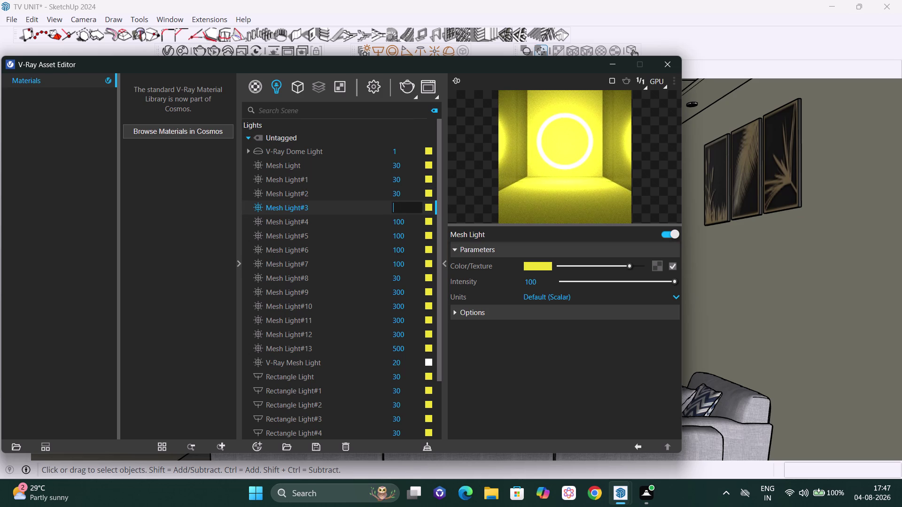
Set Mesh Light#3 intensity to 30 and run a brief test render.
text(30)
key(Return)
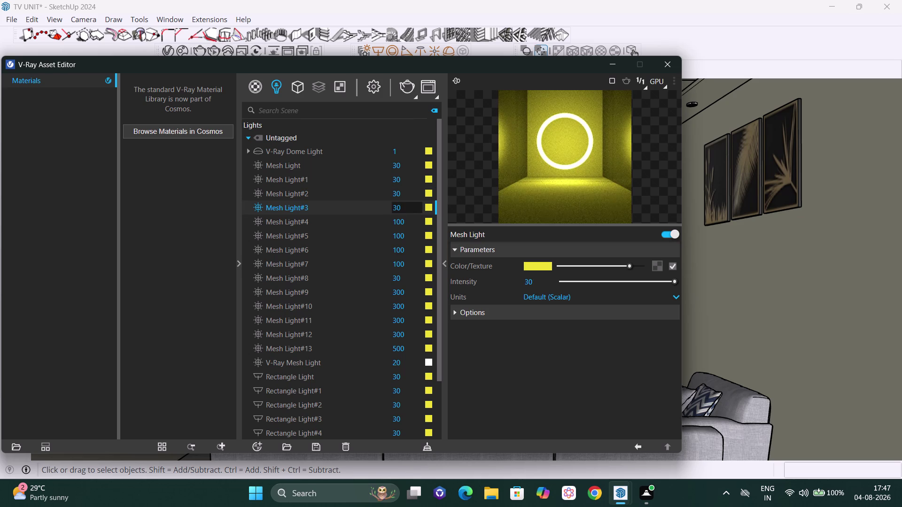
click(407, 83)
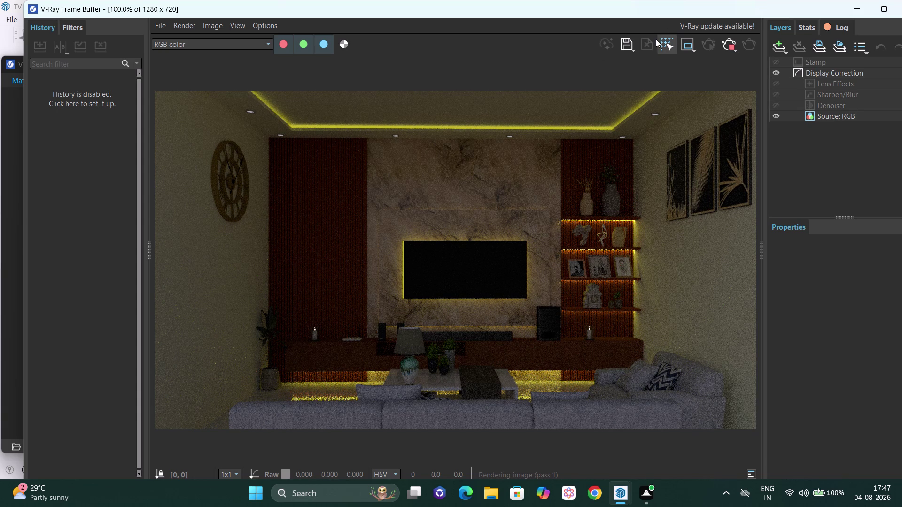
click(736, 42)
click(901, 1)
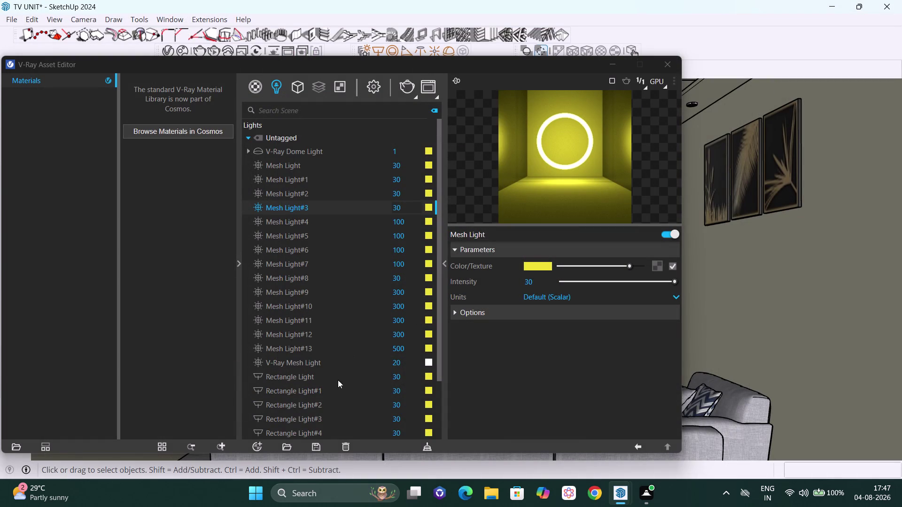
Change Mesh Light#13 intensity from 500 to 400.
scroll(down, 3)
click(404, 290)
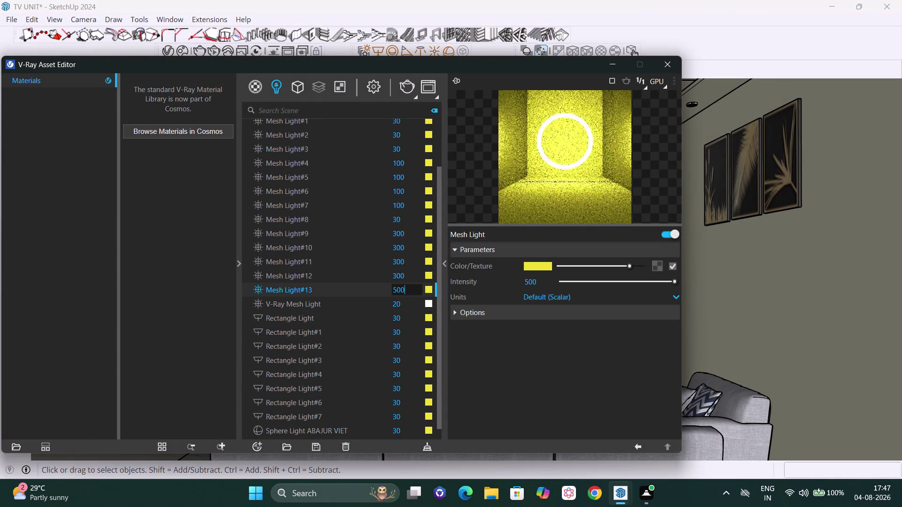
key(BackSpace)
key(BackSpace)
key(BackSpace)
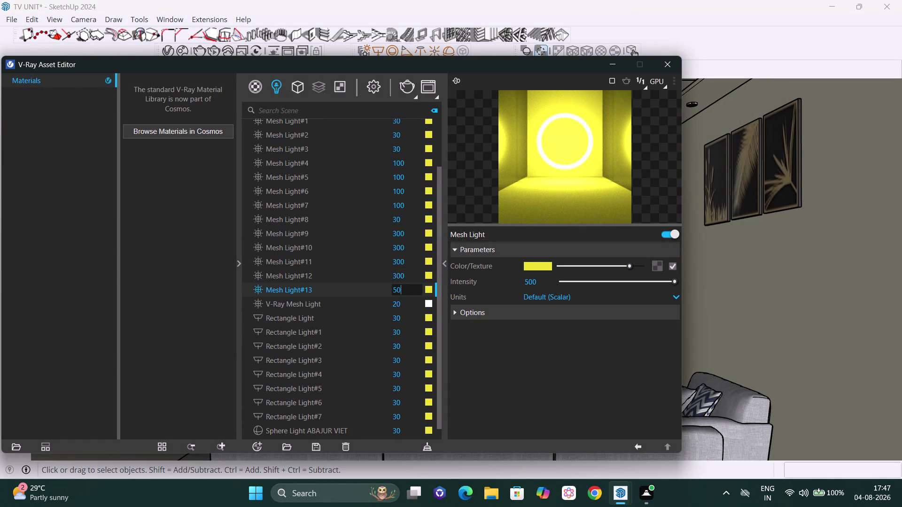
text(40)
text(0)
key(Return)
Raise Mesh Light and Mesh Light#1 intensities from 30 to 200.
scroll(up, 3)
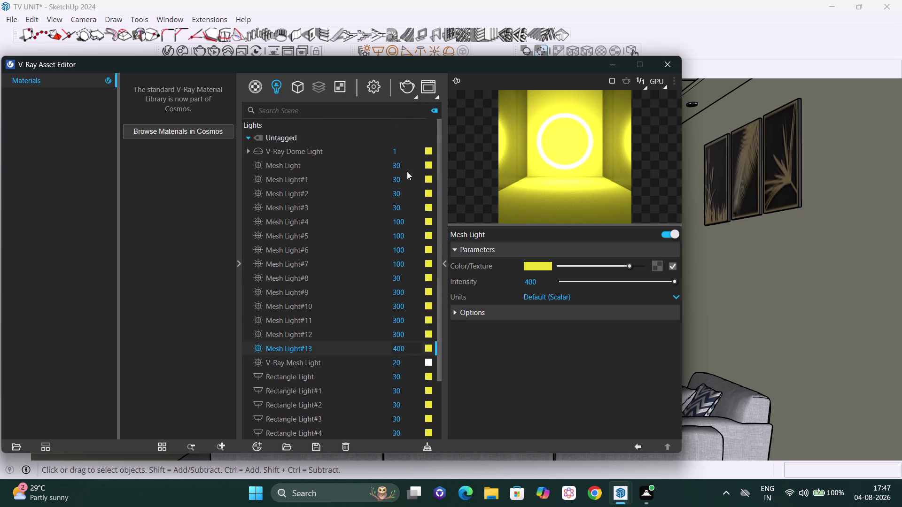
click(407, 169)
key(BackSpace)
key(BackSpace)
key(BackSpace)
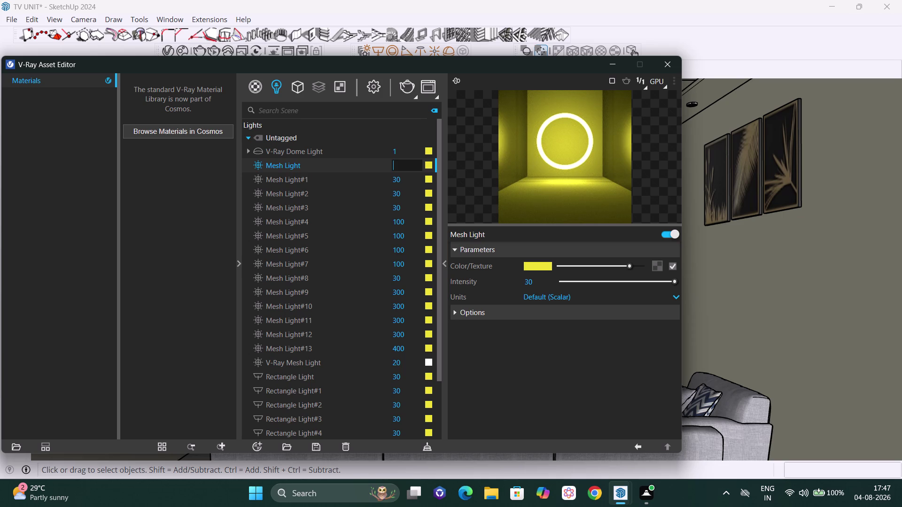
text(200)
key(Return)
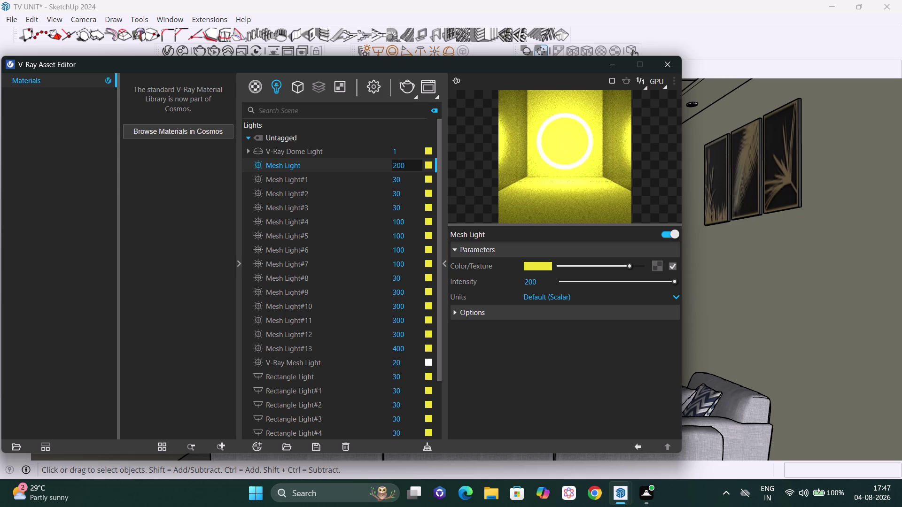
click(410, 181)
key(BackSpace)
key(BackSpace)
key(BackSpace)
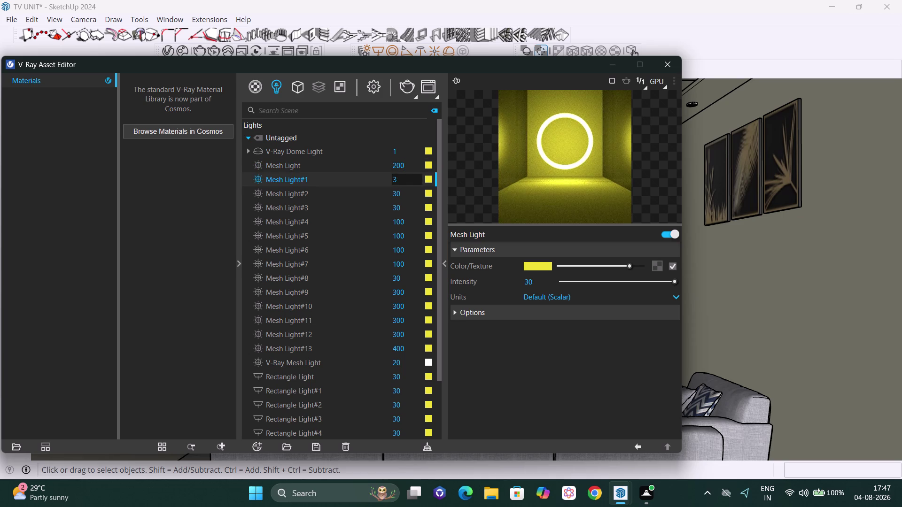
text(200)
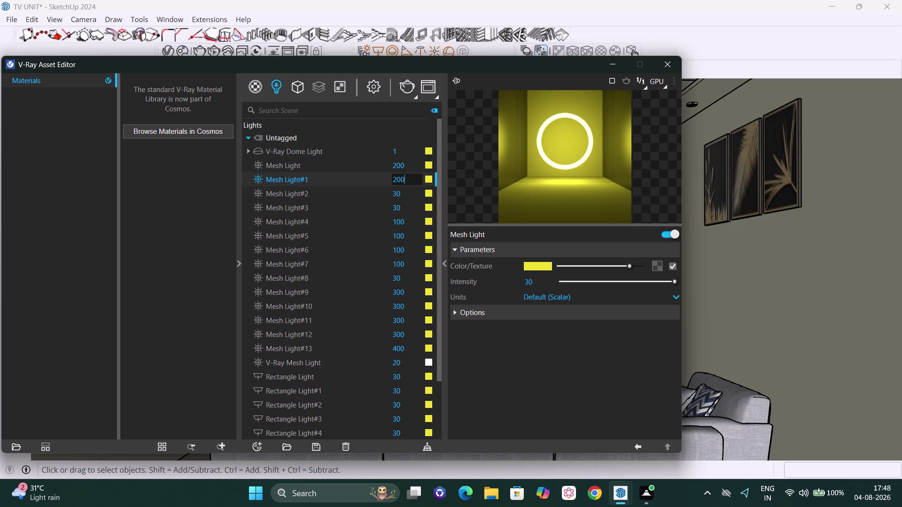
key(Return)
Raise Mesh Light#2 and #3 intensities from 30 to 200.
click(401, 197)
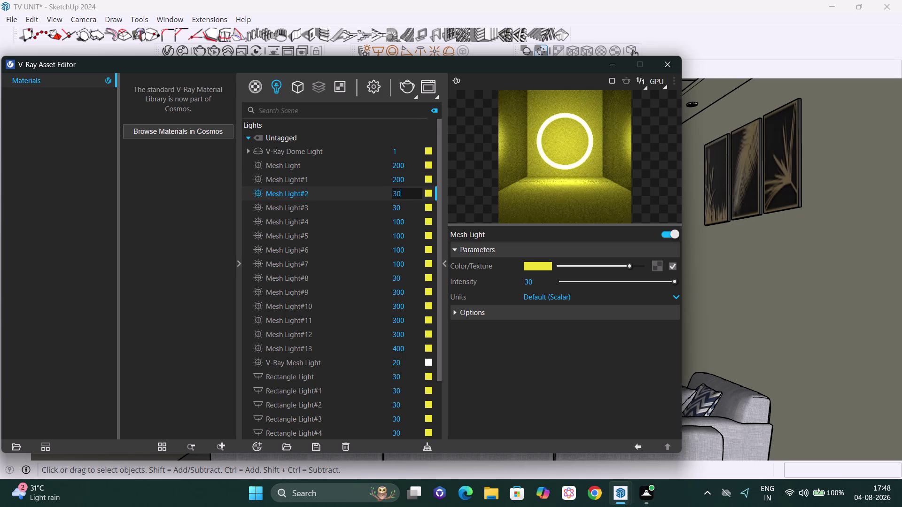
key(BackSpace)
key(BackSpace)
key(BackSpace)
text(200)
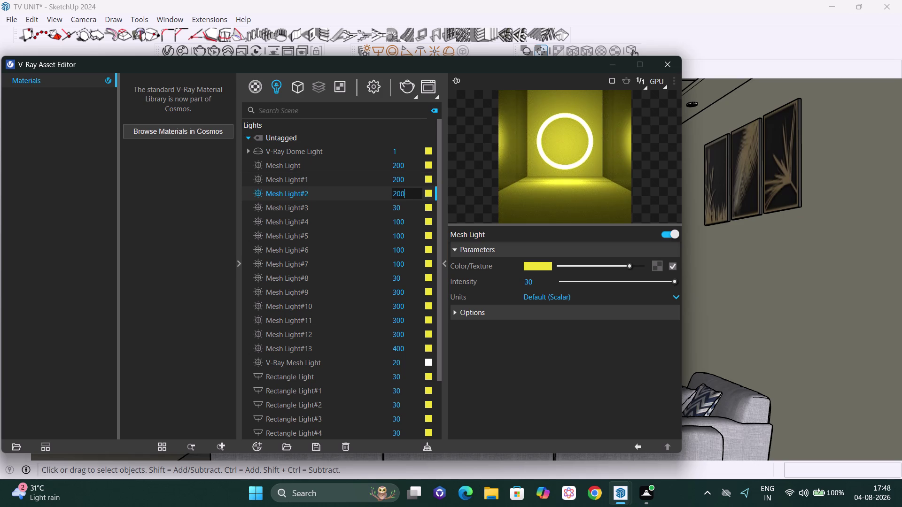
key(Return)
click(407, 205)
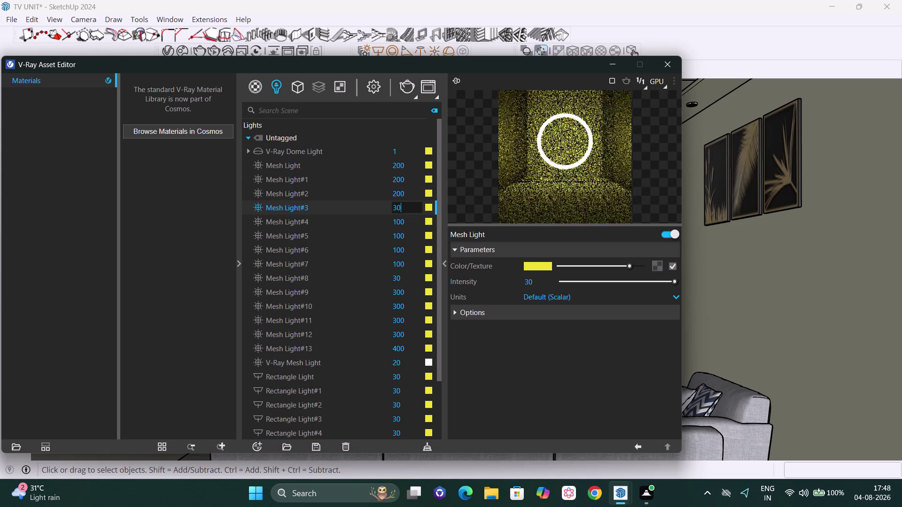
key(BackSpace)
key(BackSpace)
key(BackSpace)
text(200)
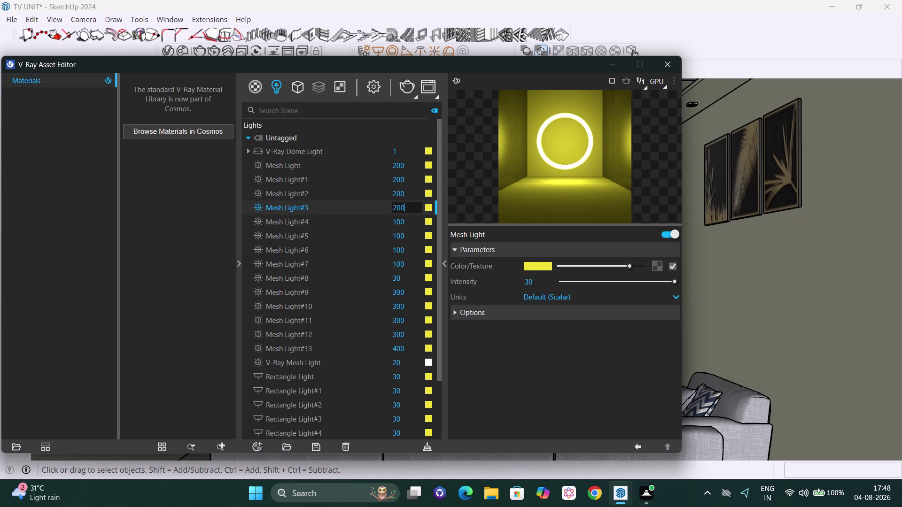
key(Return)
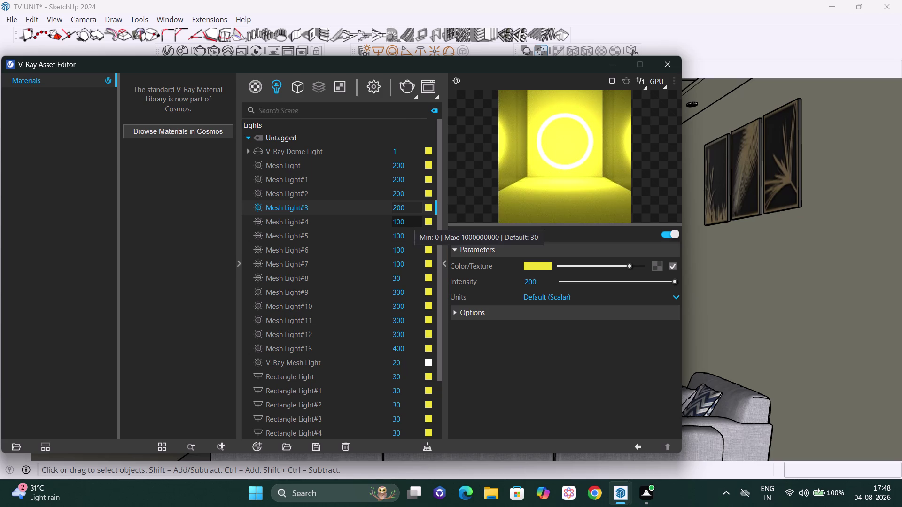
Lower Mesh Light#4 and #5 intensities from 100 to 50.
click(410, 222)
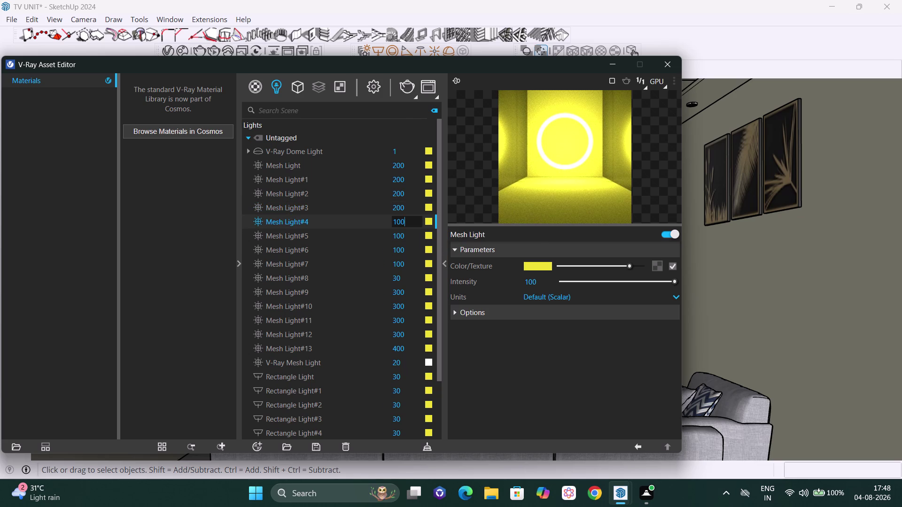
key(BackSpace)
key(BackSpace)
key(BackSpace)
text(50)
key(Return)
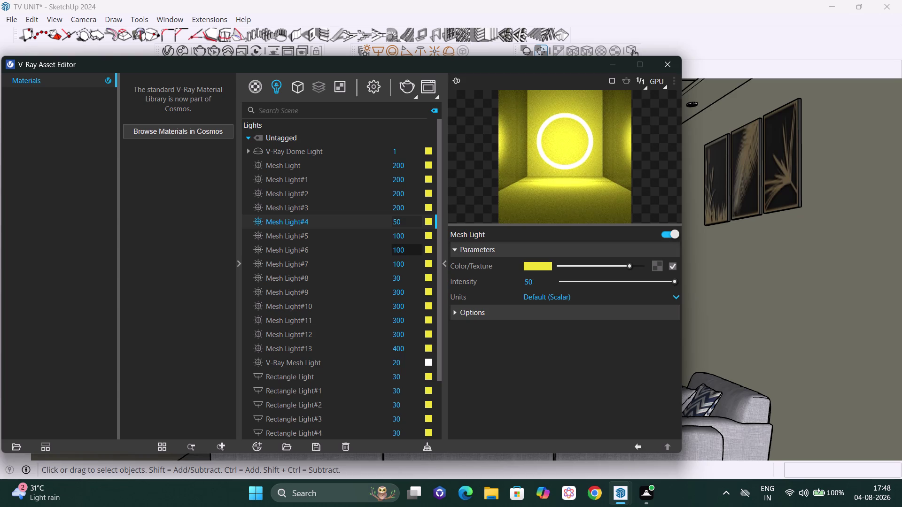
click(410, 237)
key(BackSpace)
key(BackSpace)
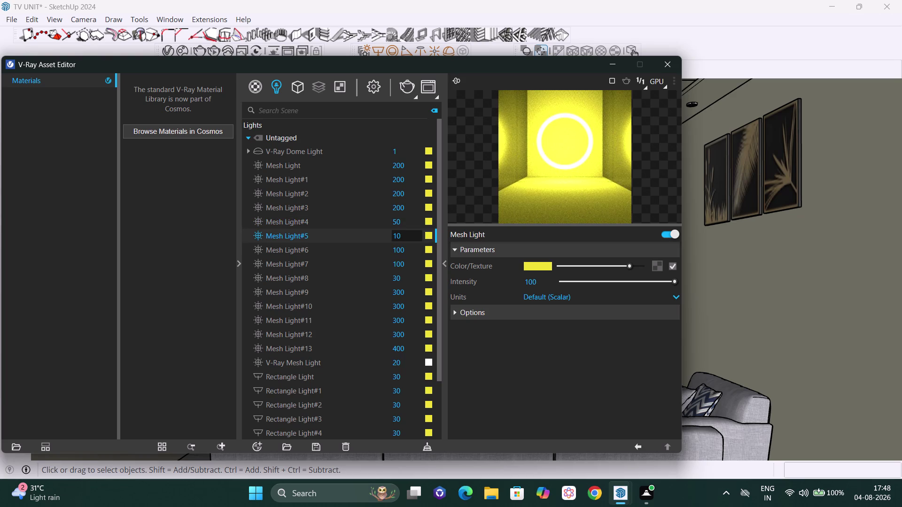
key(5)
key(BackSpace)
key(BackSpace)
key(BackSpace)
text(50)
key(Return)
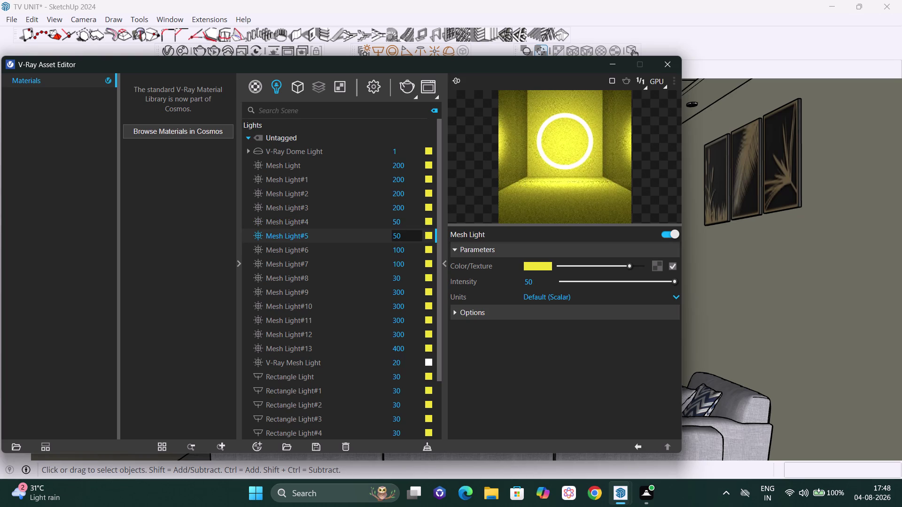
Lower Mesh Light#6 and #7 intensities from 100 to 50.
click(409, 248)
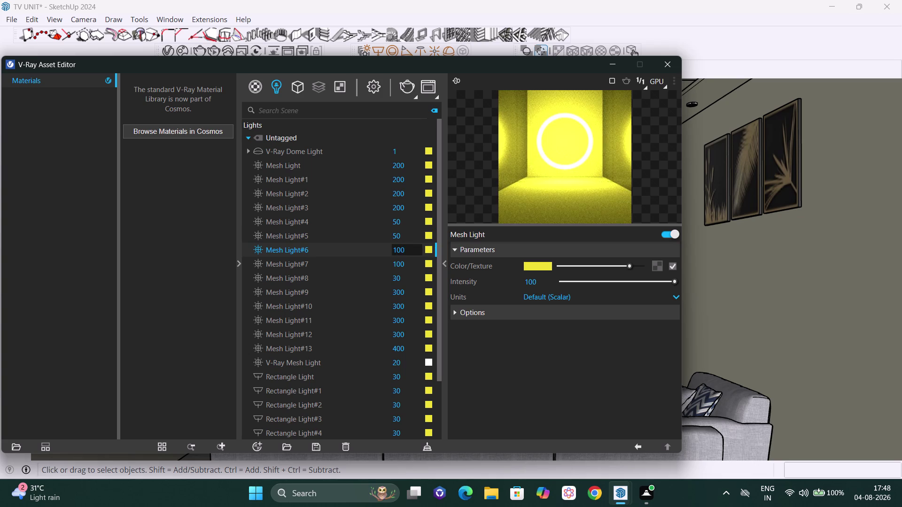
key(BackSpace)
key(BackSpace)
key(BackSpace)
text(50)
key(Return)
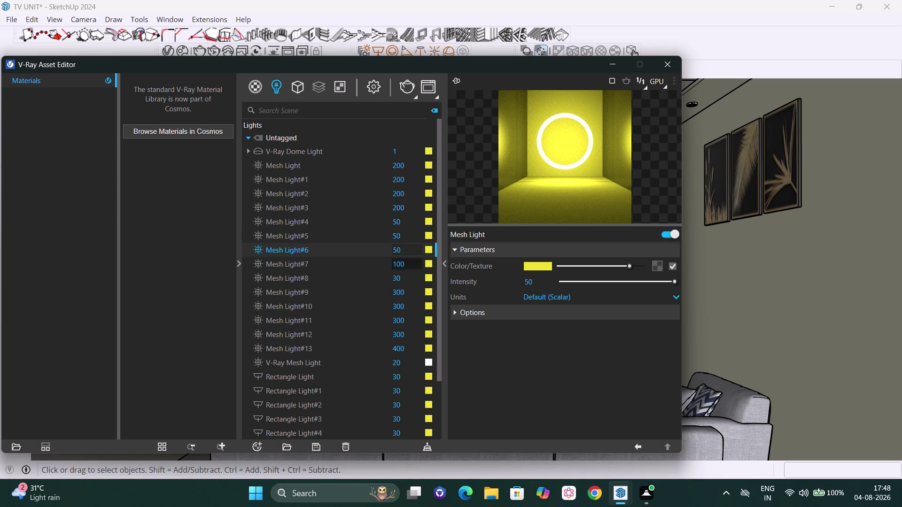
click(408, 265)
key(BackSpace)
key(BackSpace)
key(BackSpace)
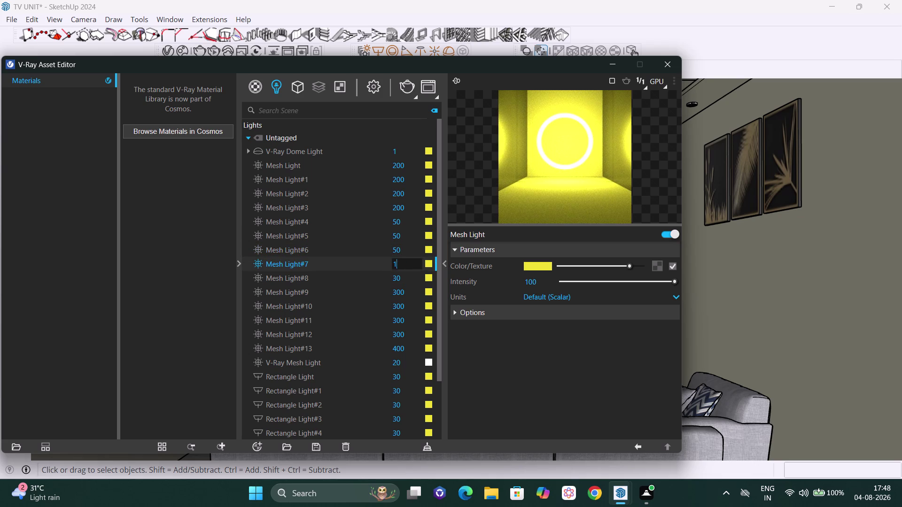
text(50)
key(Return)
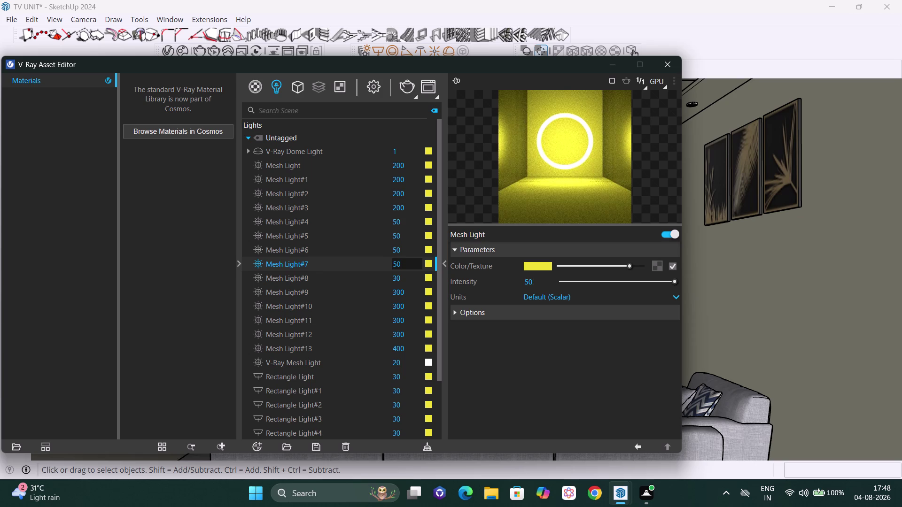
Render the room with the new intensities, then stop the render.
click(400, 84)
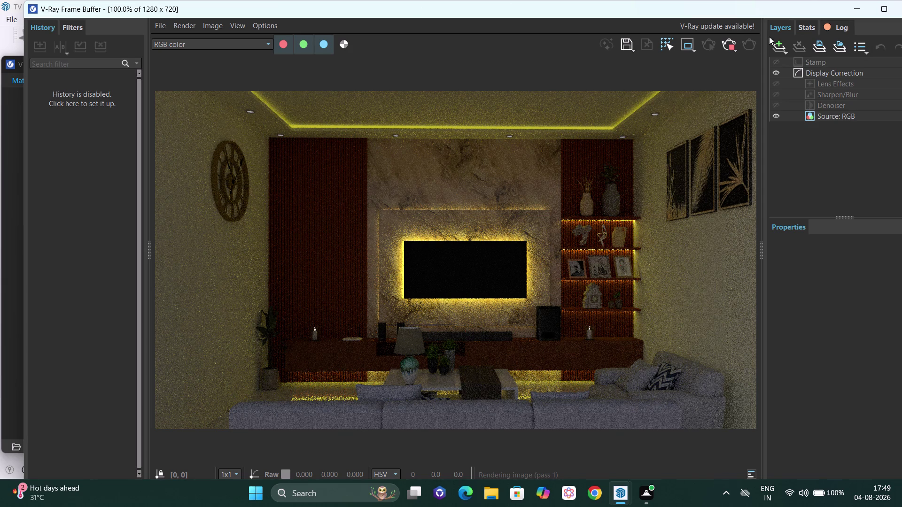
click(726, 46)
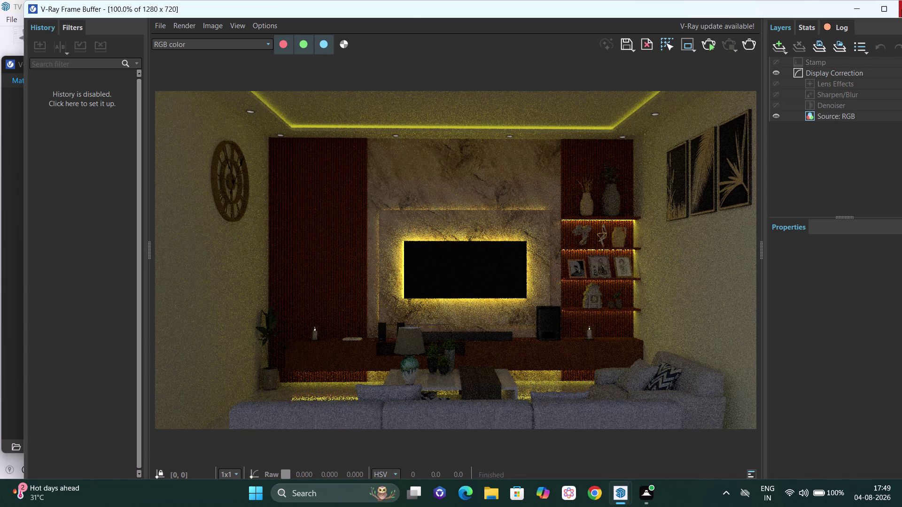
click(901, 6)
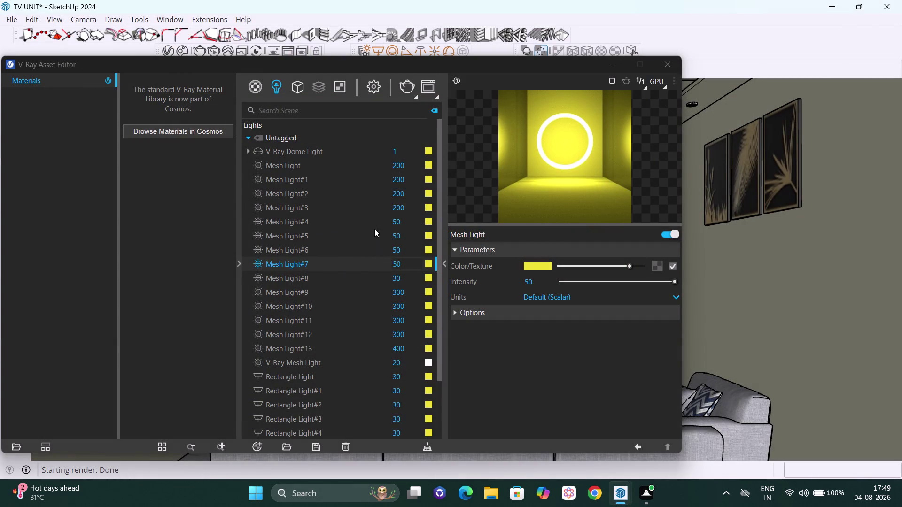
click(408, 165)
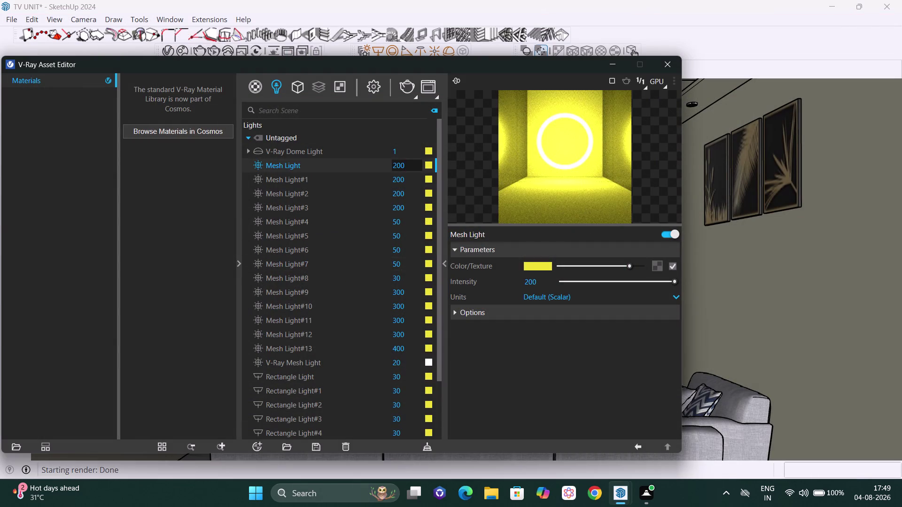
Lower Mesh Light and Mesh Light#1 intensities from 200 to 50.
key(BackSpace)
key(BackSpace)
key(BackSpace)
text(50)
key(Return)
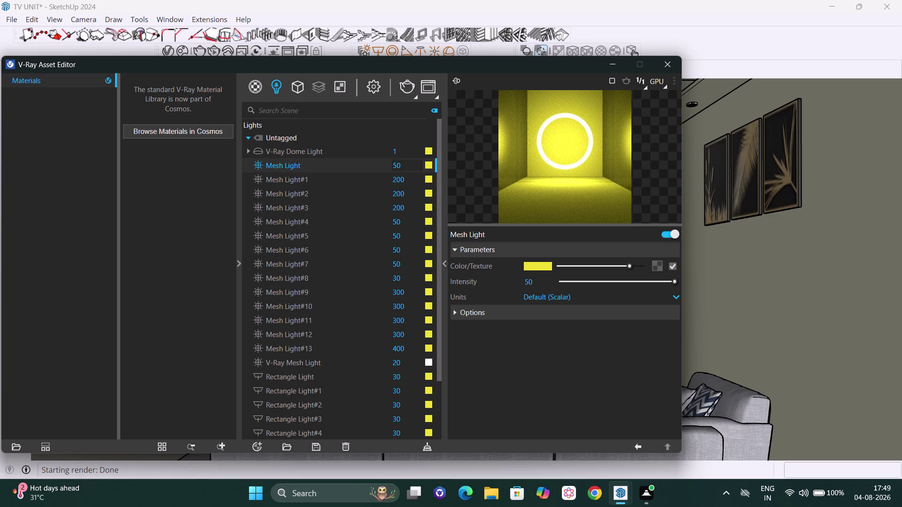
click(407, 182)
key(BackSpace)
key(BackSpace)
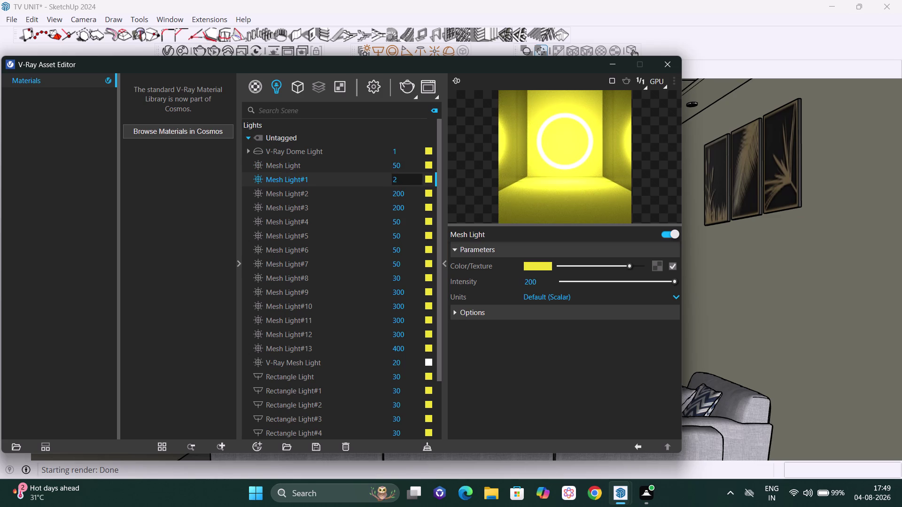
key(BackSpace)
text(50)
key(Return)
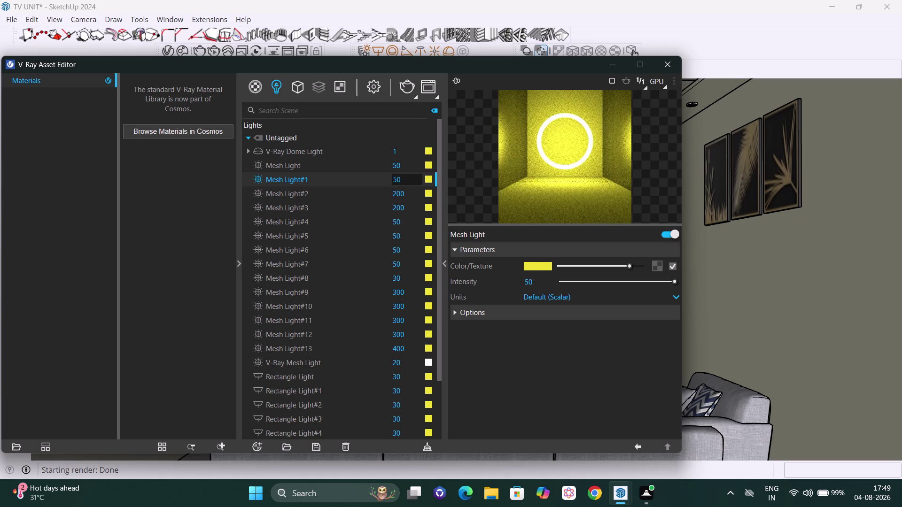
Lower Mesh Light#2 and #3 intensities to 50.
click(411, 190)
key(BackSpace)
key(BackSpace)
key(BackSpace)
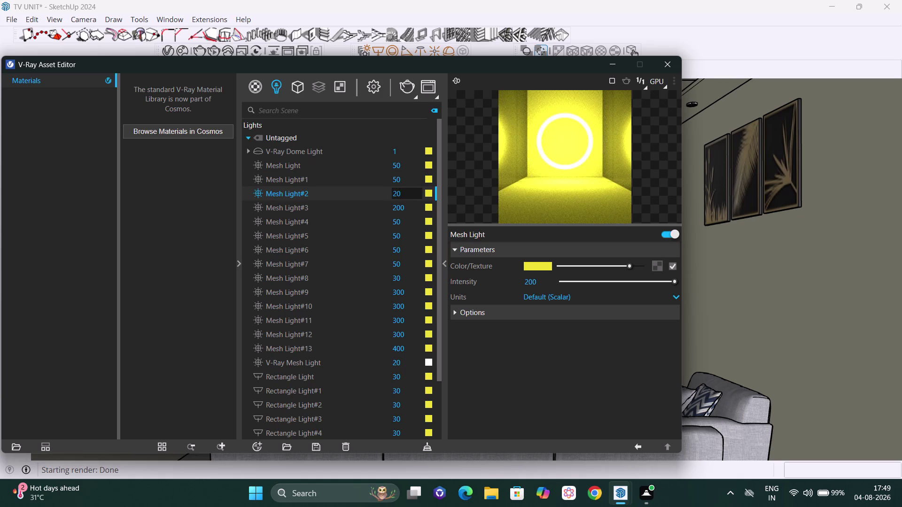
key(BackSpace)
text(50)
key(Return)
click(414, 205)
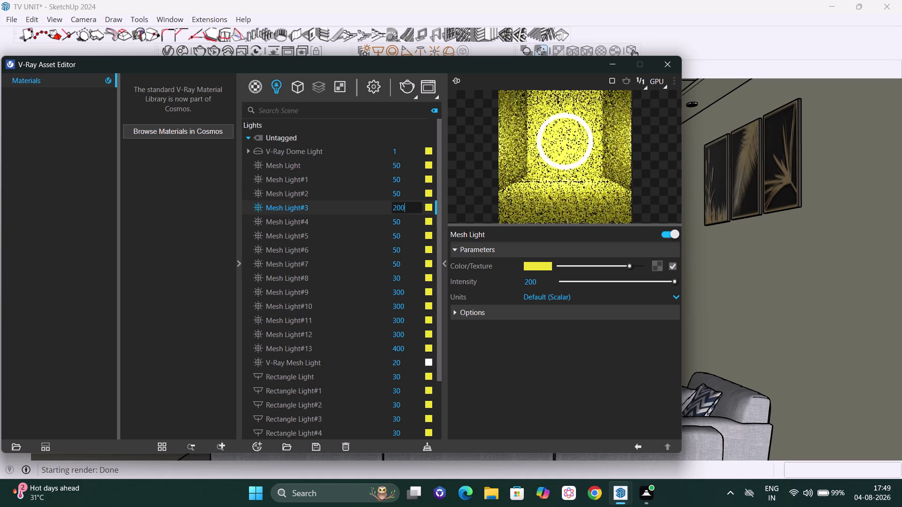
key(BackSpace)
key(BackSpace)
key(BackSpace)
text(50)
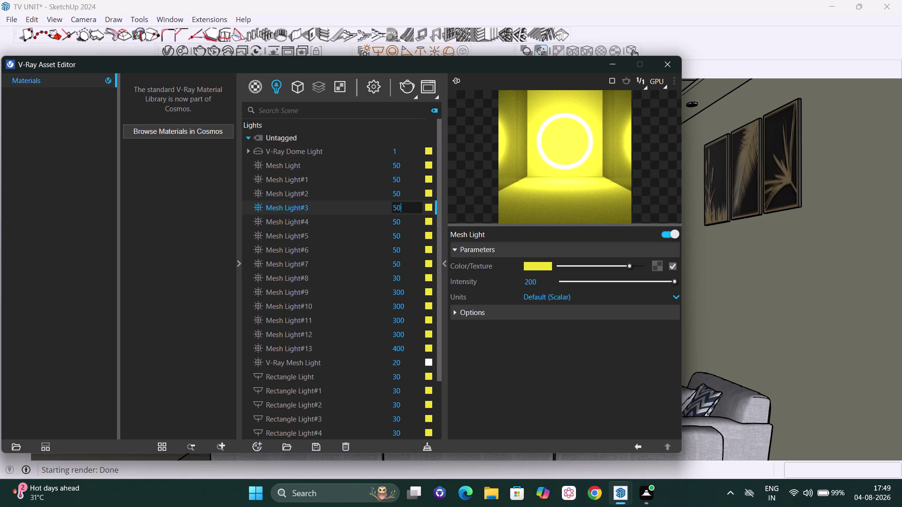
key(Return)
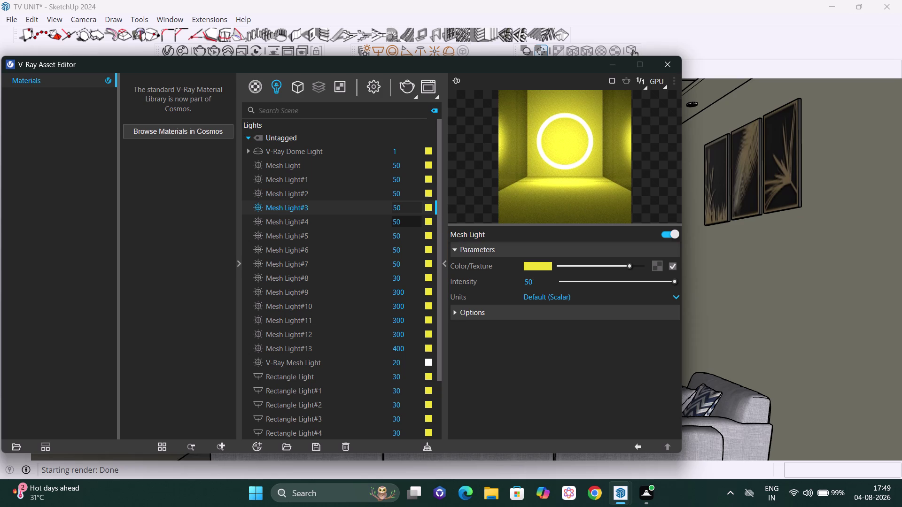
Set Mesh Light#4 and #5 intensities to 200.
click(403, 224)
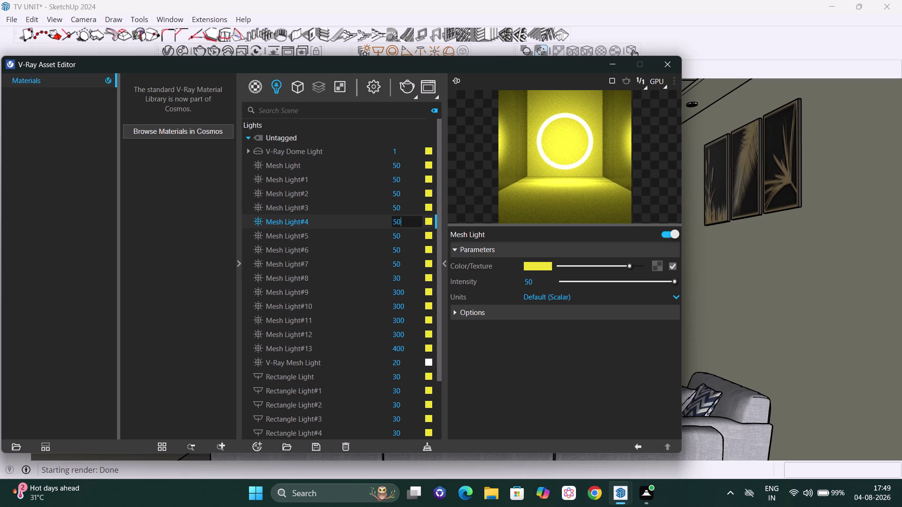
key(BackSpace)
key(BackSpace)
text(2)
text(00)
key(Return)
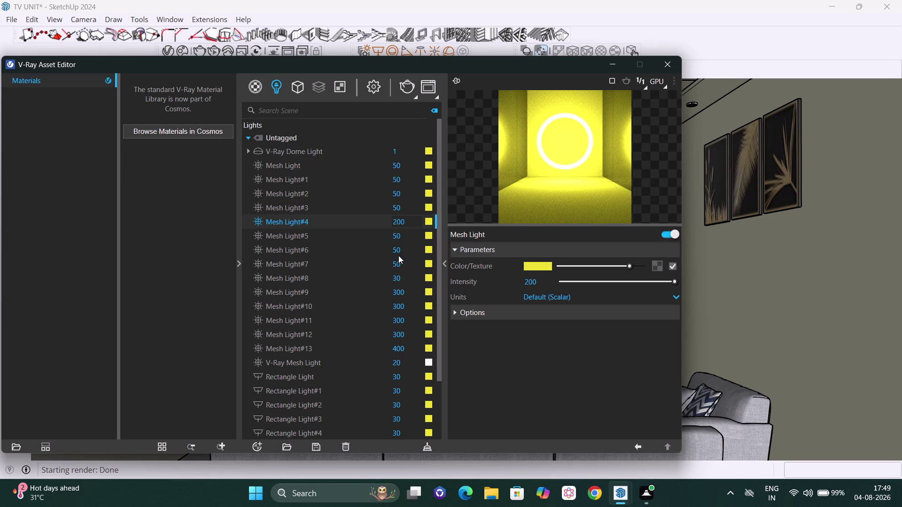
click(408, 237)
key(BackSpace)
key(BackSpace)
key(BackSpace)
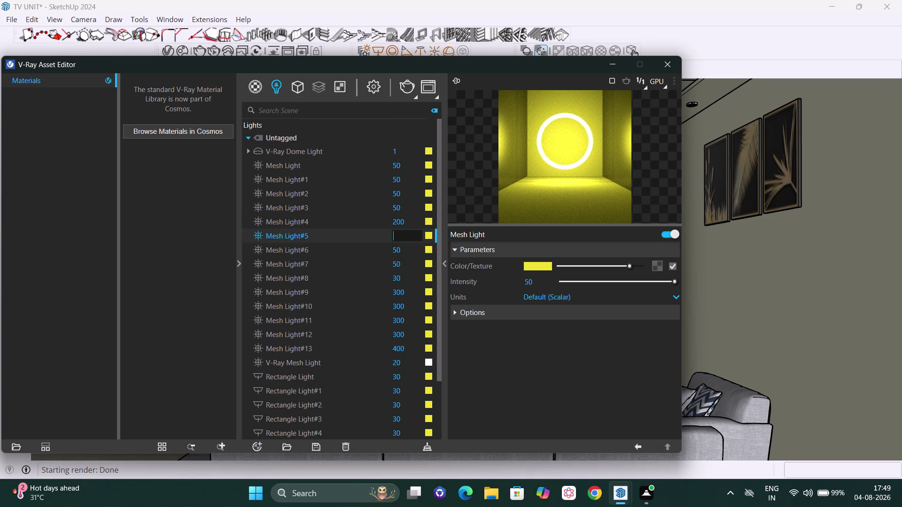
text(200)
key(Return)
key(Tab)
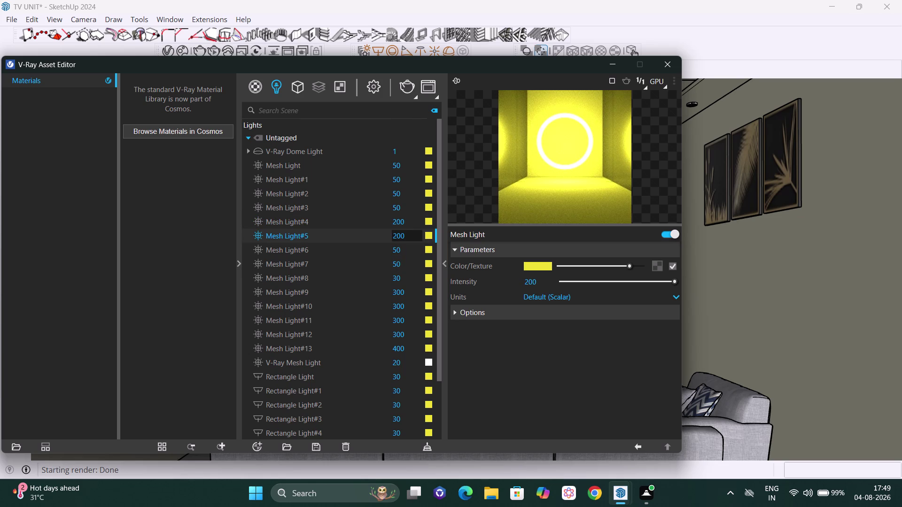
Set Mesh Light#6 and #7 intensities to 200 and start a render.
click(408, 249)
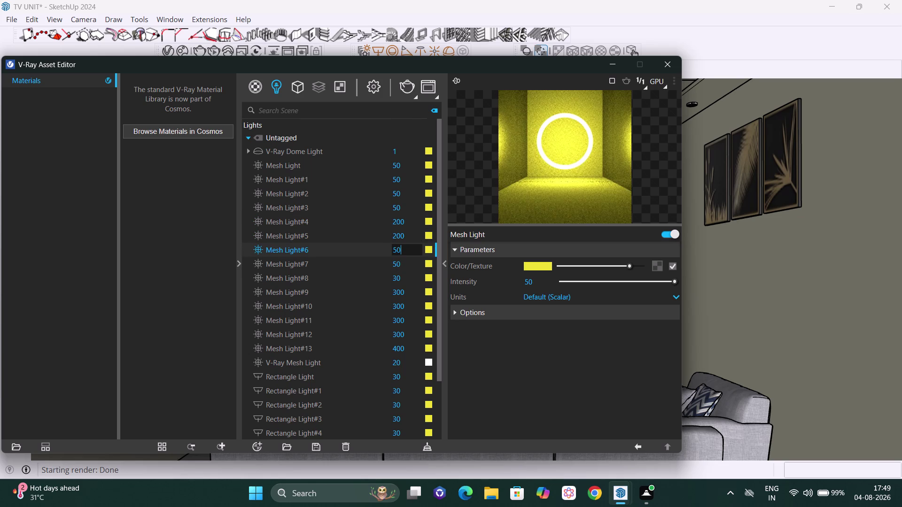
key(BackSpace)
key(BackSpace)
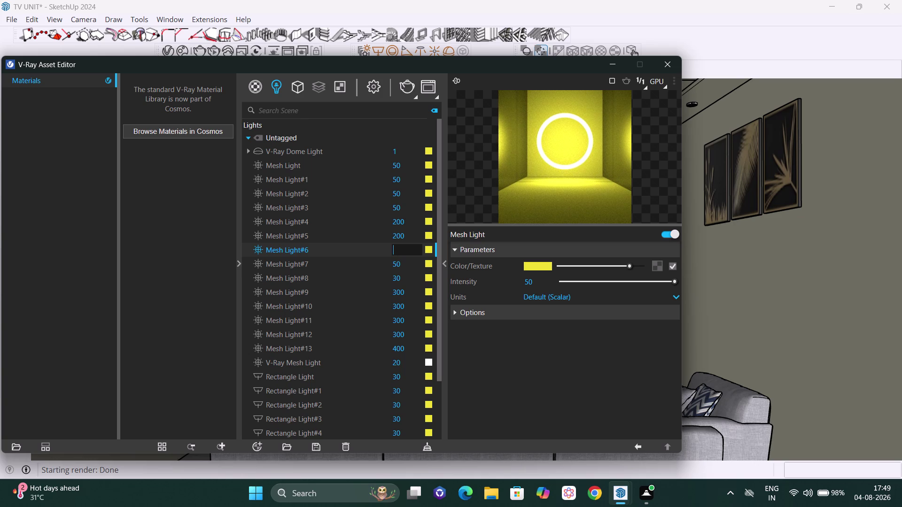
text(200)
key(Return)
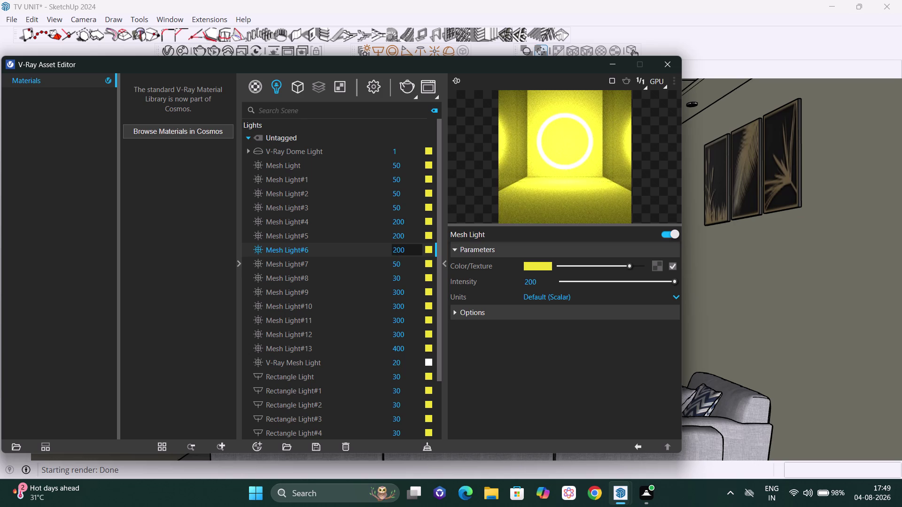
click(409, 267)
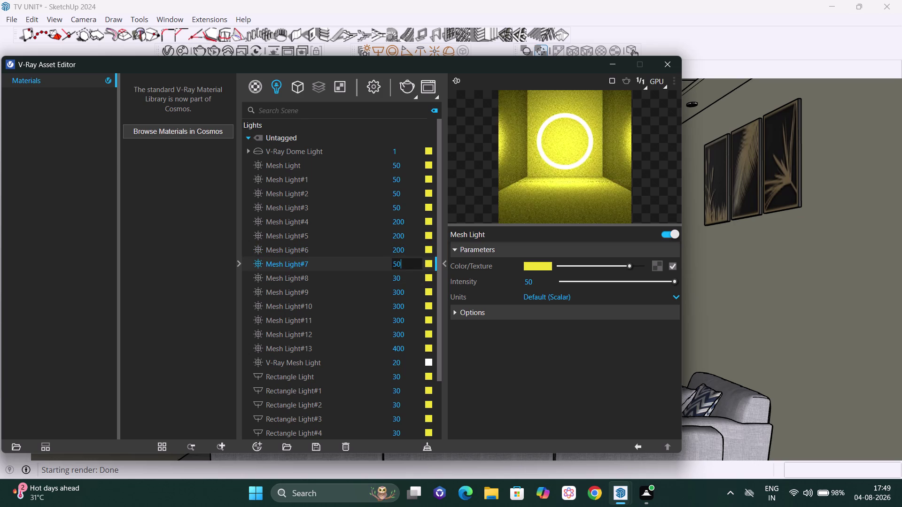
key(BackSpace)
key(BackSpace)
text(200)
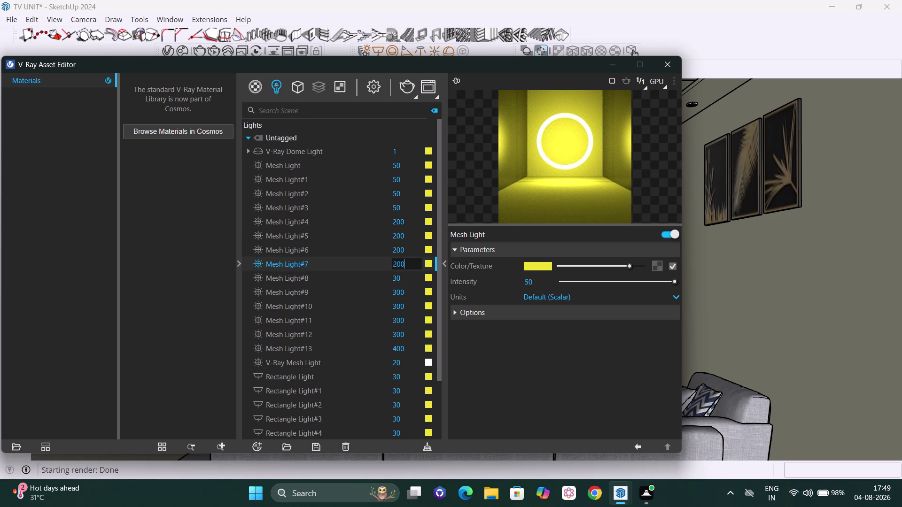
key(Return)
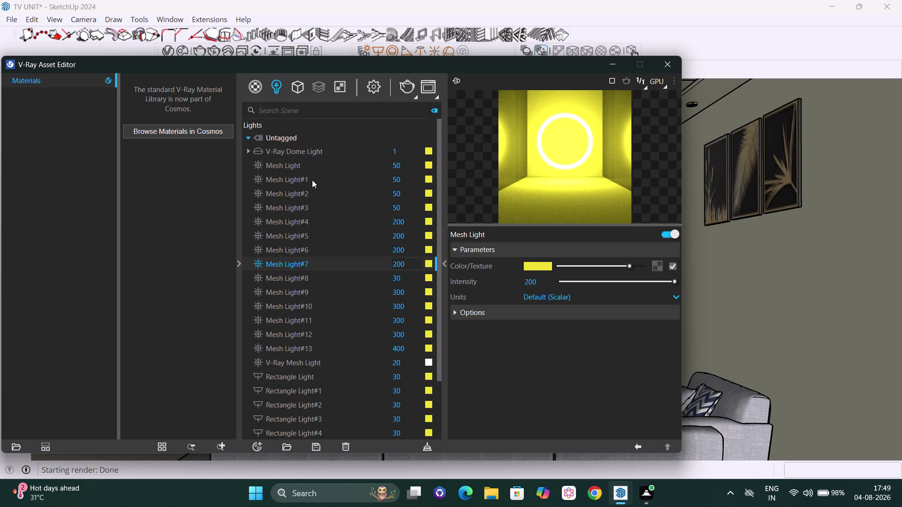
click(400, 87)
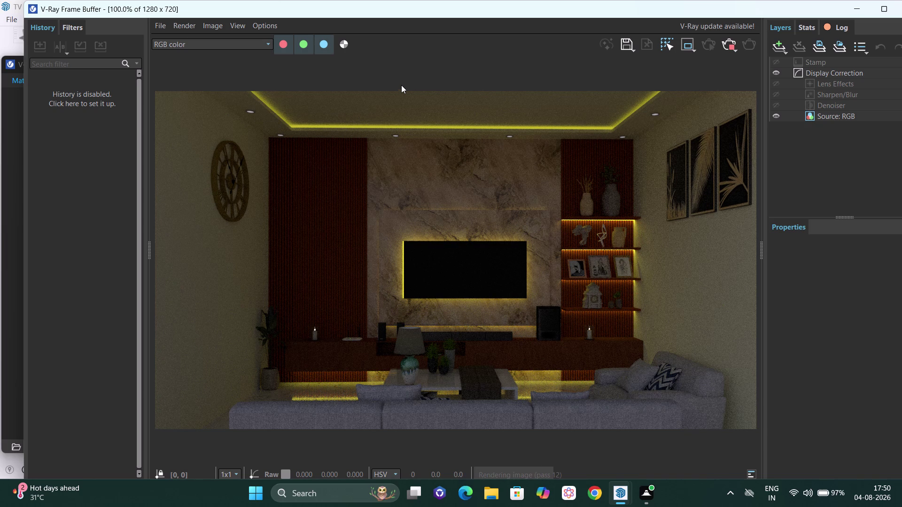
Stop the render, run another brief render, then close the V-Ray Frame Buffer.
click(733, 45)
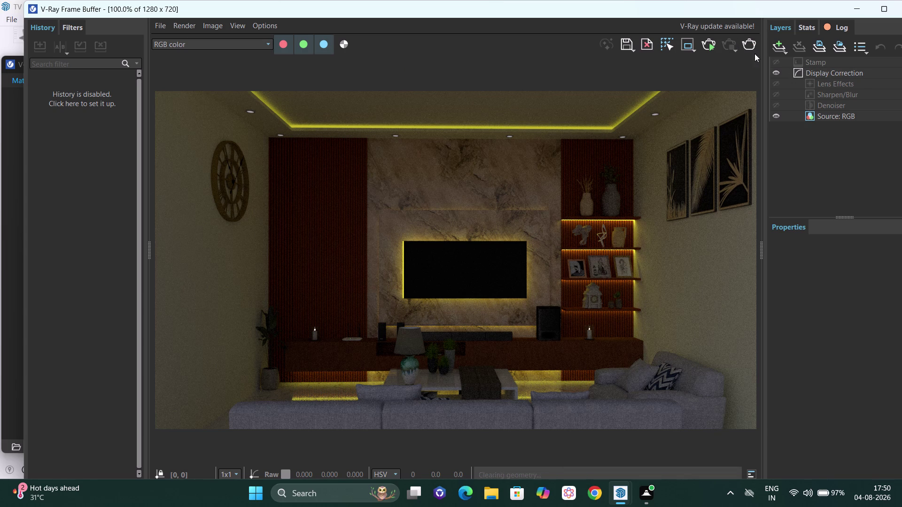
click(901, 6)
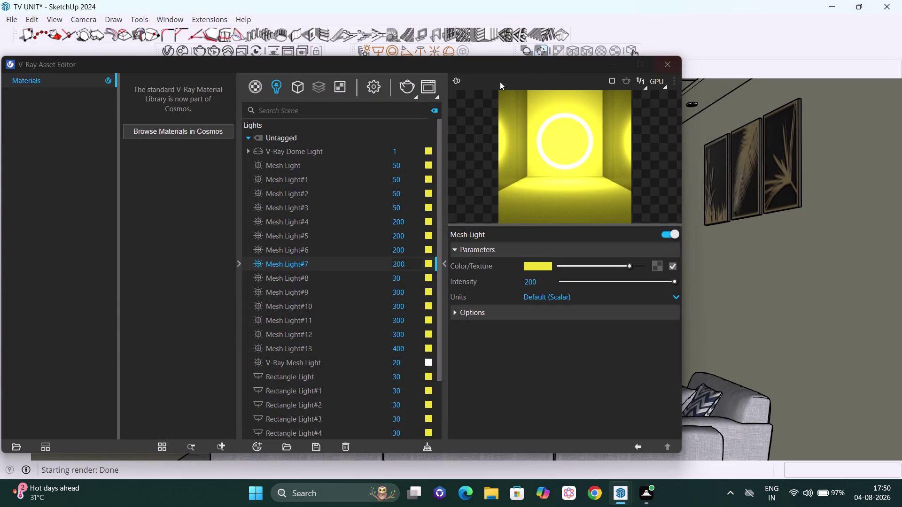
click(406, 85)
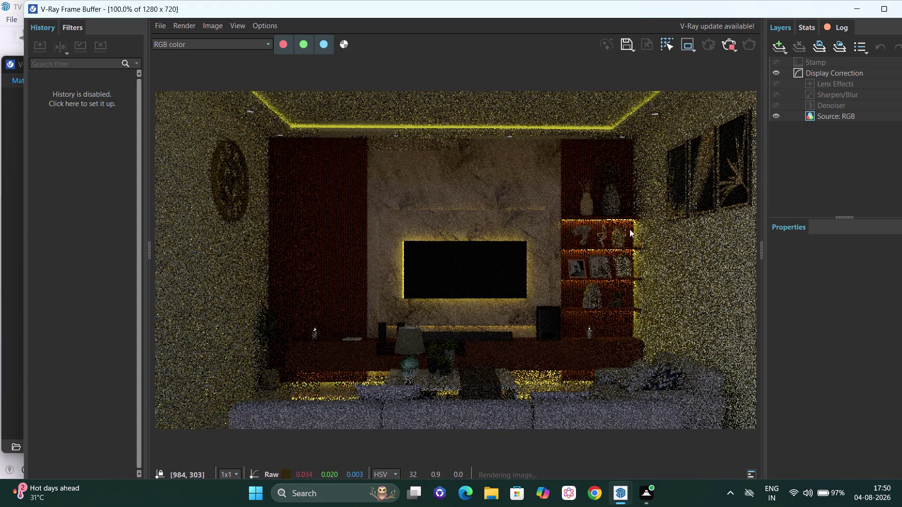
click(729, 39)
click(901, 7)
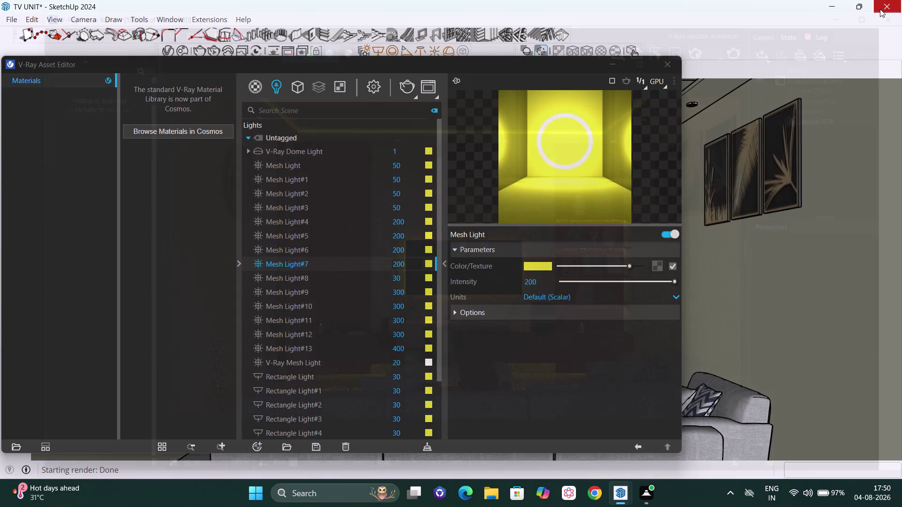
click(675, 64)
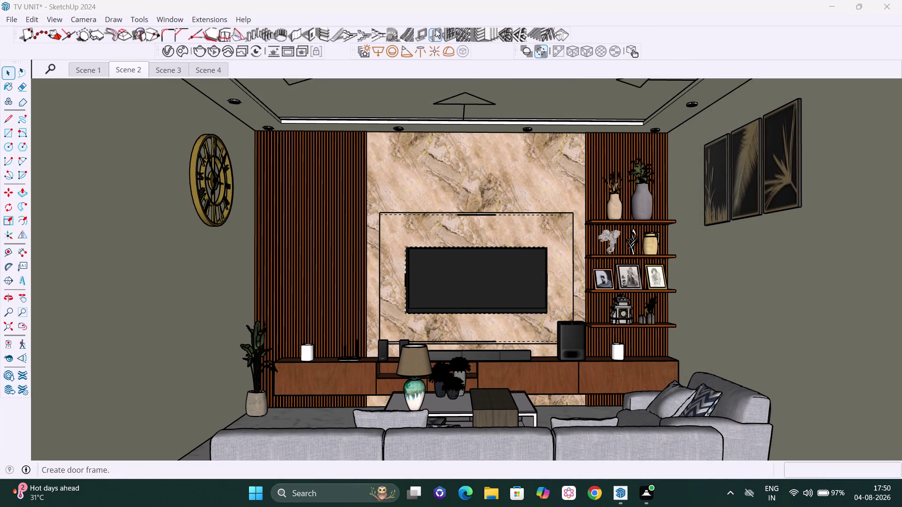
Orbit, pan and zoom from the room view toward the coffee table.
scroll(down, 3)
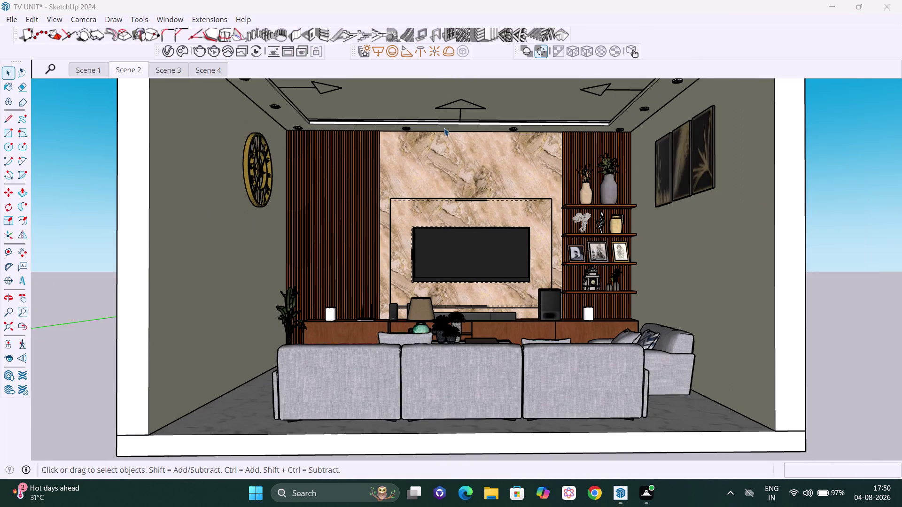
middle_drag(444, 131, 455, 193)
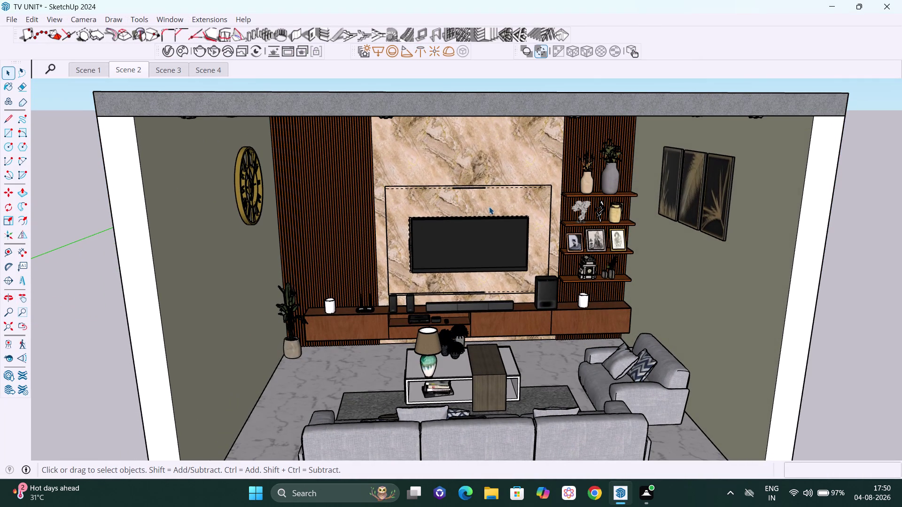
key(h)
drag(520, 211, 533, 140)
middle_drag(522, 177, 523, 182)
scroll(up, 3)
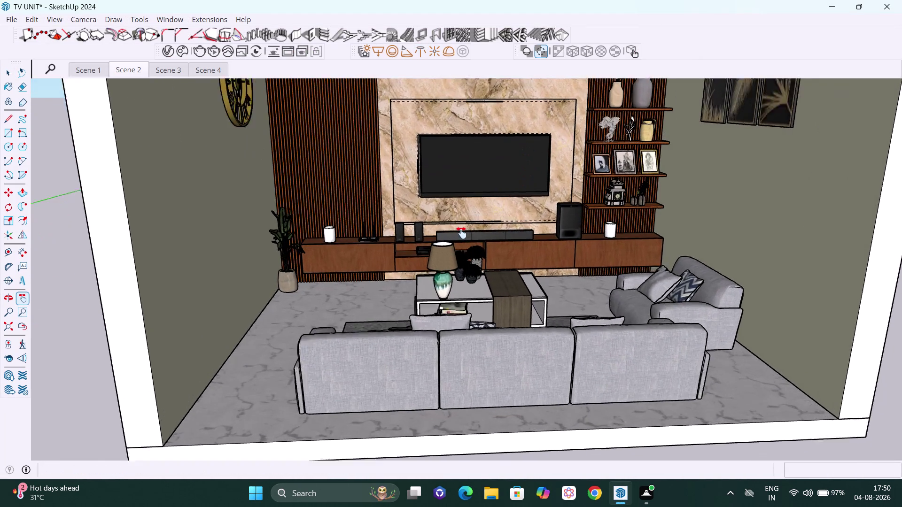
scroll(up, 3)
middle_drag(473, 242, 497, 215)
scroll(down, 3)
scroll(down, 3)
middle_drag(496, 211, 496, 228)
key(h)
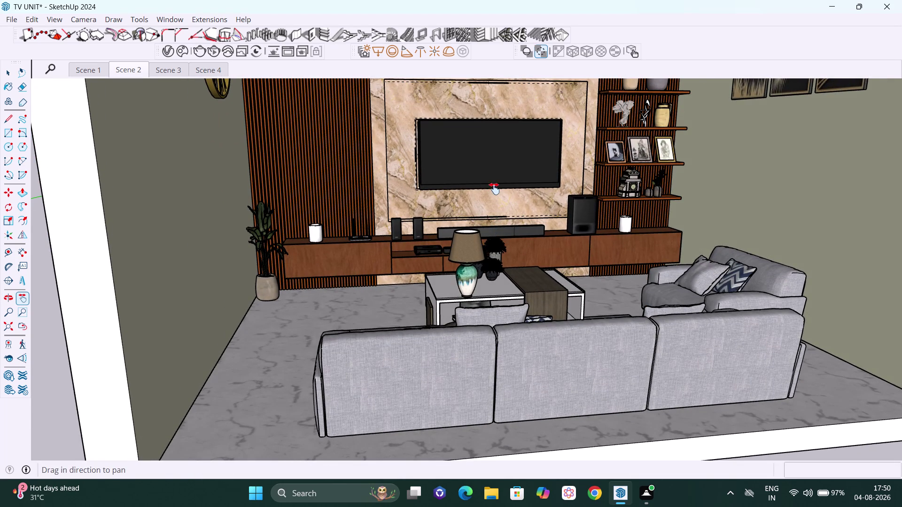
drag(497, 172, 497, 205)
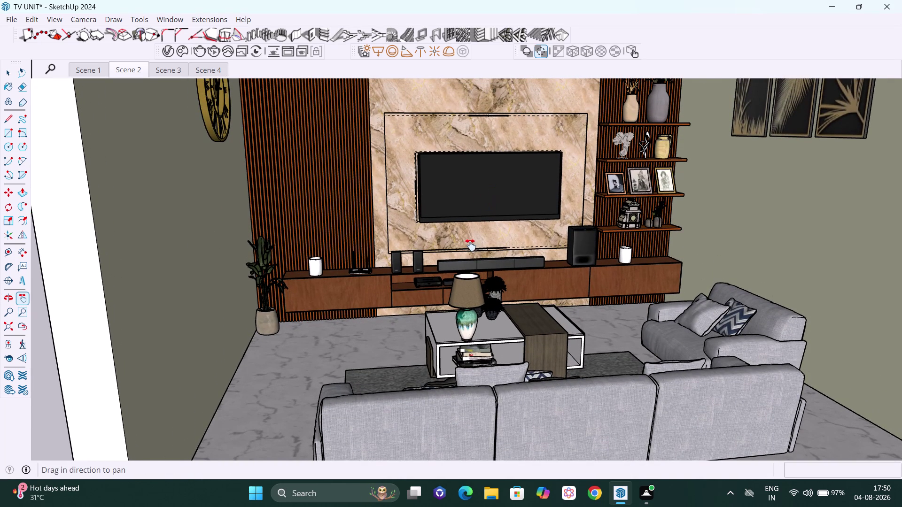
drag(479, 285, 488, 198)
middle_drag(488, 217, 488, 273)
Orbit and zoom in to frame the table lamp up close, then return to Select.
scroll(up, 3)
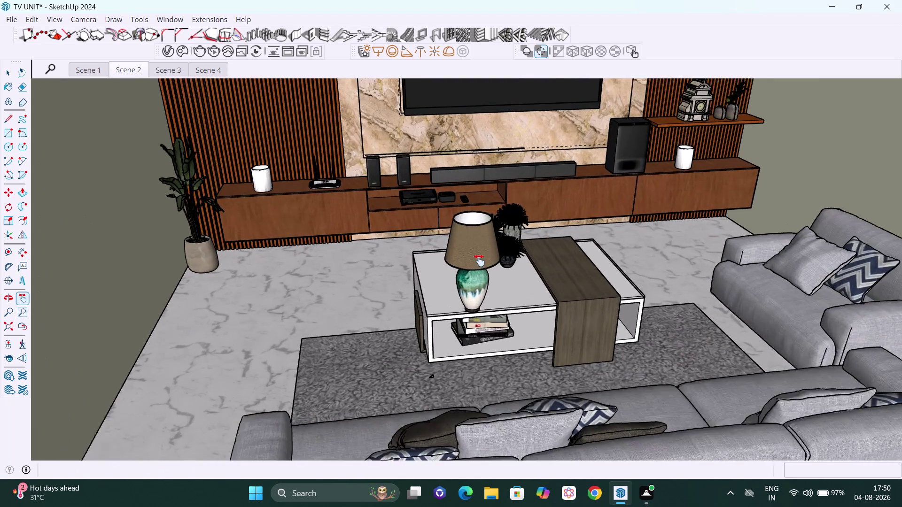
scroll(up, 3)
middle_drag(479, 258, 487, 279)
scroll(up, 3)
middle_drag(482, 308, 485, 315)
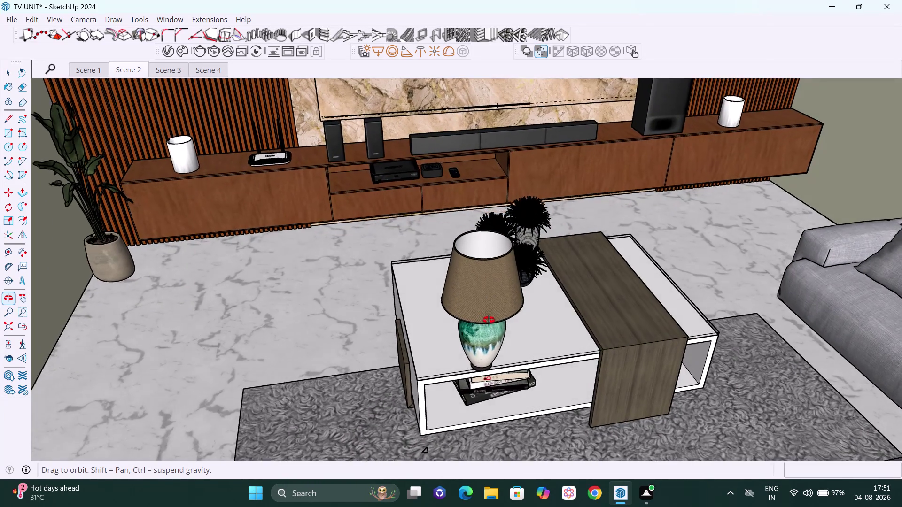
middle_drag(486, 315, 516, 322)
scroll(down, 3)
middle_drag(517, 314, 519, 317)
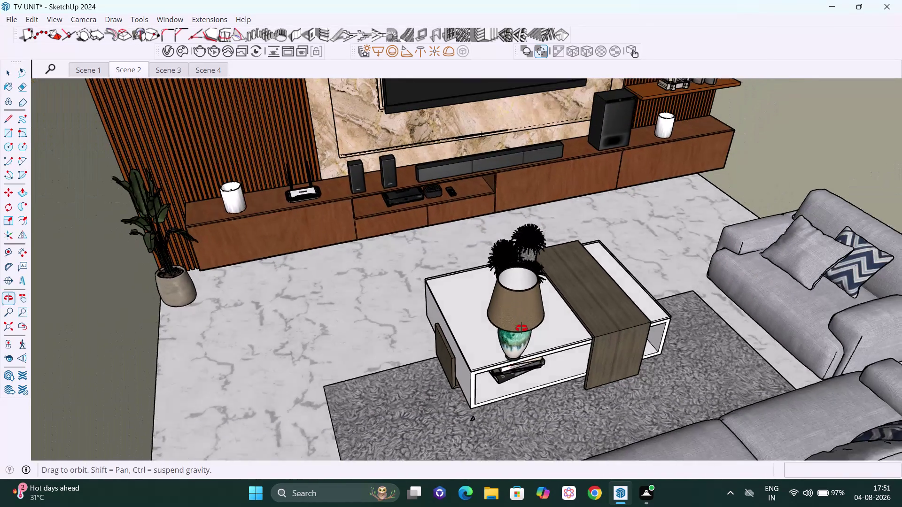
middle_drag(519, 317, 523, 323)
scroll(up, 3)
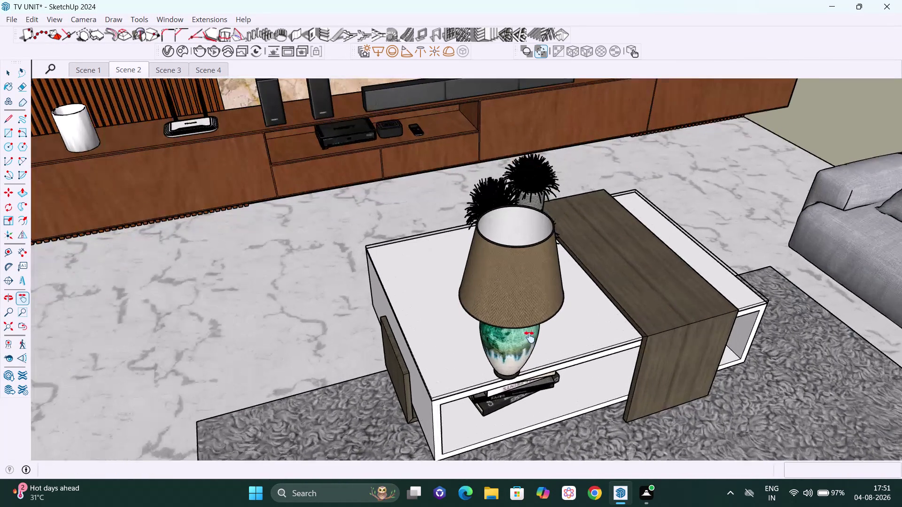
middle_drag(519, 344, 526, 369)
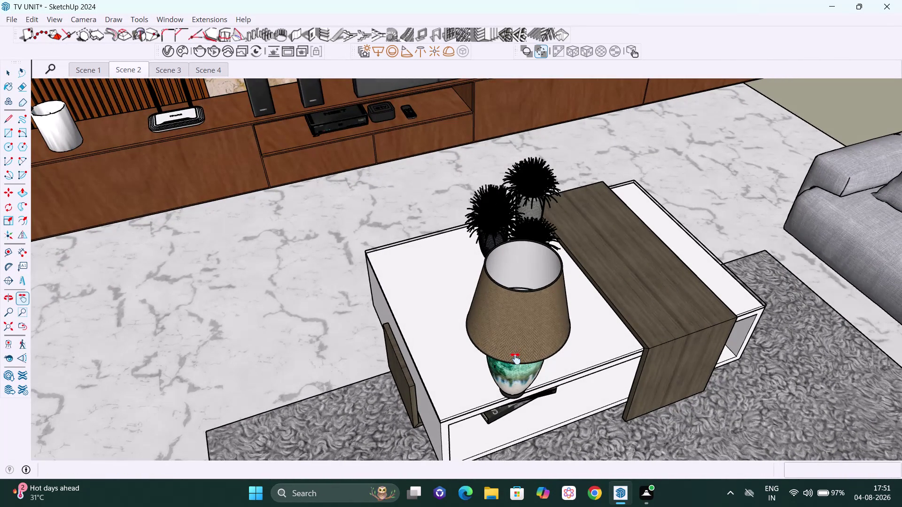
key(space)
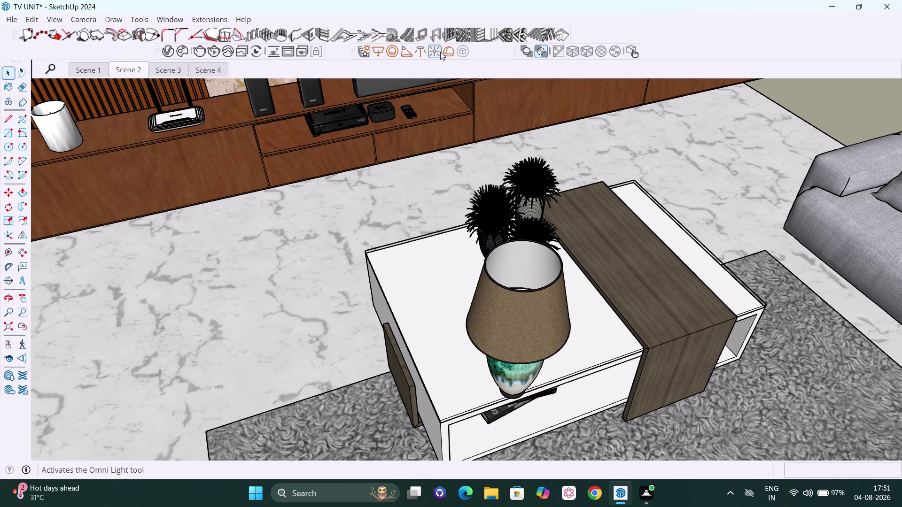
Place a V-Ray omni light inside the table lamp's shade.
click(440, 52)
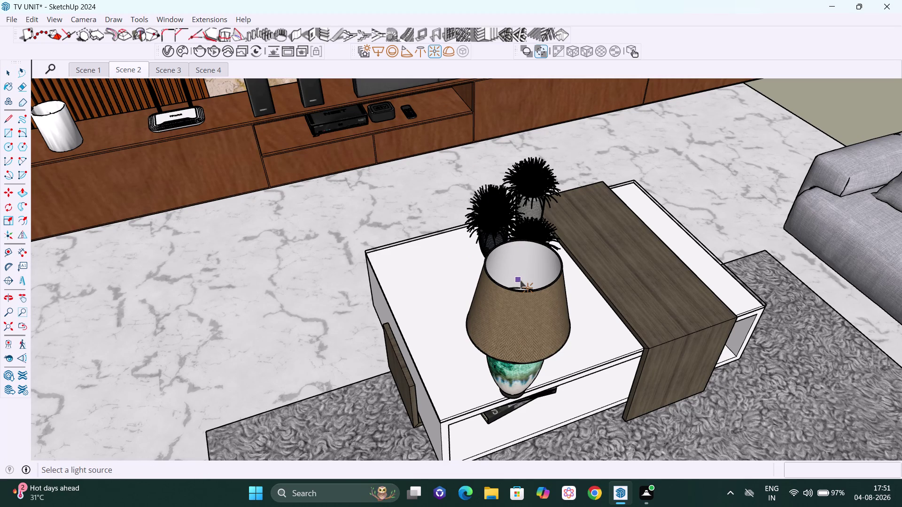
click(521, 281)
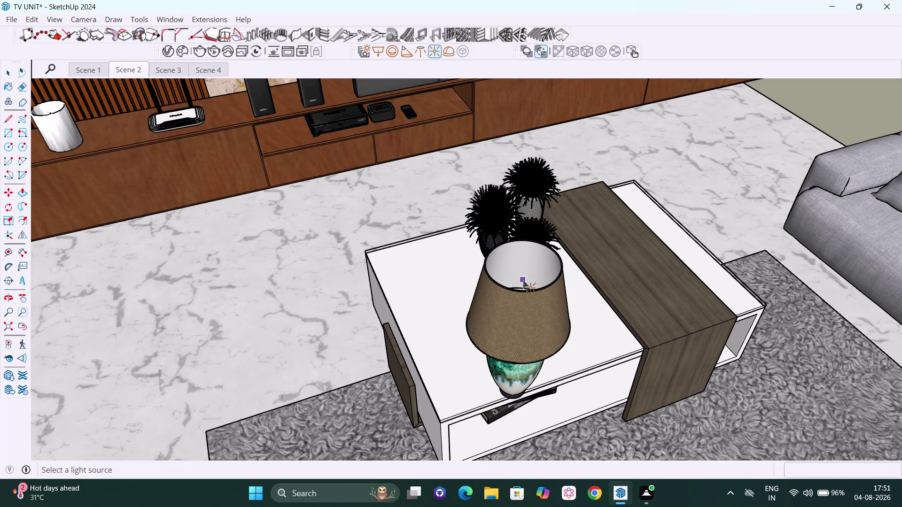
click(522, 280)
Orbit and zoom around the vase and lamp to get below the shade.
middle_drag(525, 296, 526, 117)
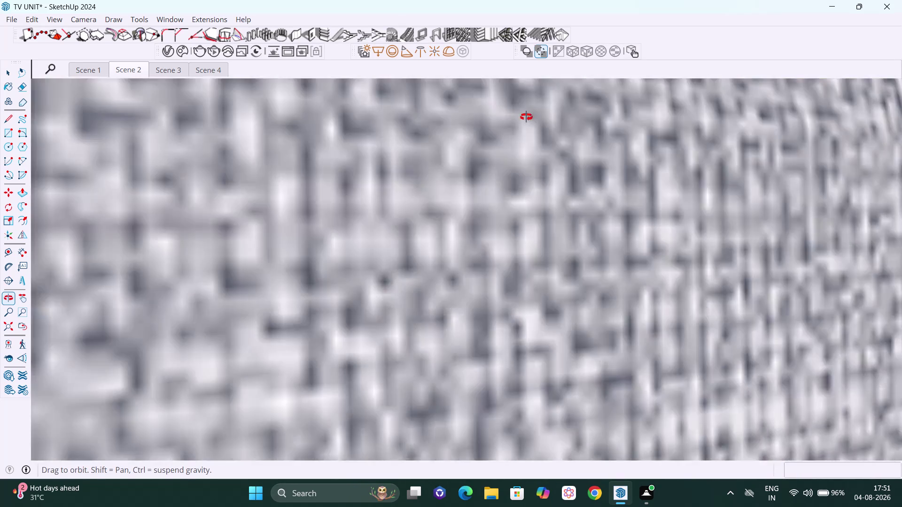
middle_drag(526, 117, 517, 198)
scroll(down, 3)
scroll(up, 3)
scroll(up, 3)
middle_drag(524, 299, 531, 259)
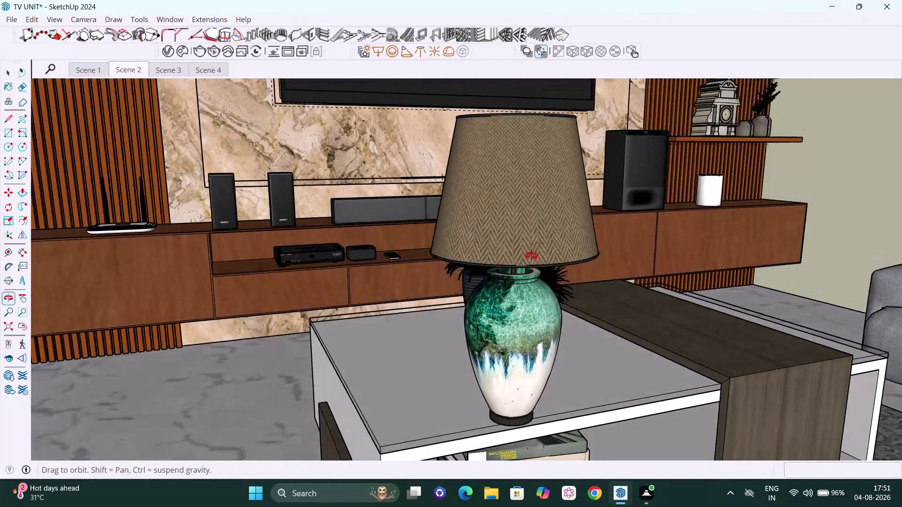
middle_drag(531, 260, 533, 228)
scroll(up, 3)
scroll(up, 3)
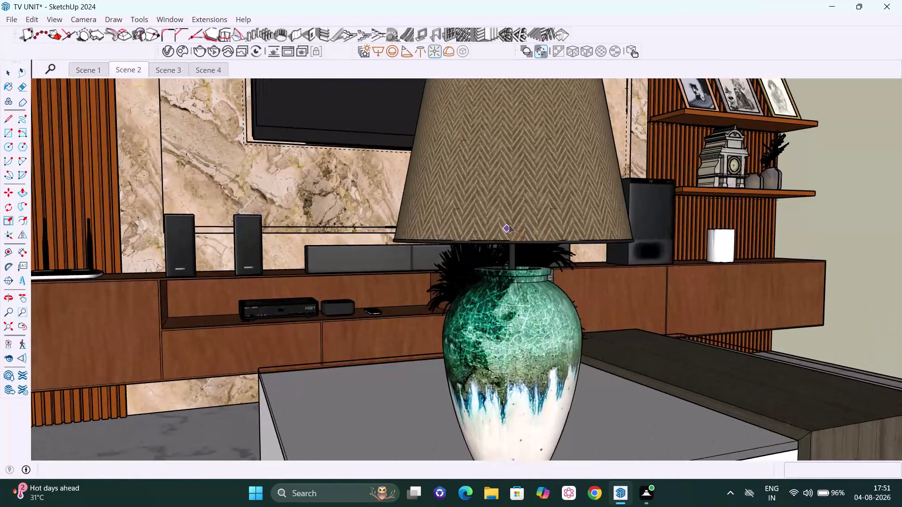
middle_drag(527, 270, 511, 236)
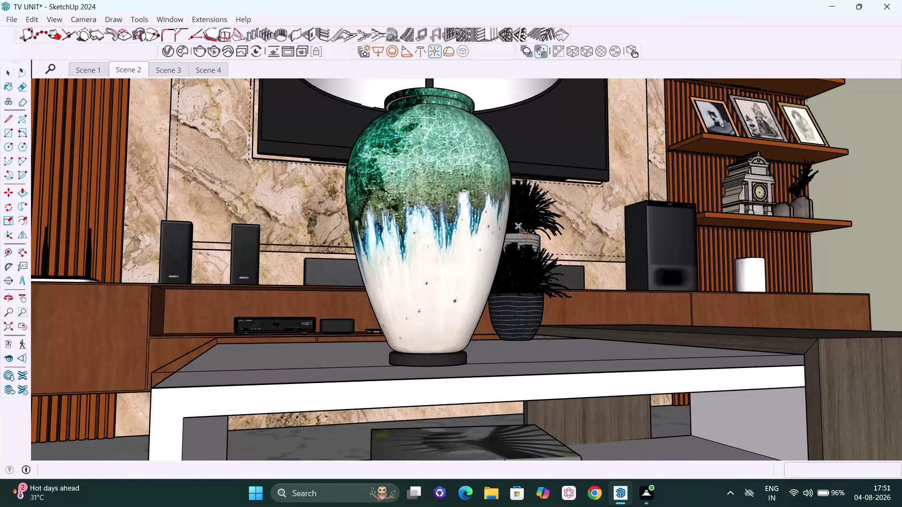
Look up into the shade at the bulb and start a V-Ray render.
key(h)
drag(523, 192, 587, 333)
middle_drag(575, 317, 539, 235)
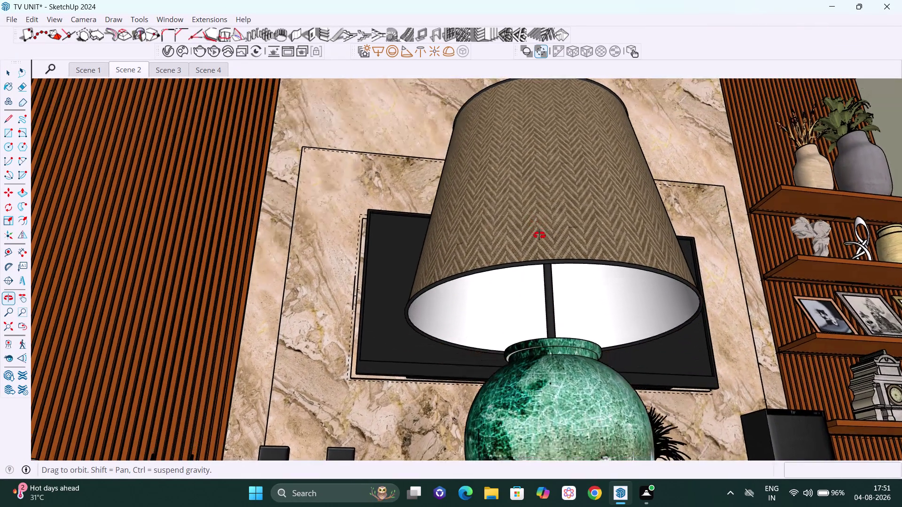
middle_drag(539, 235, 532, 210)
drag(529, 320, 530, 365)
middle_drag(559, 296, 551, 266)
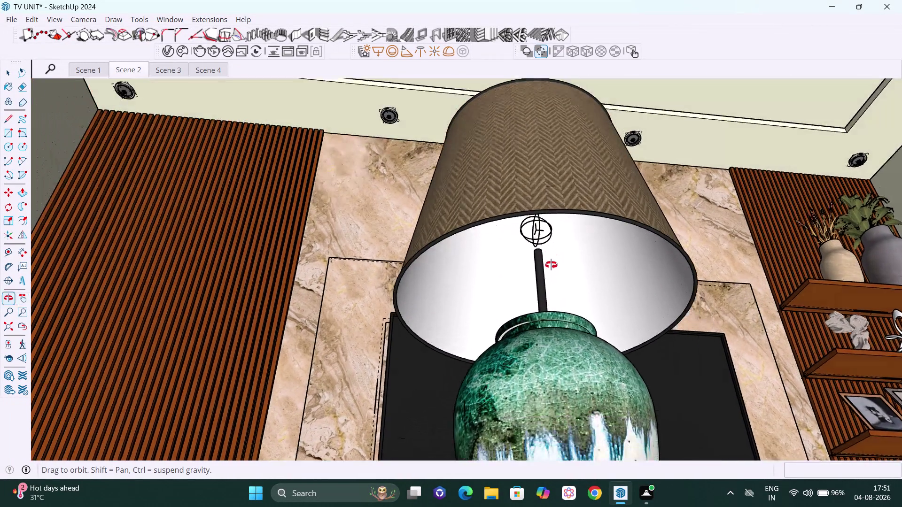
middle_drag(551, 266, 549, 258)
key(space)
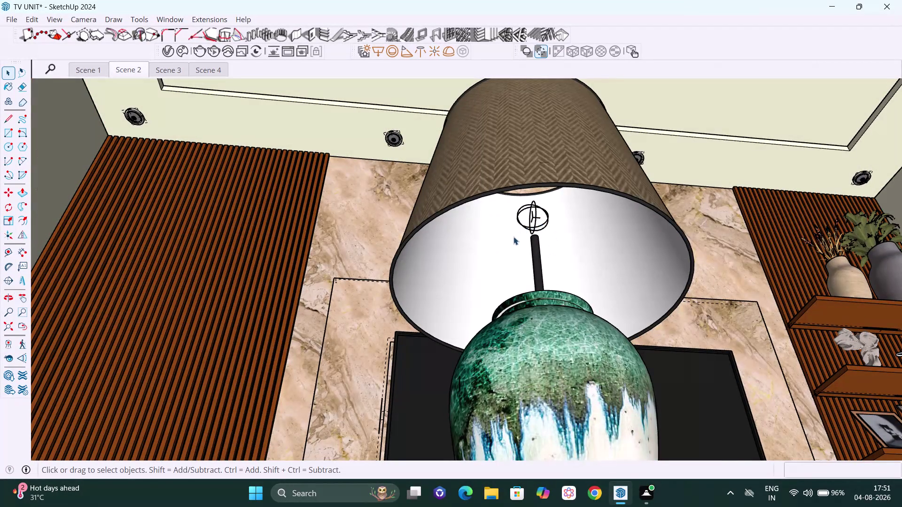
scroll(down, 3)
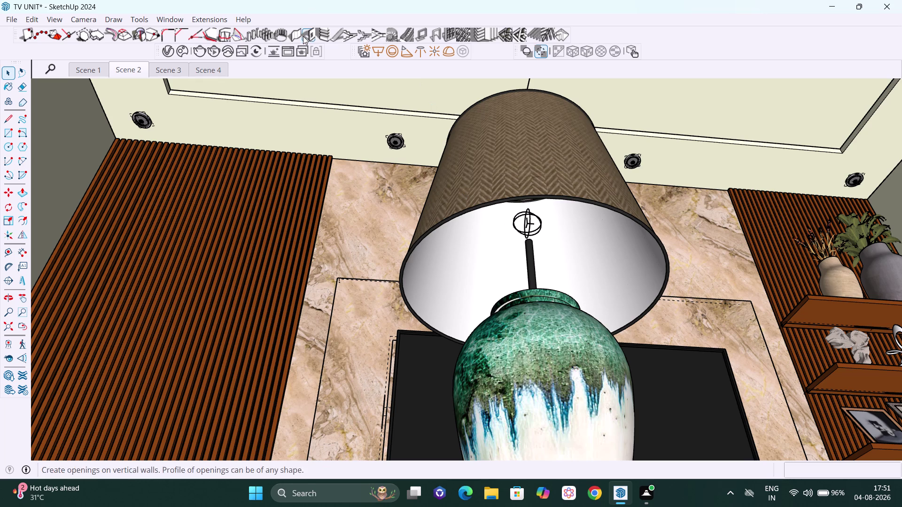
click(194, 54)
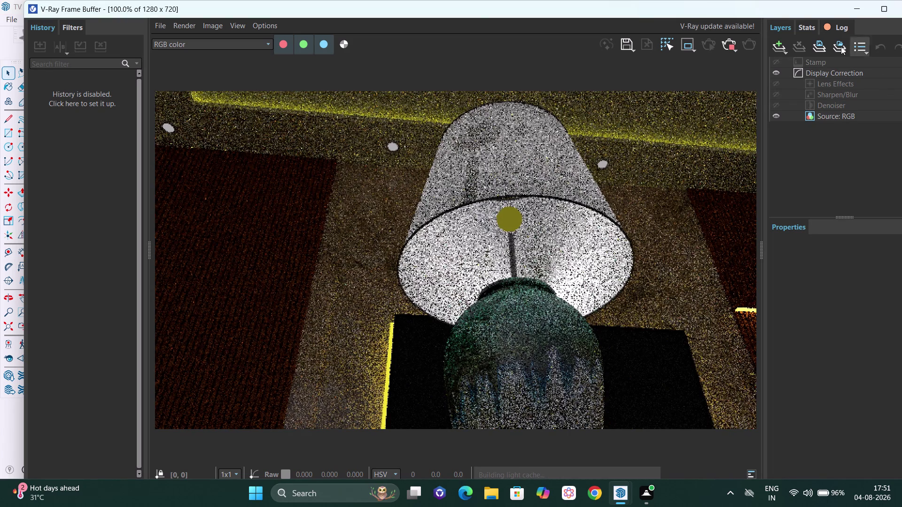
Stop the lamp close-up render, close the frame buffer, and restore Scene 2.
click(726, 43)
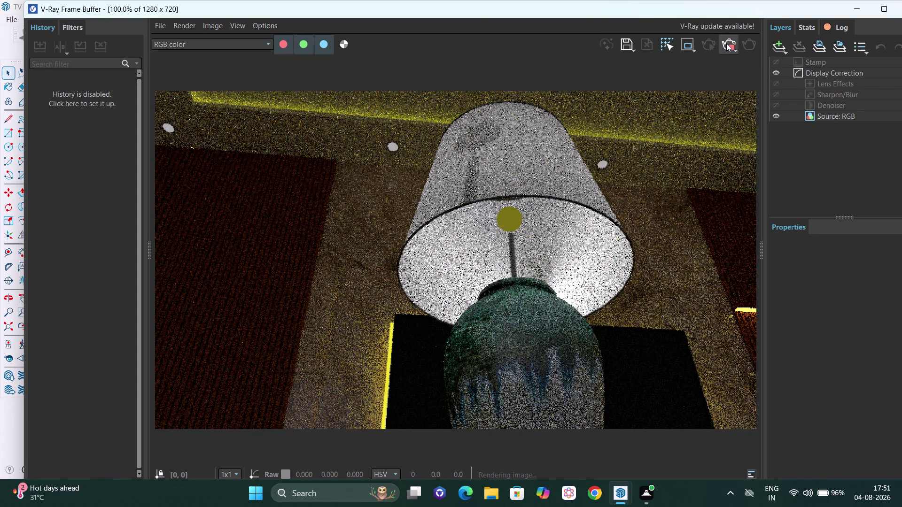
click(901, 9)
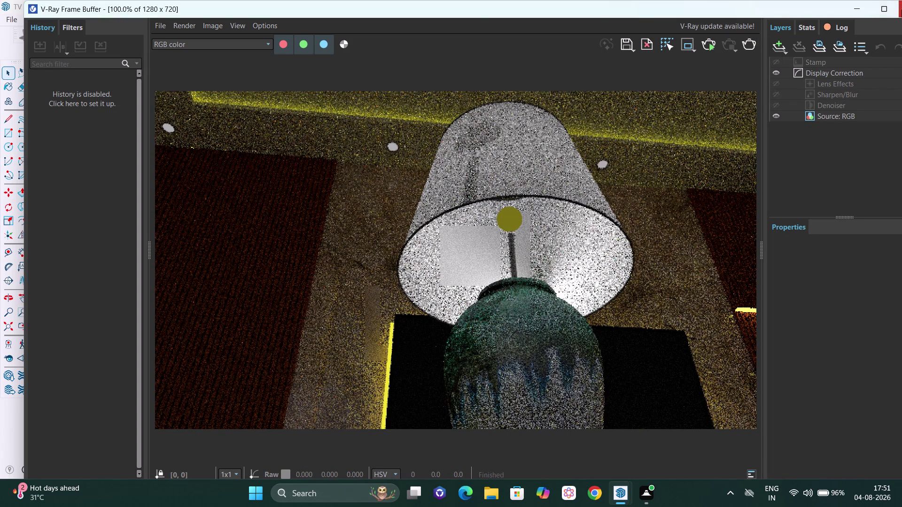
click(123, 68)
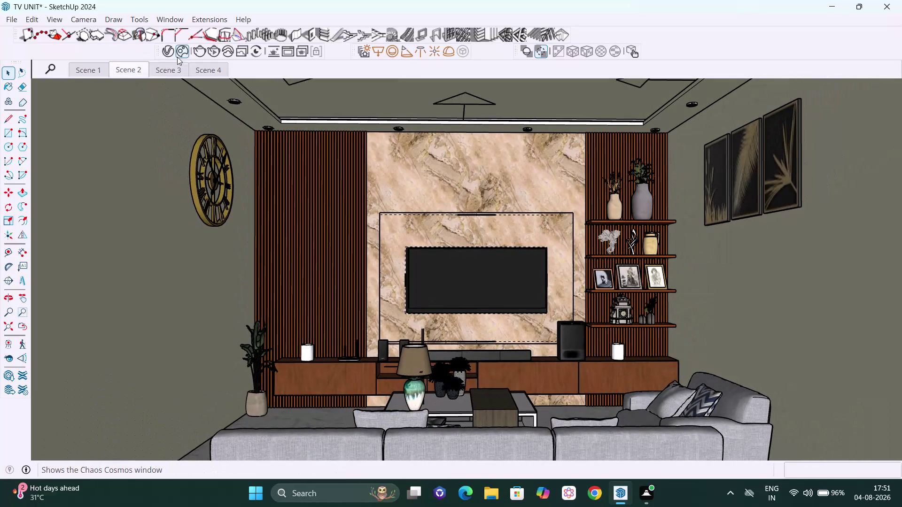
Browse the V-Ray lights list and set the Omni Light colour to warm yellow.
click(166, 49)
scroll(down, 3)
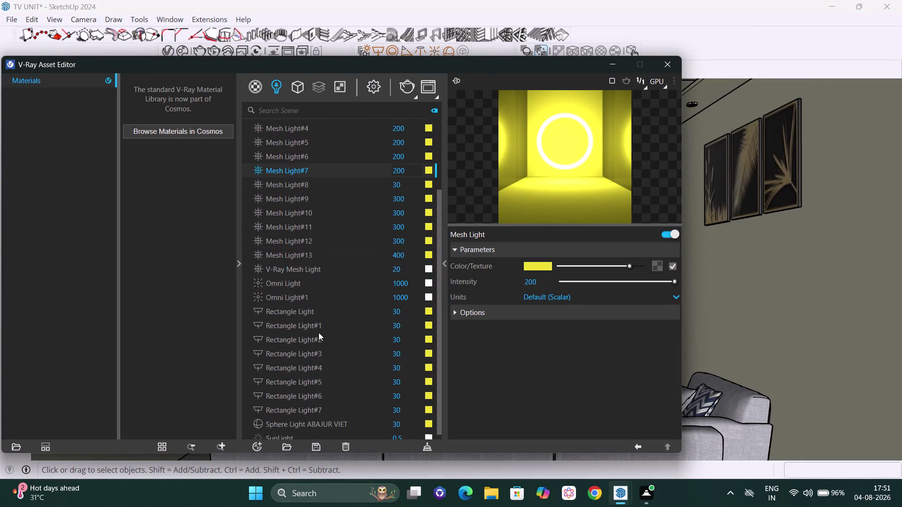
scroll(down, 3)
scroll(down, 3)
scroll(up, 3)
scroll(up, 3)
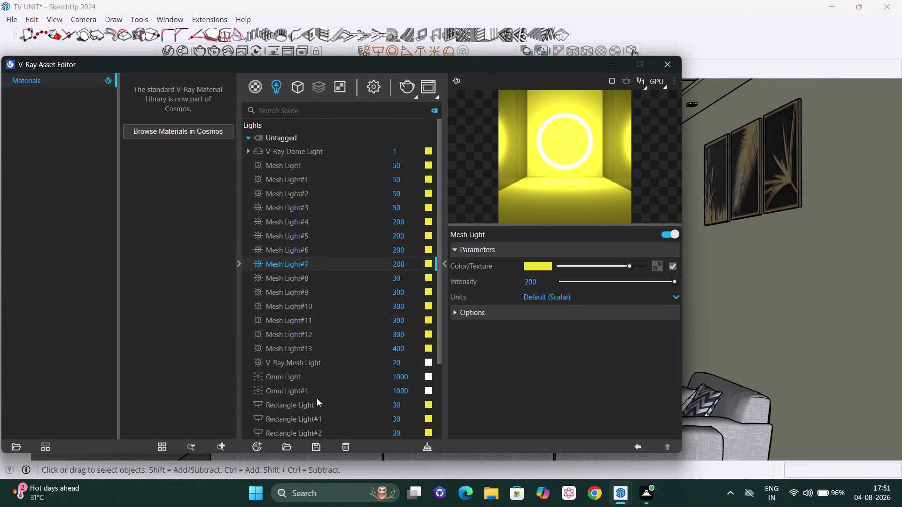
scroll(up, 3)
scroll(down, 3)
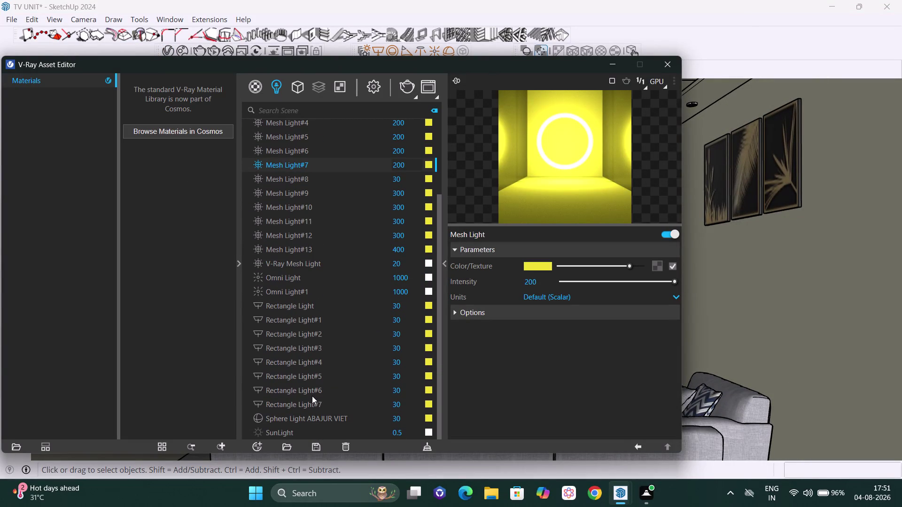
scroll(up, 3)
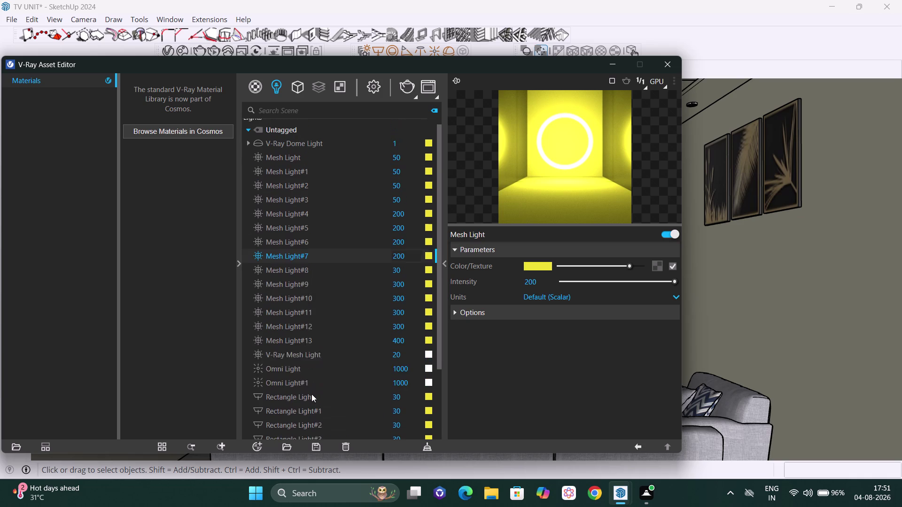
scroll(up, 3)
scroll(down, 3)
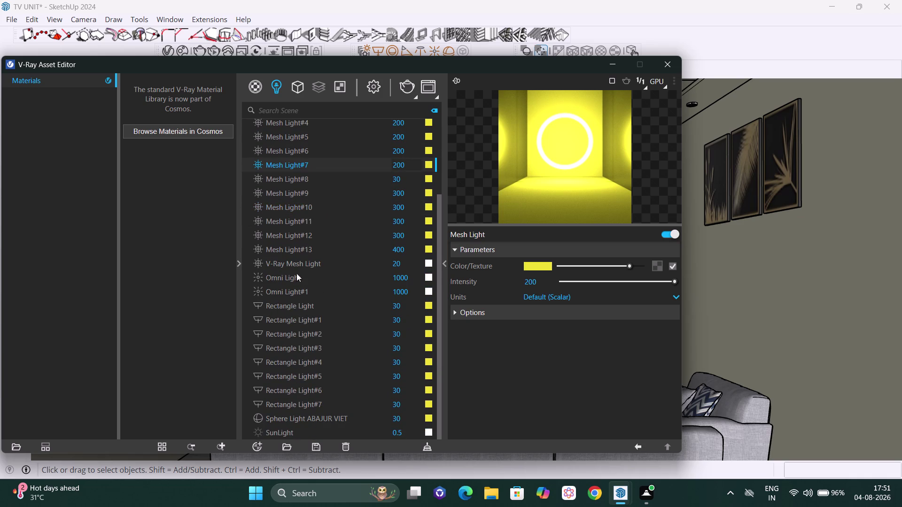
click(430, 277)
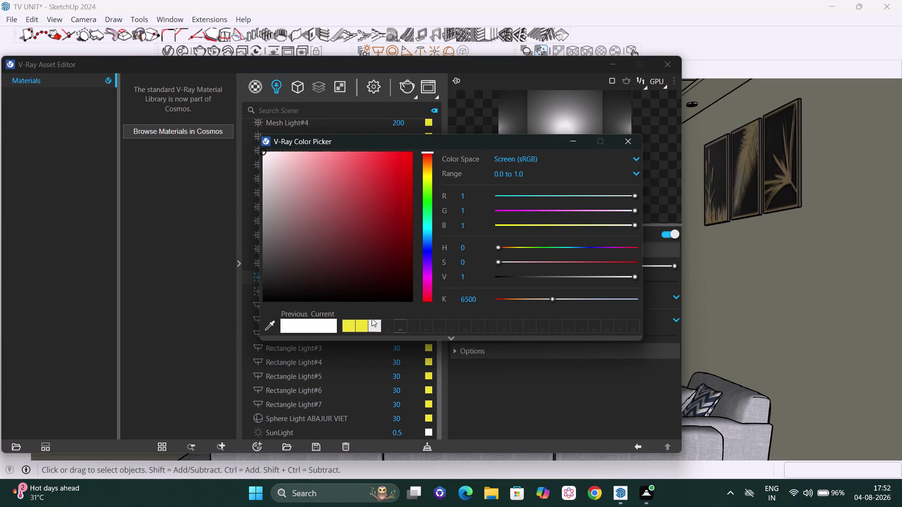
click(363, 324)
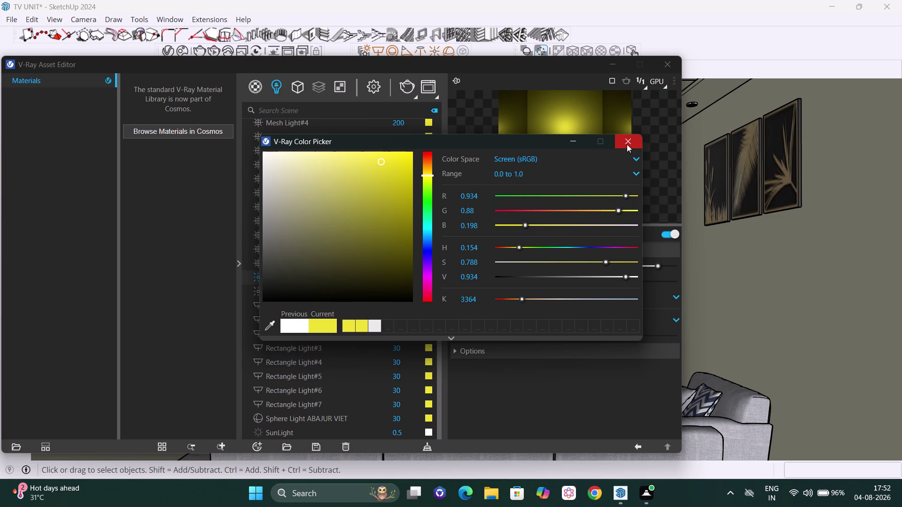
click(627, 145)
Set the Omni Light intensity to 10000 and render the room.
click(412, 275)
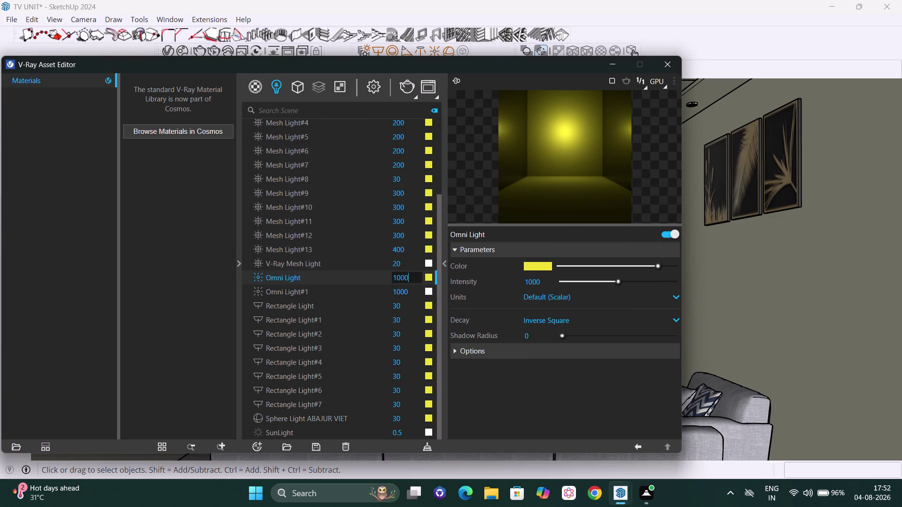
key(BackSpace)
key(BackSpace)
key(BackSpace)
text(1000)
key(0)
key(Return)
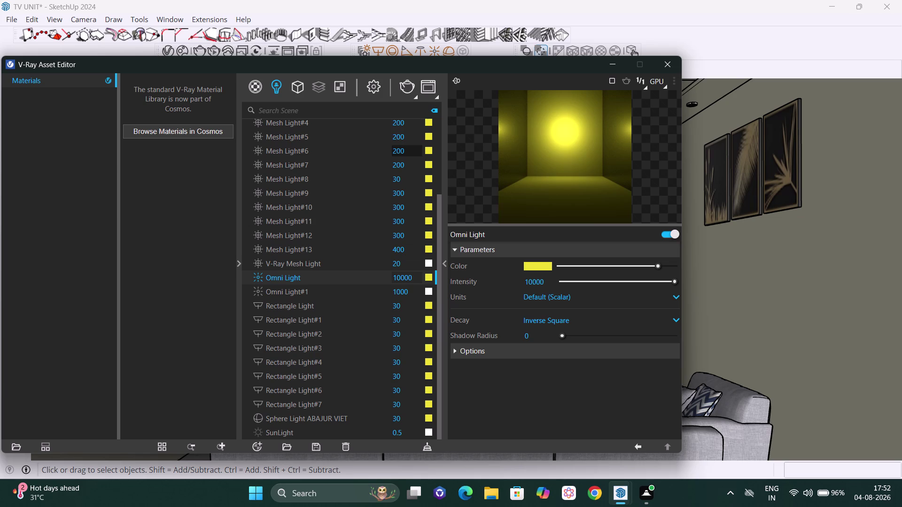
click(401, 82)
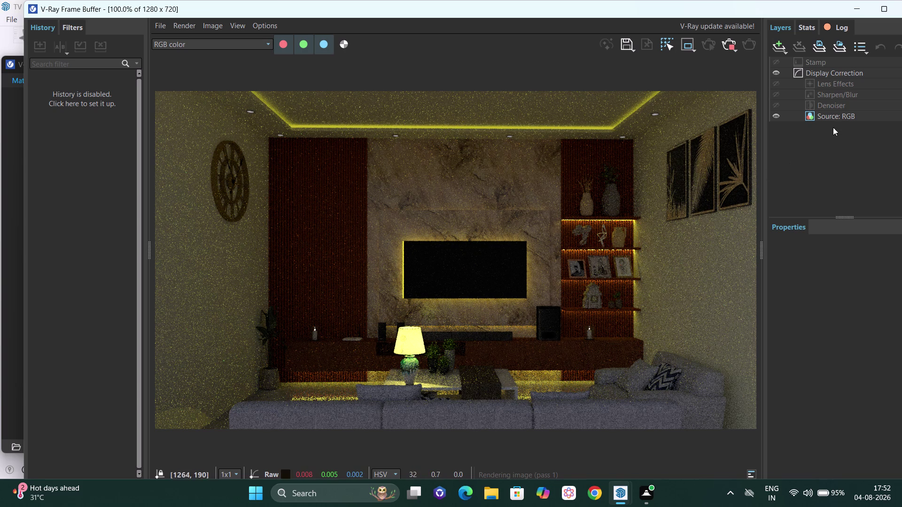
Let the room render with the yellow glow finish, then close the frame buffer.
click(733, 41)
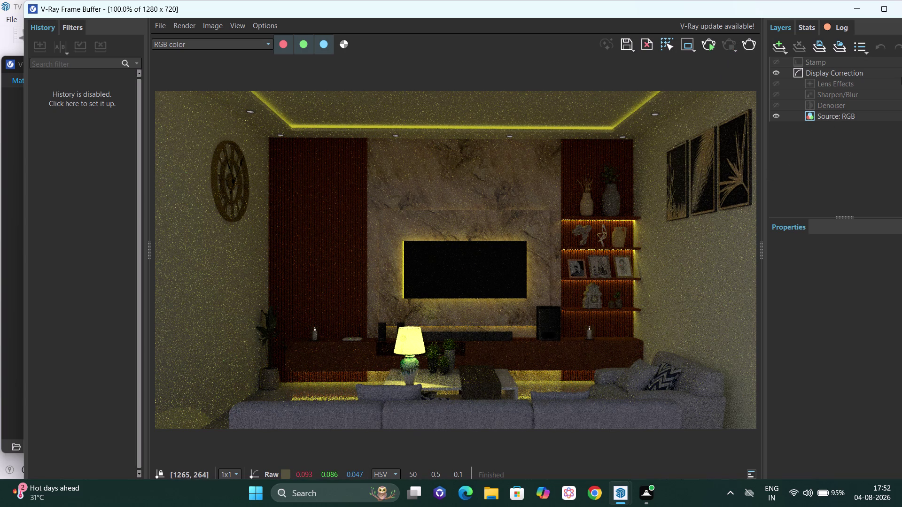
click(895, 1)
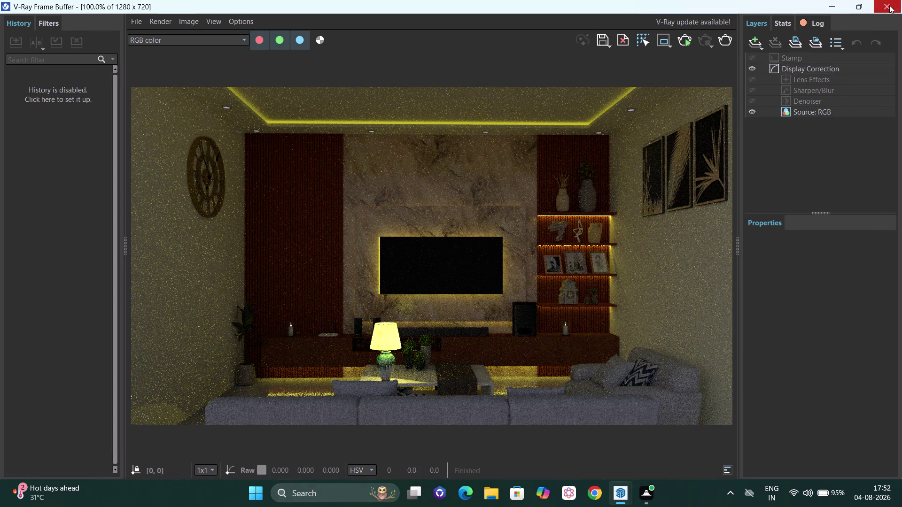
click(889, 5)
Lower the Omni Light intensity to 5000.
click(413, 282)
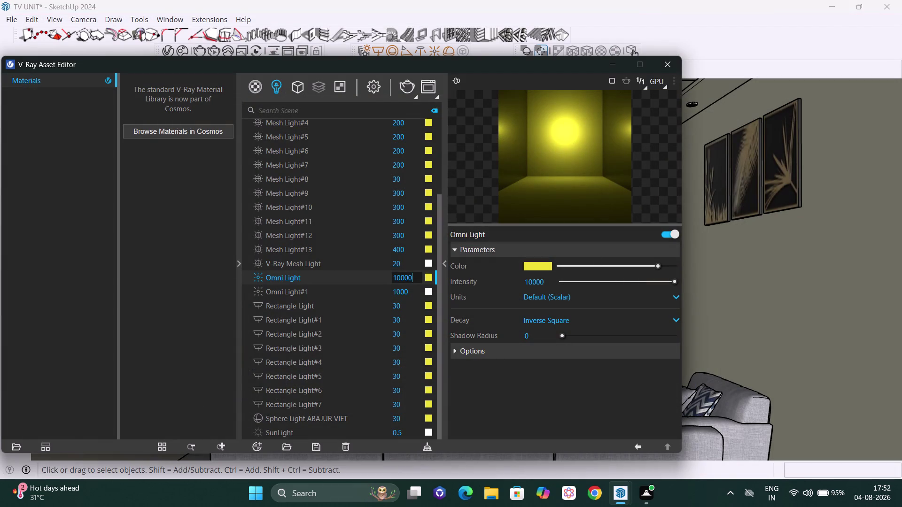
key(BackSpace)
key(BackSpace)
key(BackSpace)
text(5000)
key(Return)
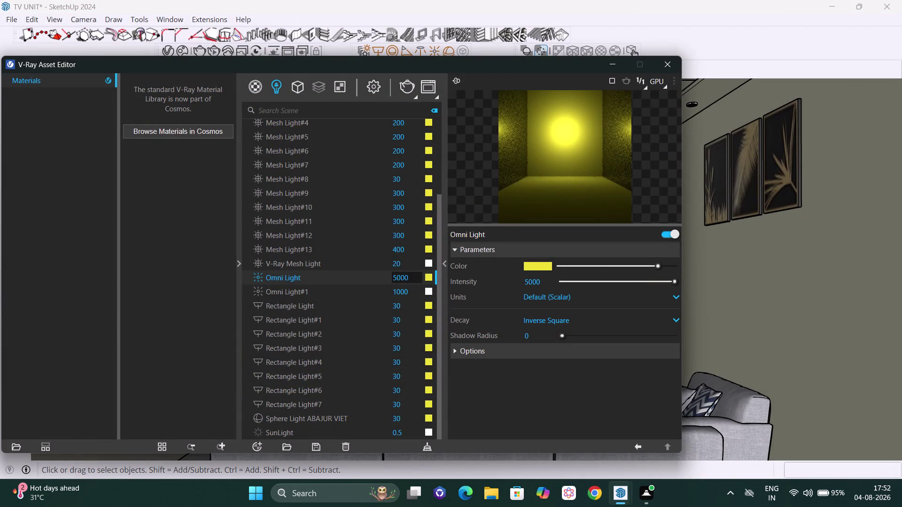
Render the room at the softer intensity, close the result, and reopen the lights list.
click(402, 90)
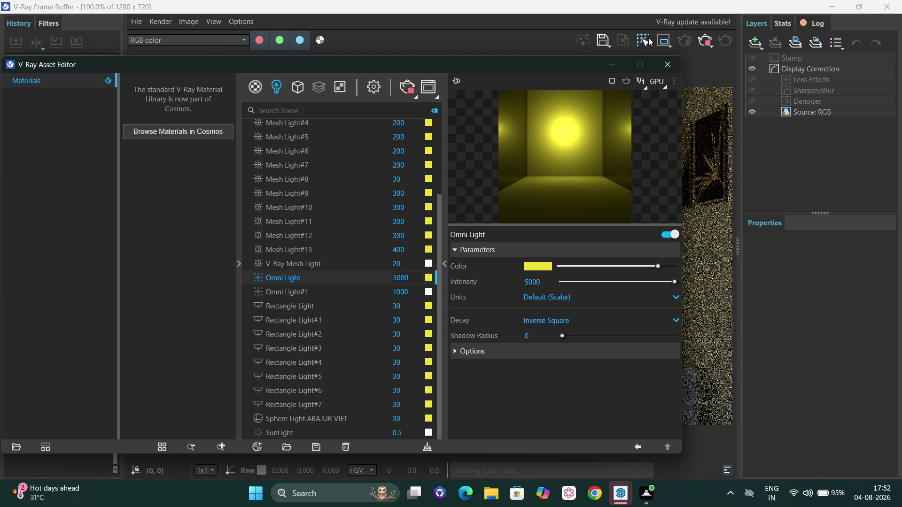
click(666, 63)
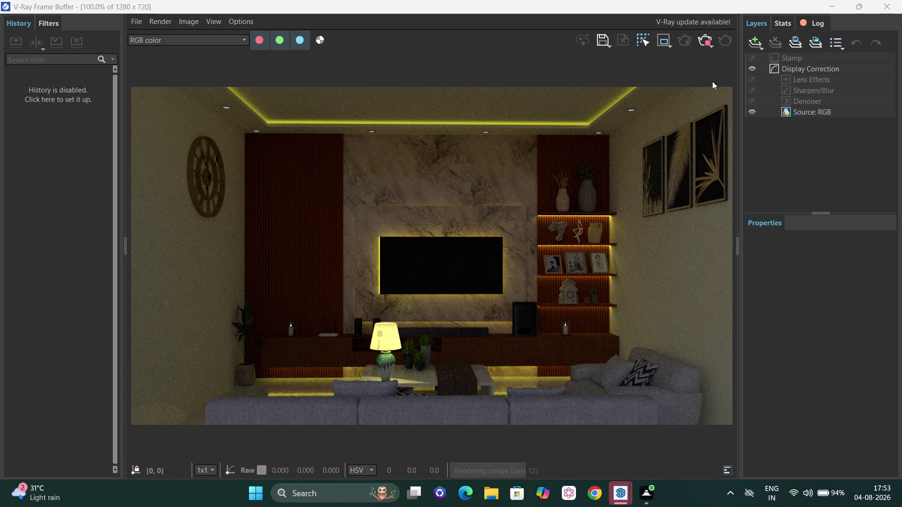
click(697, 36)
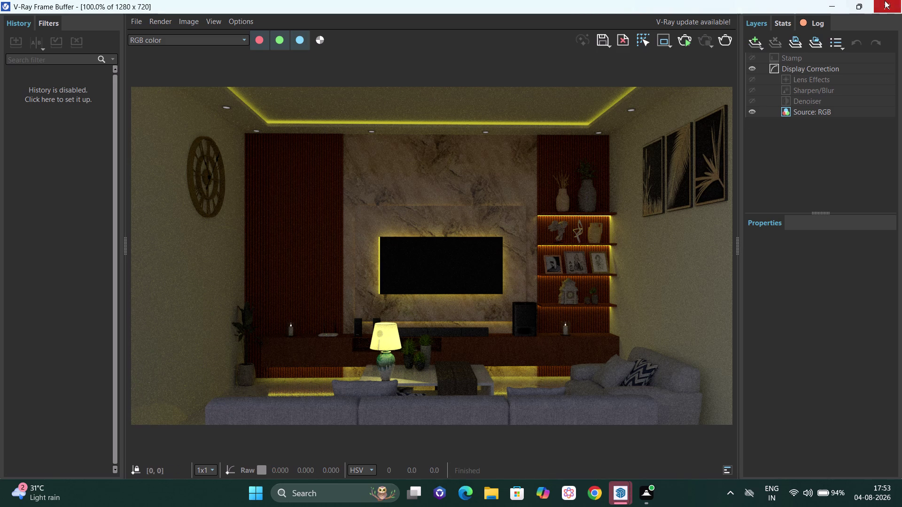
click(885, 0)
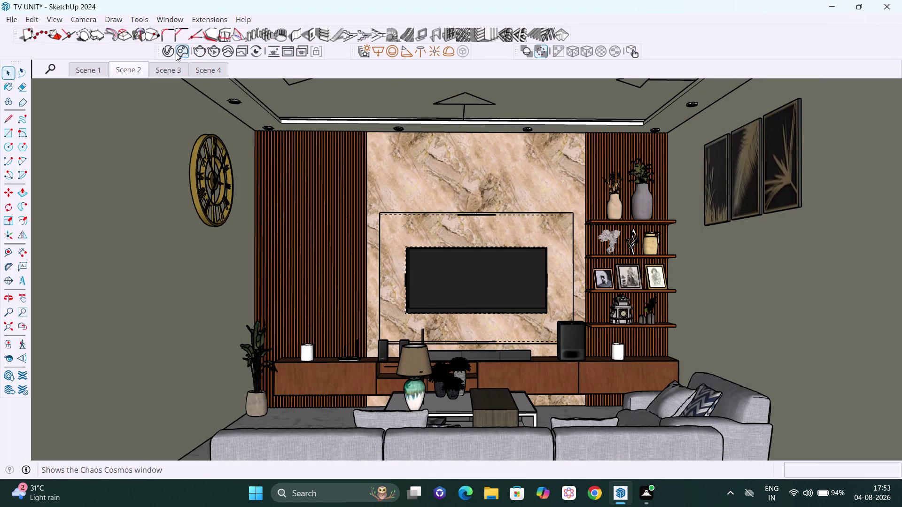
click(165, 50)
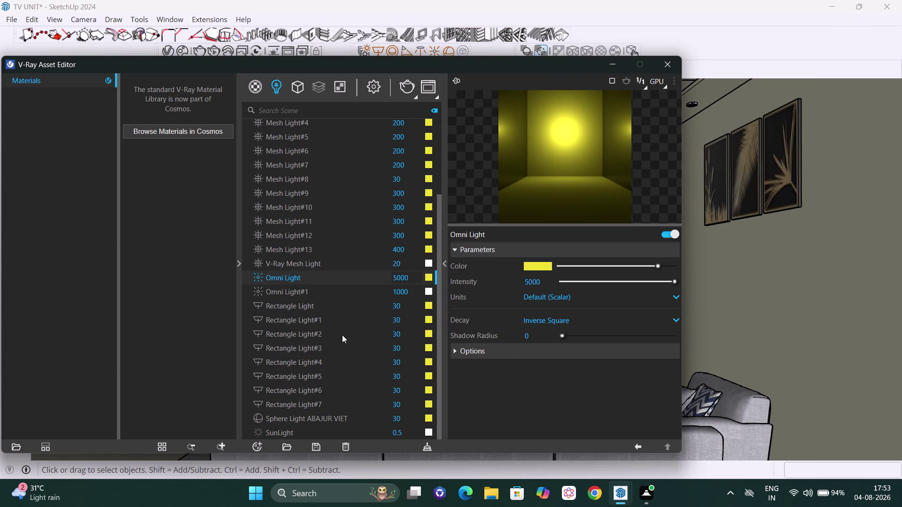
Change Mesh Light and Mesh Light#1 intensities from 50 to 200.
scroll(up, 3)
scroll(up, 3)
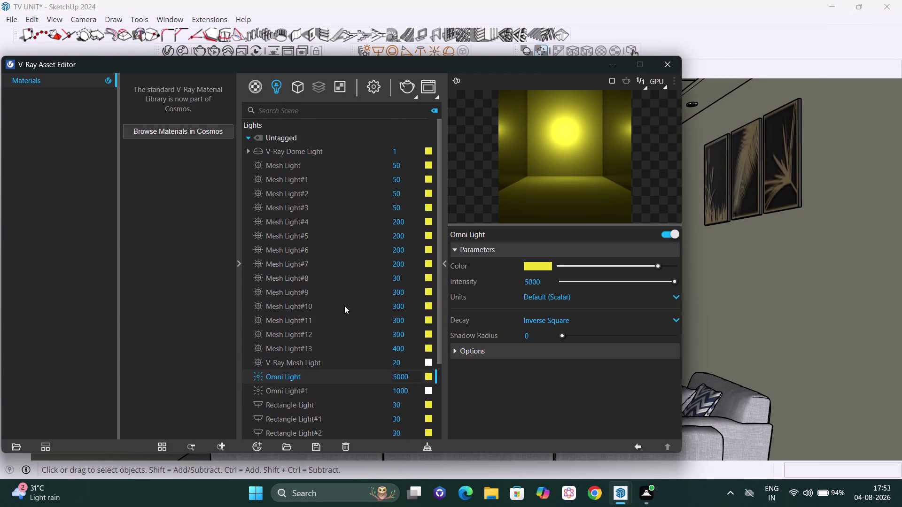
click(406, 164)
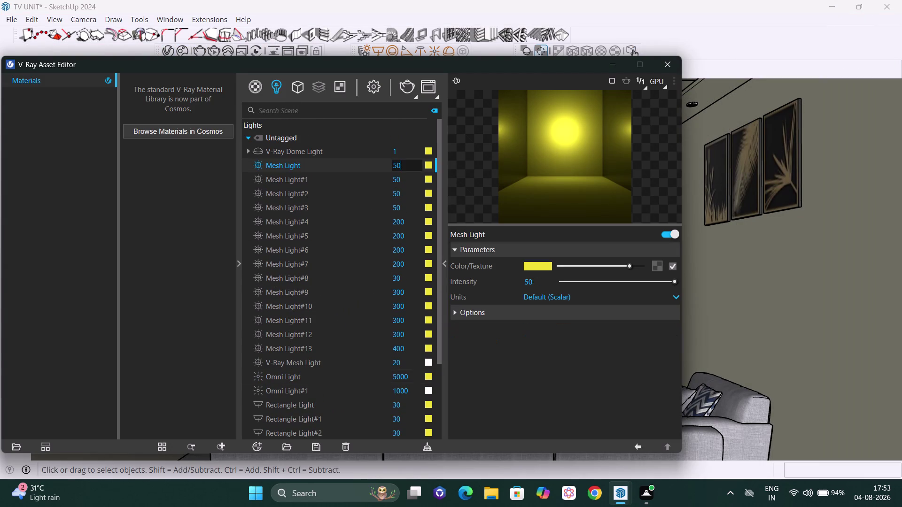
key(BackSpace)
key(BackSpace)
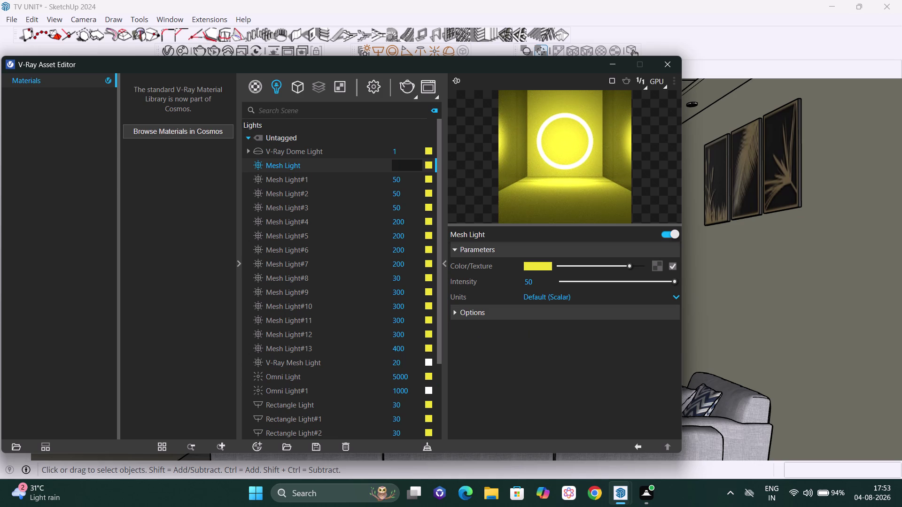
text(200)
key(BackSpace)
key(BackSpace)
key(BackSpace)
key(2)
text(00)
key(Return)
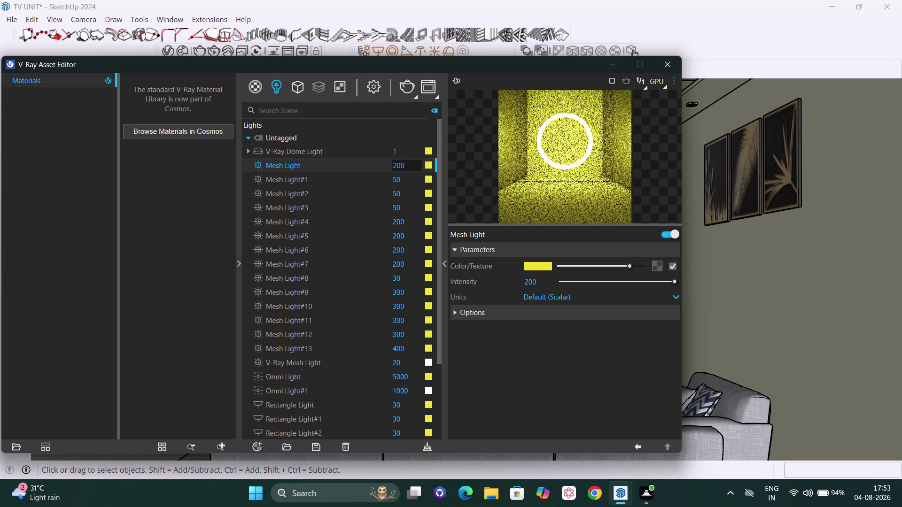
click(401, 180)
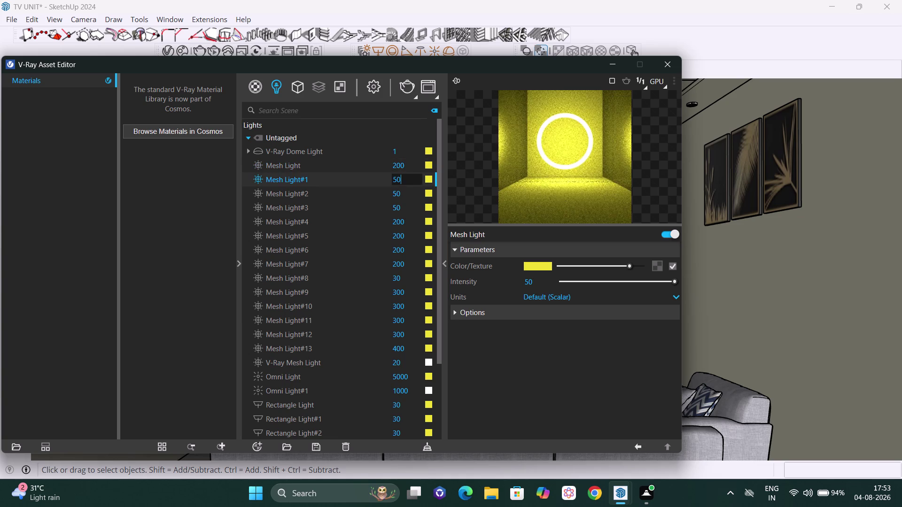
key(BackSpace)
key(BackSpace)
key(BackSpace)
text(20)
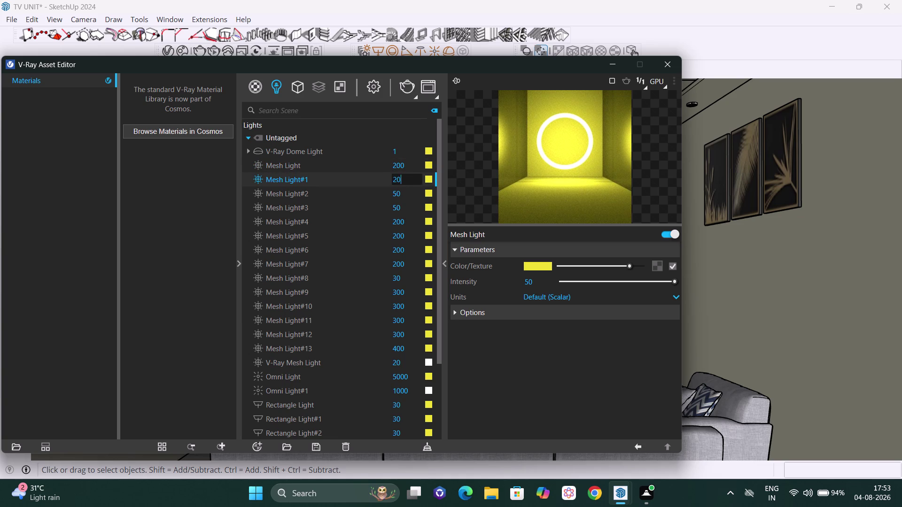
text(0)
key(Return)
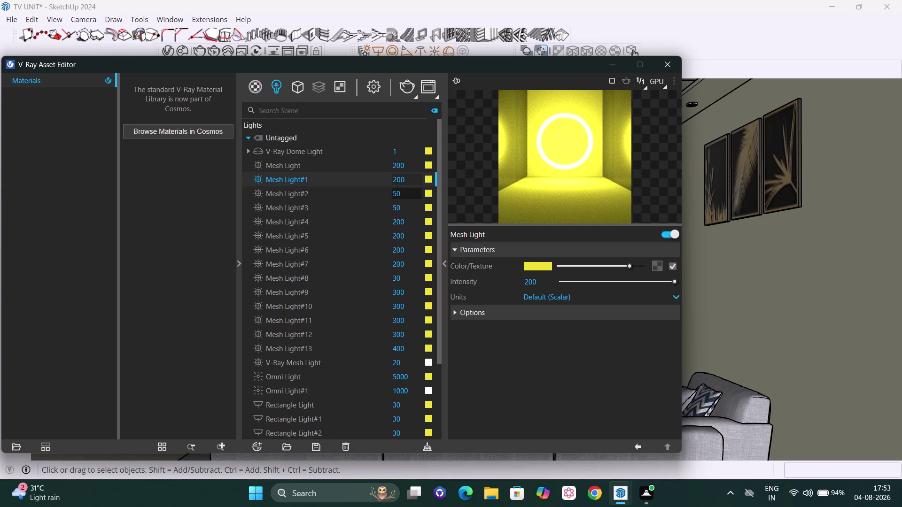
Set Mesh Light#2 and Mesh Light#3 intensities to 200 and render the scene.
click(403, 193)
key(BackSpace)
key(BackSpace)
key(BackSpace)
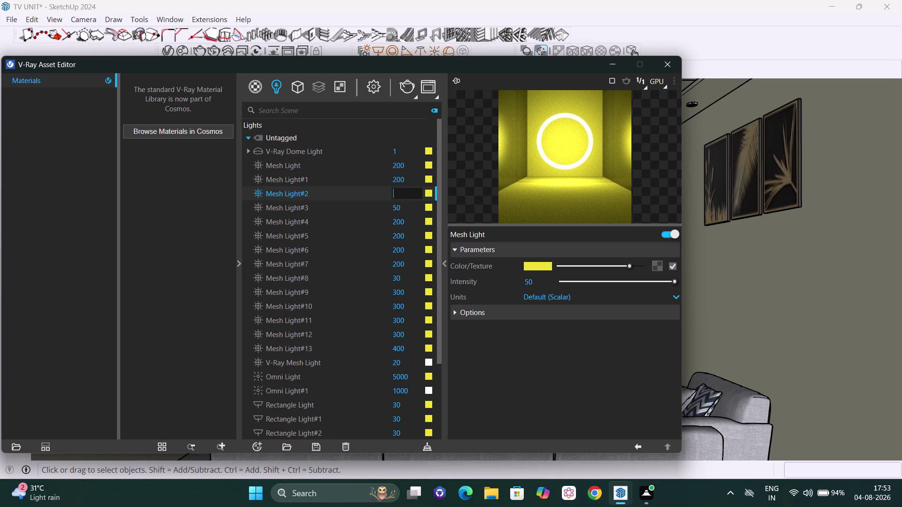
text(200)
key(Return)
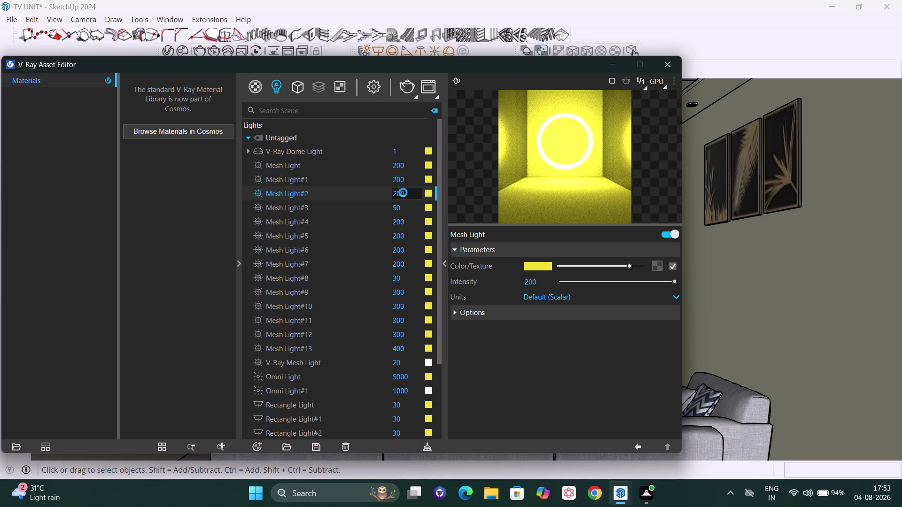
click(405, 207)
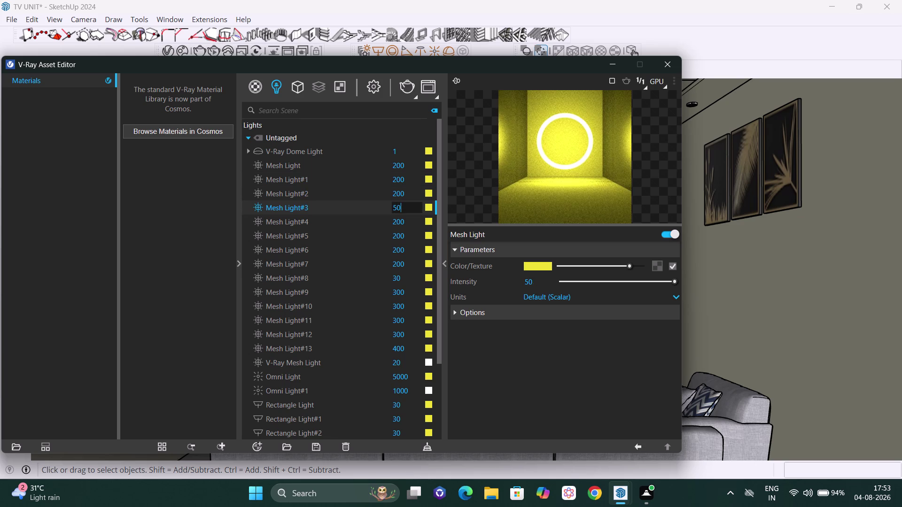
key(BackSpace)
key(BackSpace)
text(200)
key(Return)
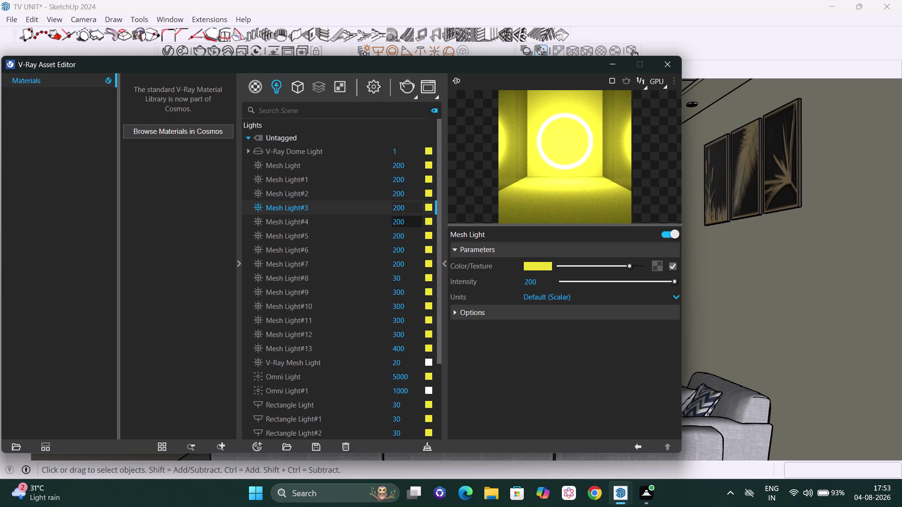
click(406, 92)
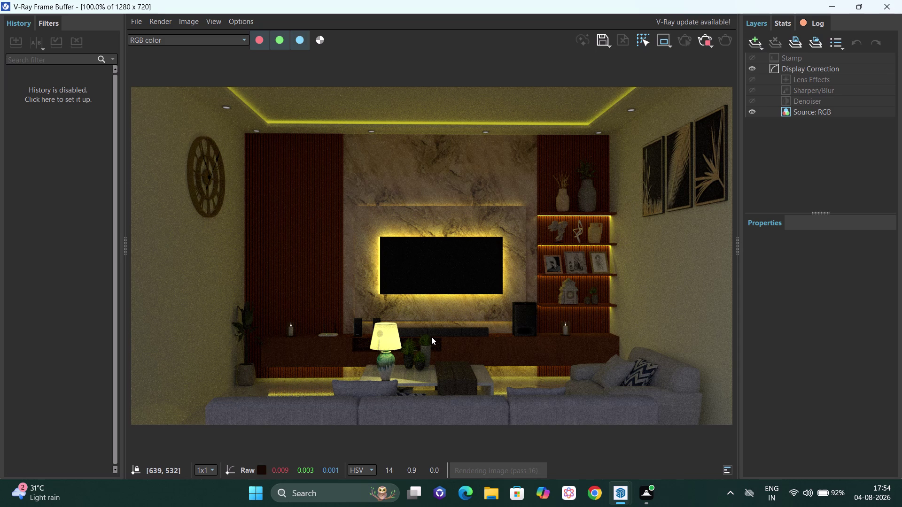
Zoom around the warm LED render, then move the Asset Editor to uncover scene tabs.
scroll(up, 3)
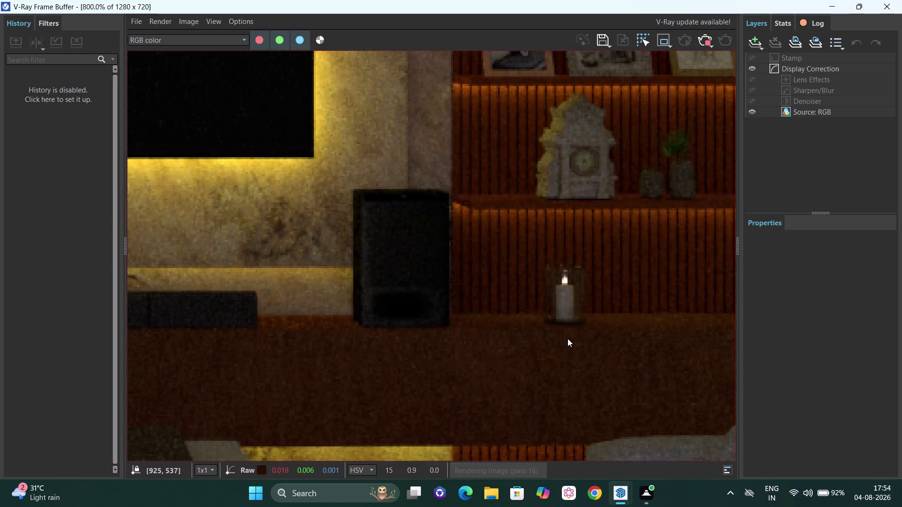
scroll(up, 3)
scroll(down, 3)
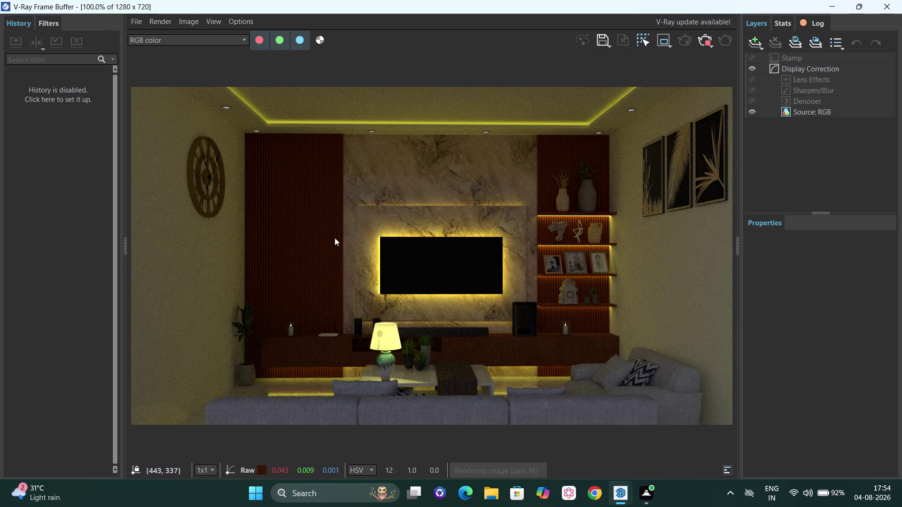
scroll(up, 3)
scroll(down, 3)
scroll(down, 3)
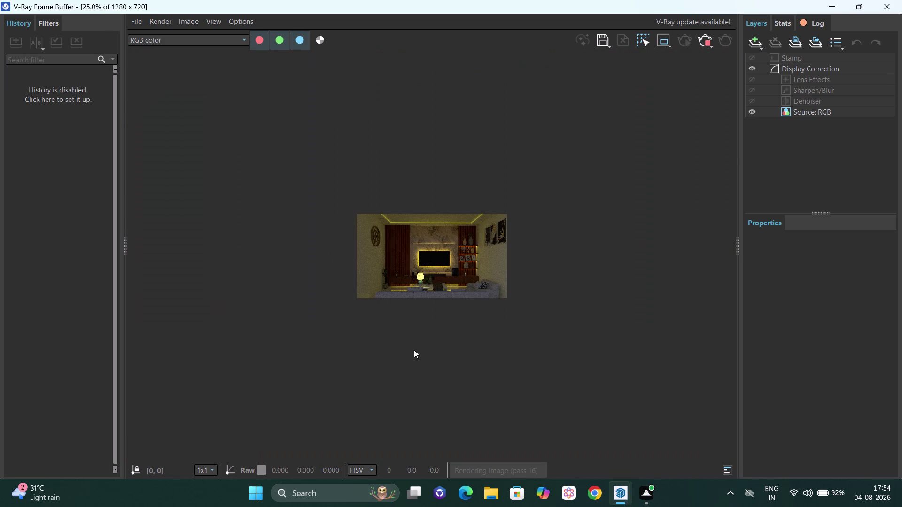
scroll(up, 3)
scroll(down, 3)
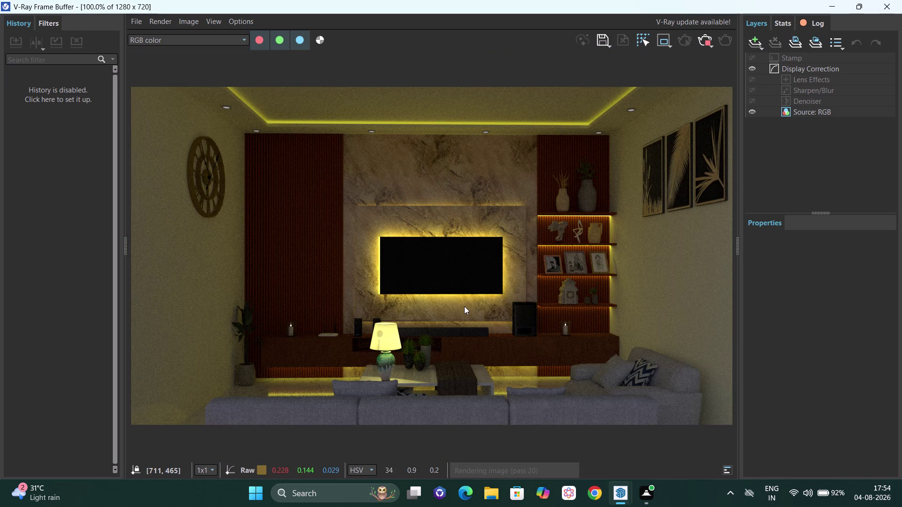
scroll(down, 3)
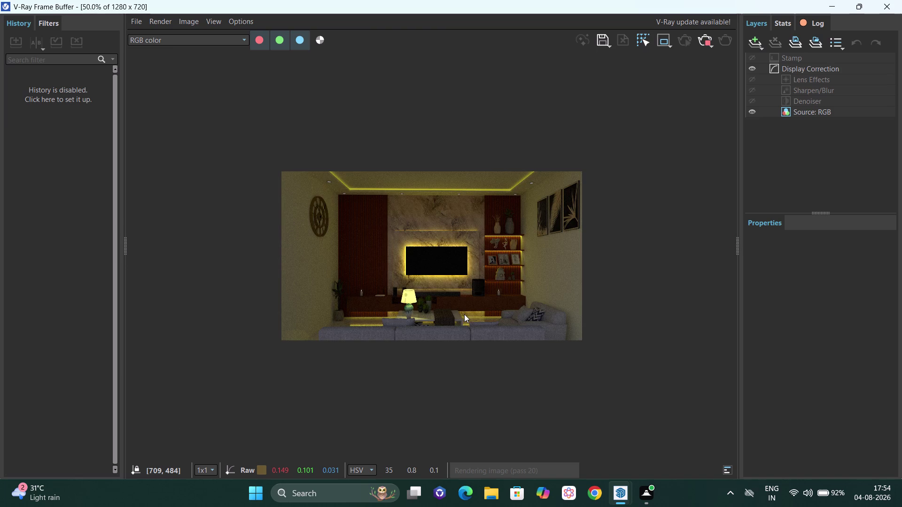
scroll(up, 3)
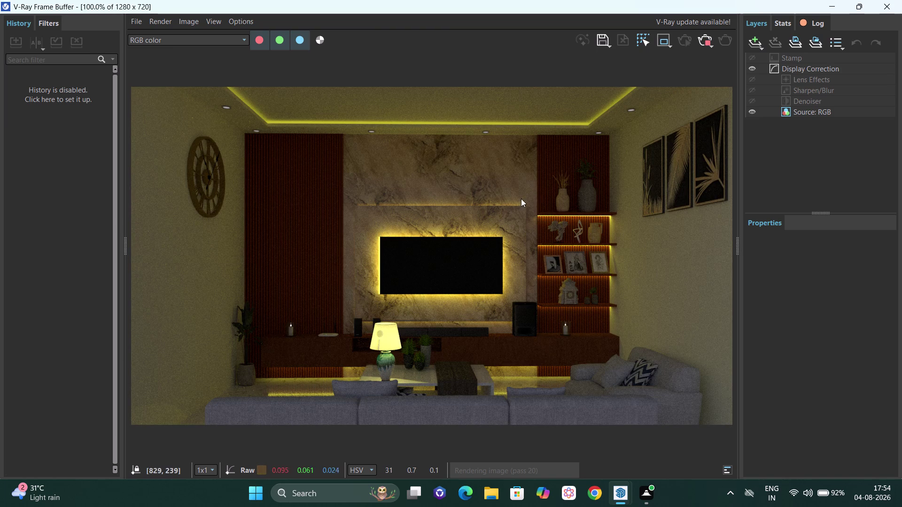
click(895, 5)
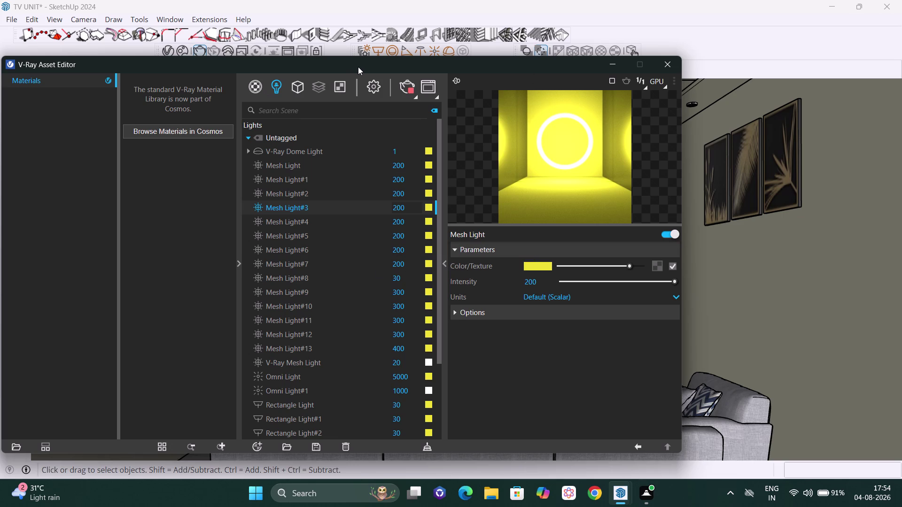
drag(358, 67, 368, 90)
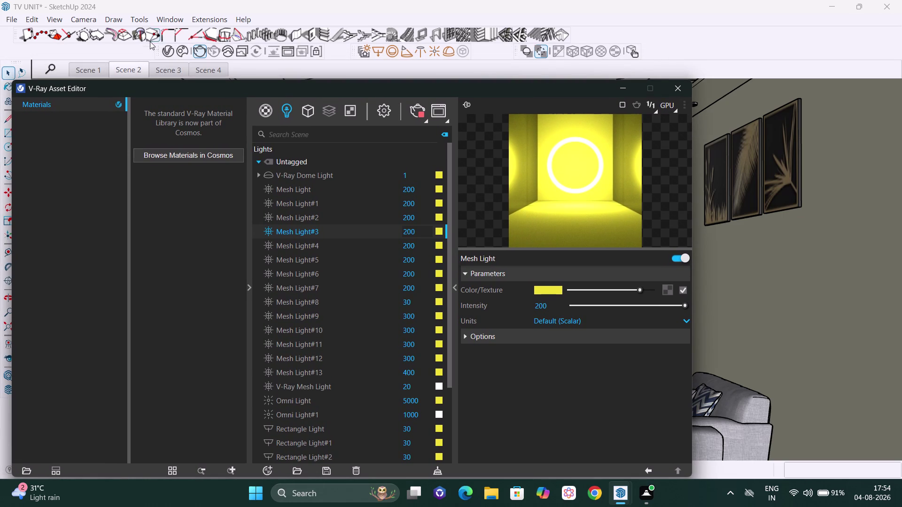
Re-render the living room and return to the light intensity list.
click(202, 47)
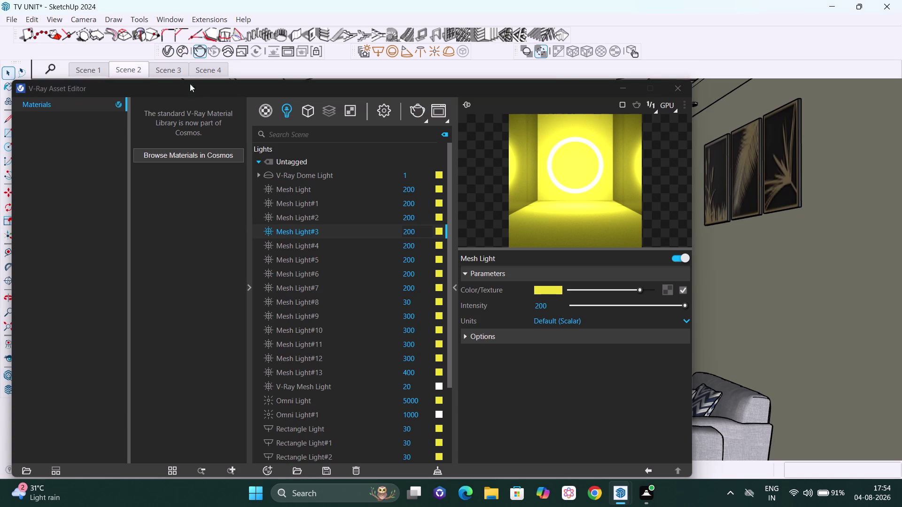
click(420, 111)
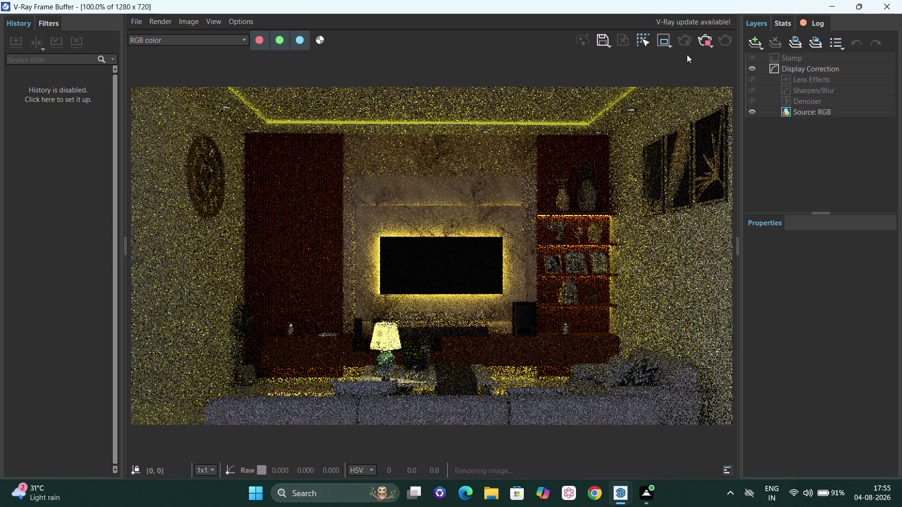
click(706, 40)
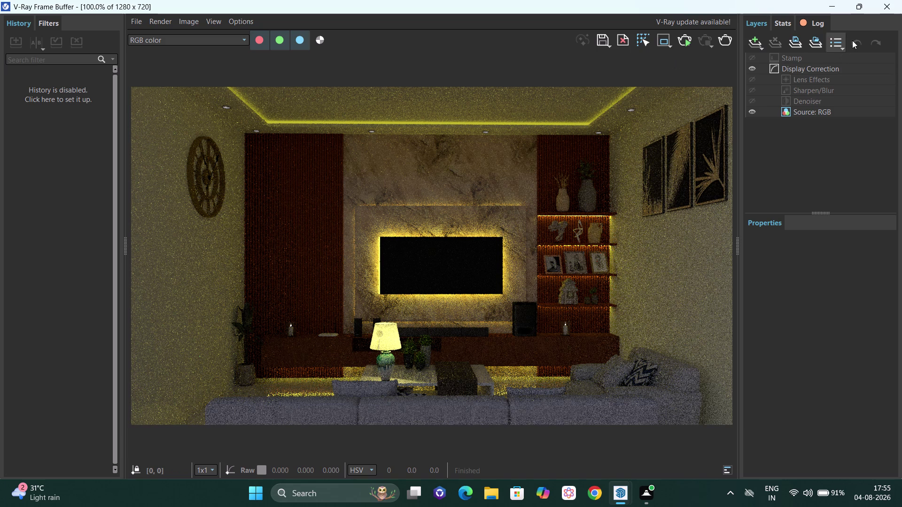
click(886, 9)
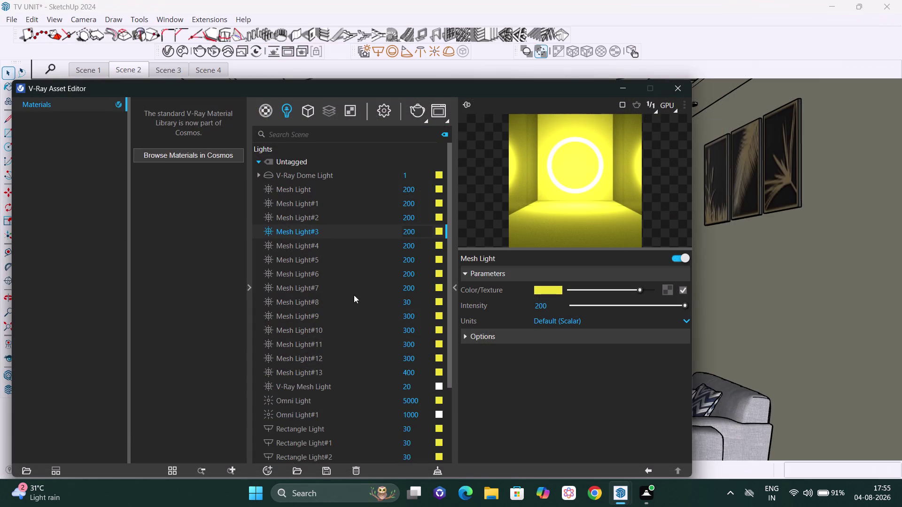
click(415, 259)
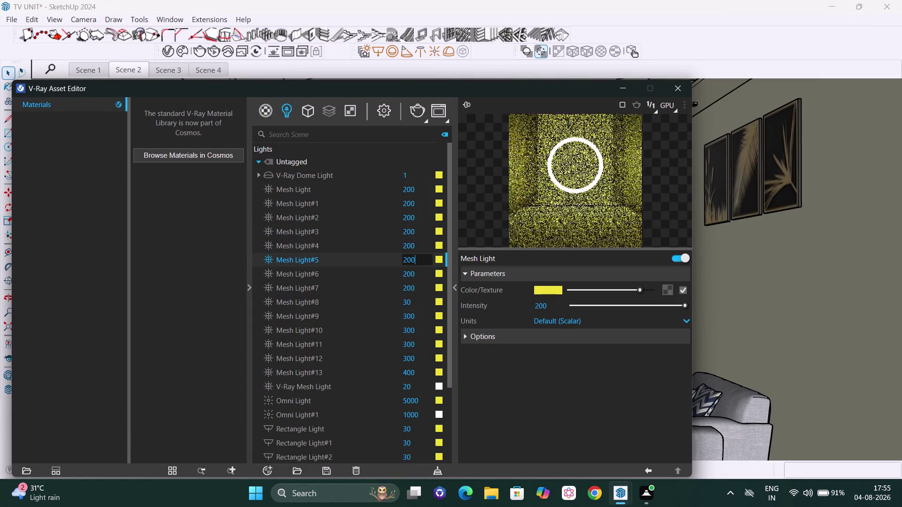
Set the intensity of Mesh Light#5 and Mesh Light#6 to 50.
key(BackSpace)
key(BackSpace)
key(BackSpace)
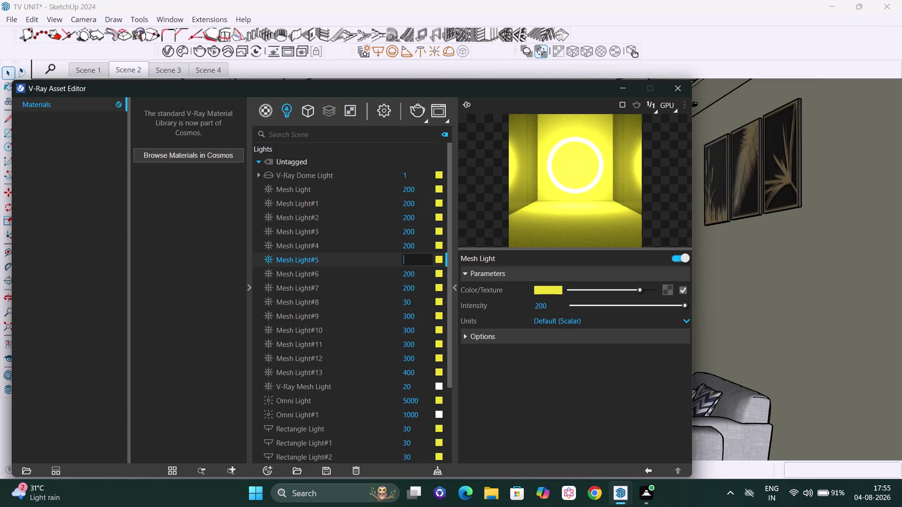
text(50)
key(Return)
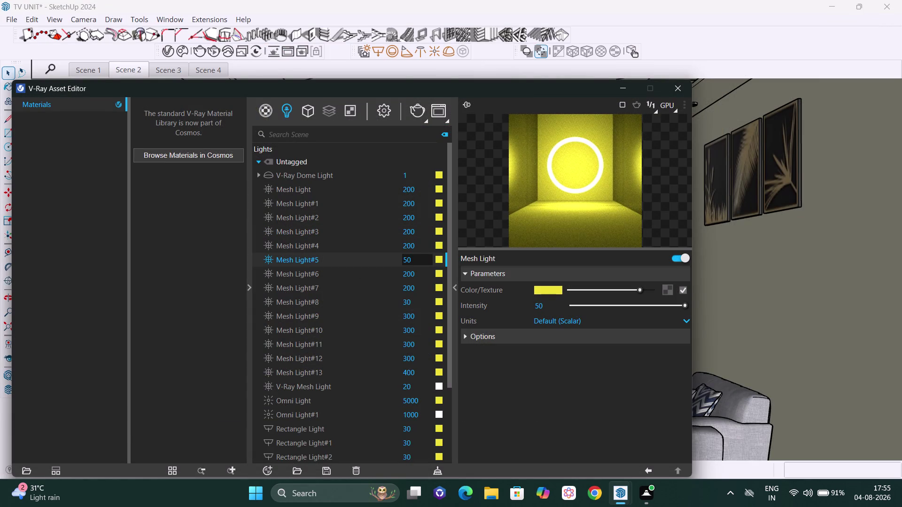
click(421, 275)
key(BackSpace)
key(BackSpace)
key(BackSpace)
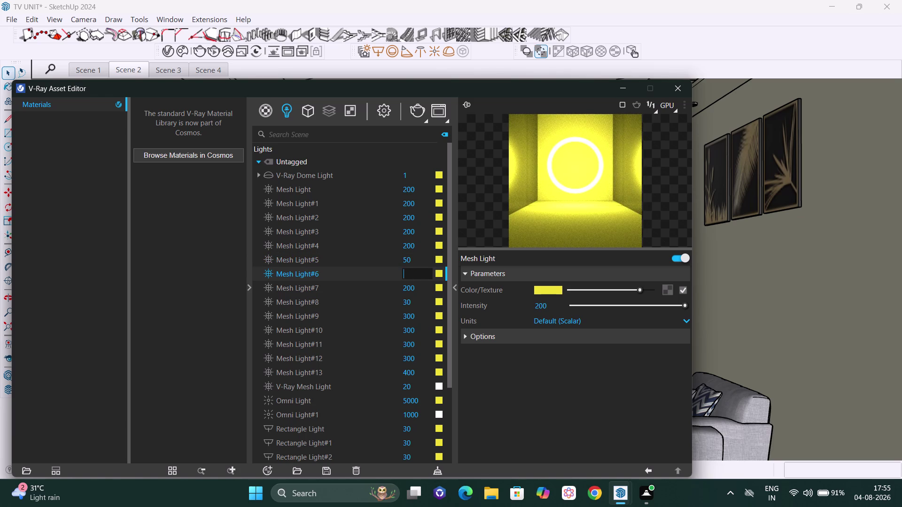
text(50)
key(Return)
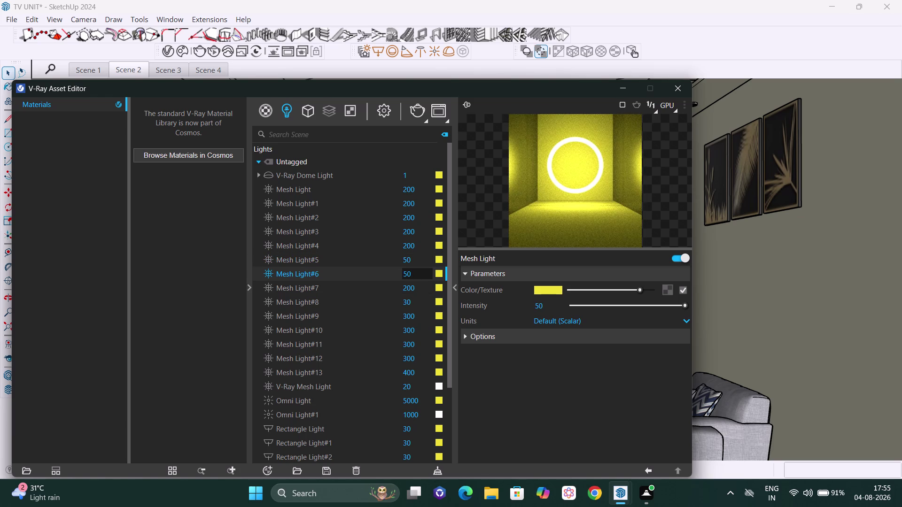
Set the intensity of Mesh Light#7 and Mesh Light#4 to 50.
click(420, 292)
key(BackSpace)
key(BackSpace)
key(BackSpace)
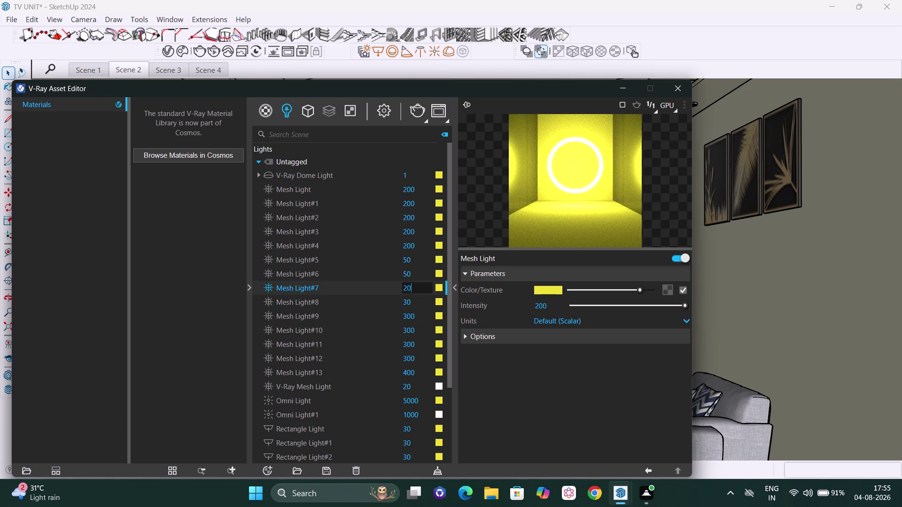
text(50)
key(Return)
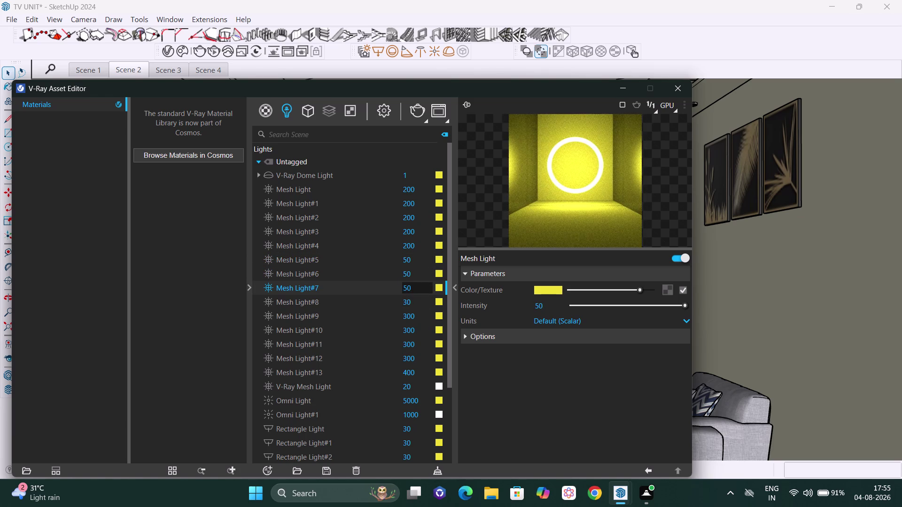
click(417, 247)
key(BackSpace)
key(BackSpace)
key(BackSpace)
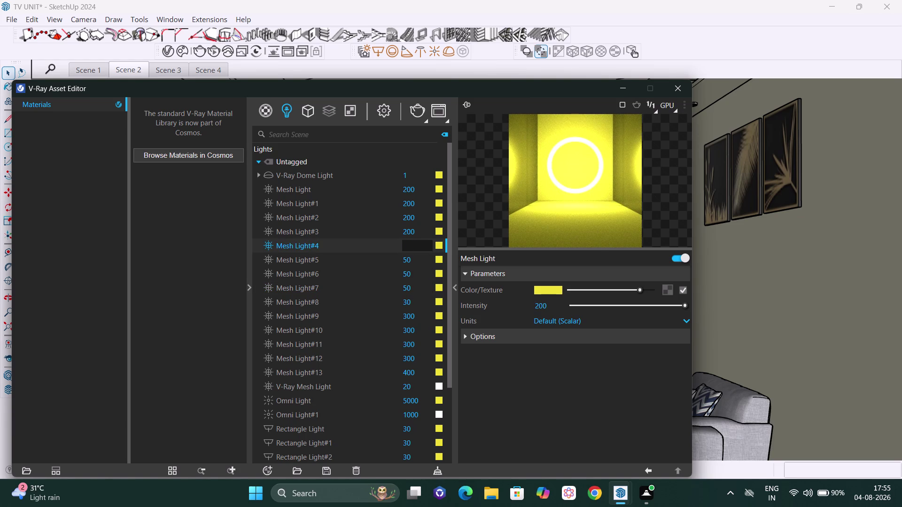
text(50)
key(Return)
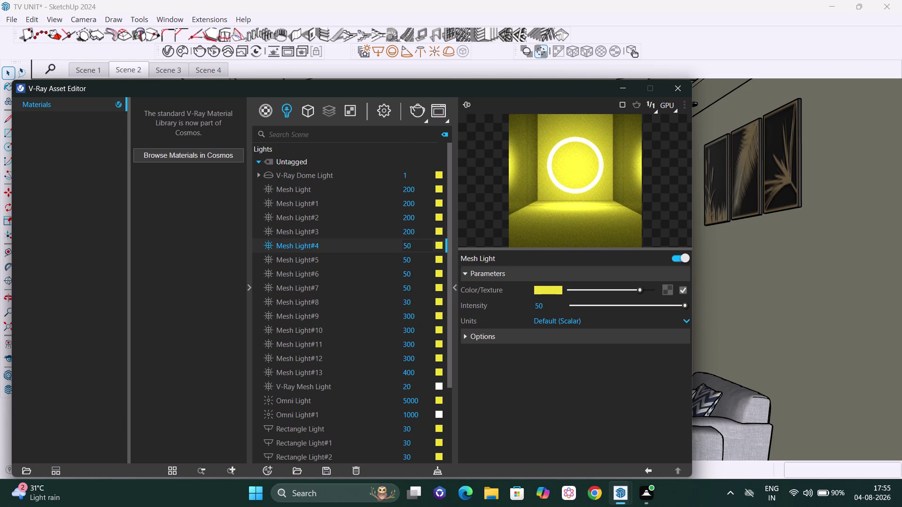
click(415, 114)
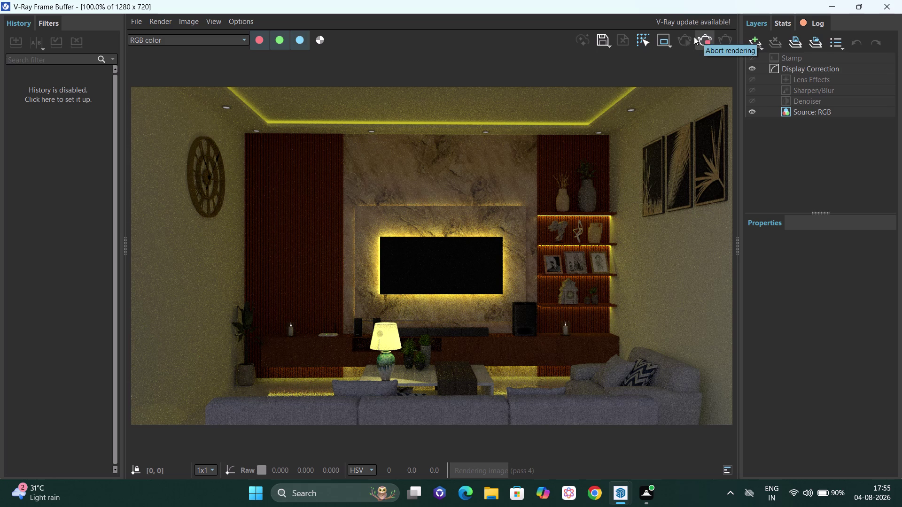
Take the V-Ray Frame Buffer out of full screen, move it aside and narrow it.
drag(444, 3, 451, 43)
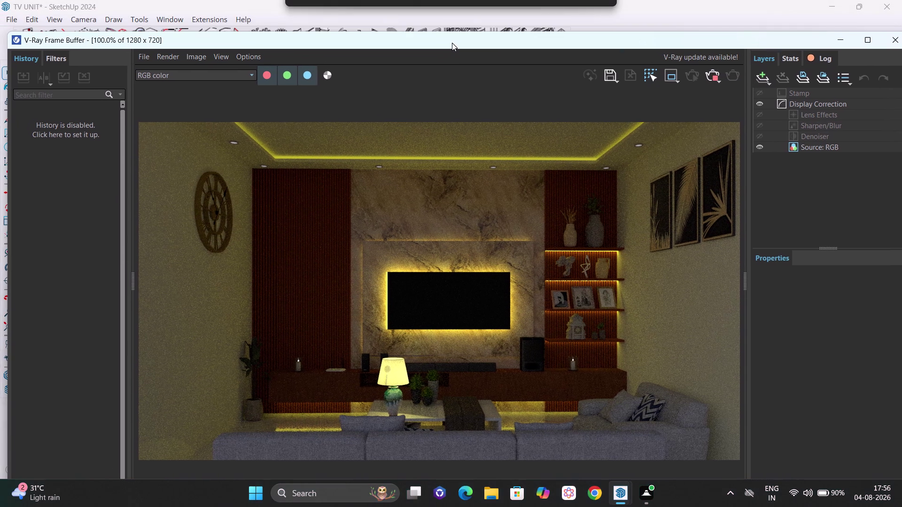
drag(451, 43, 452, 43)
drag(527, 42, 524, 68)
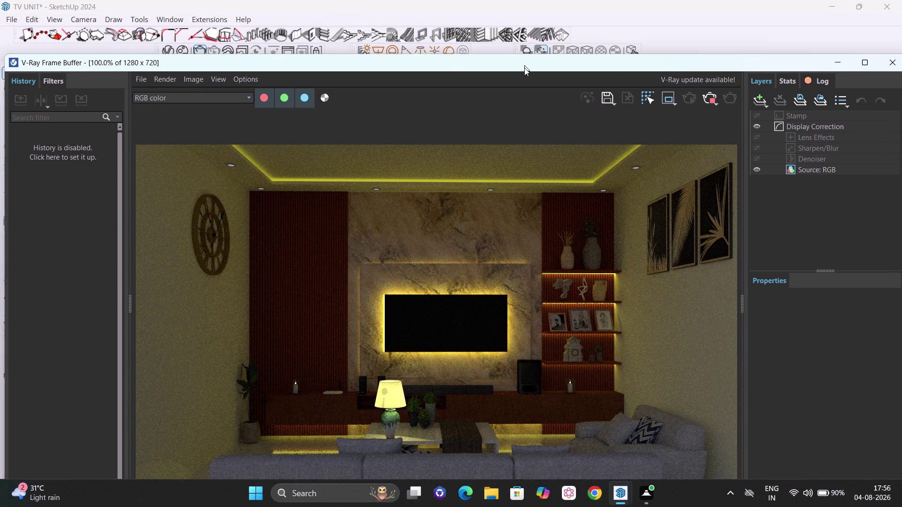
drag(524, 68, 546, 440)
drag(542, 442, 660, 9)
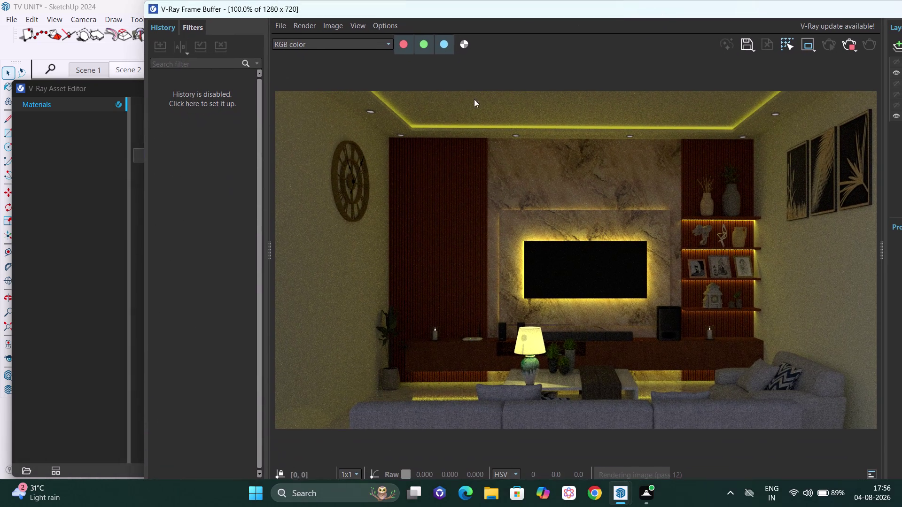
drag(269, 248, 366, 281)
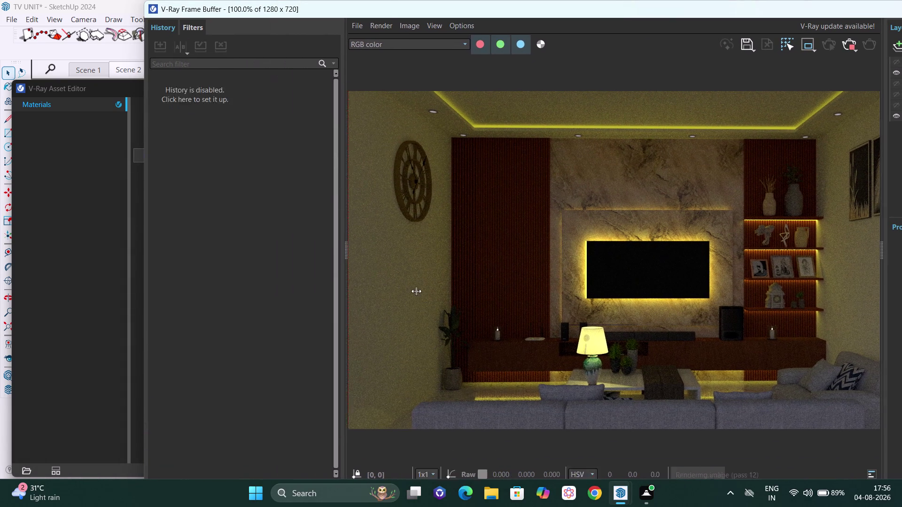
drag(366, 281, 562, 329)
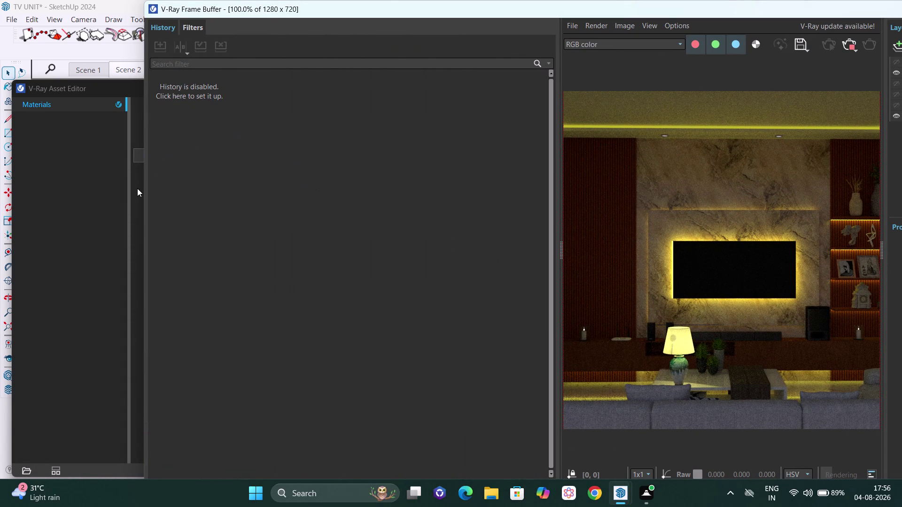
drag(143, 180, 520, 223)
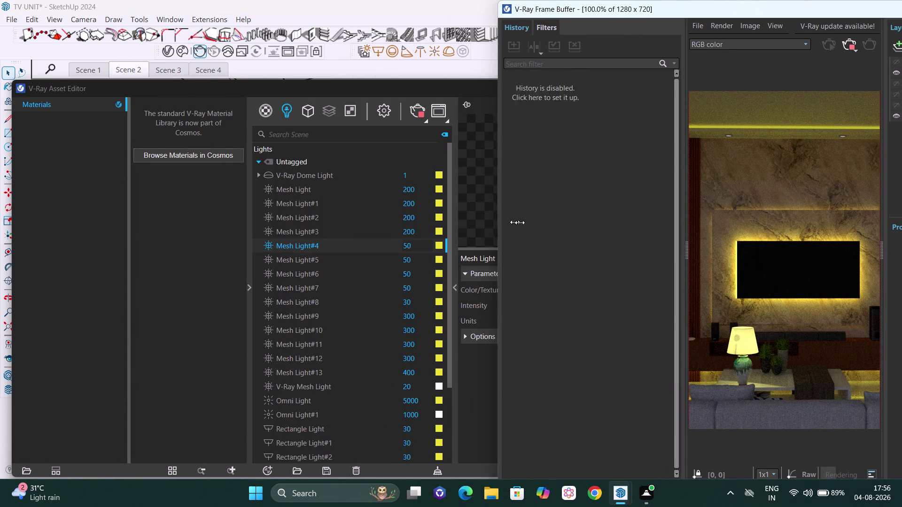
drag(520, 223, 643, 234)
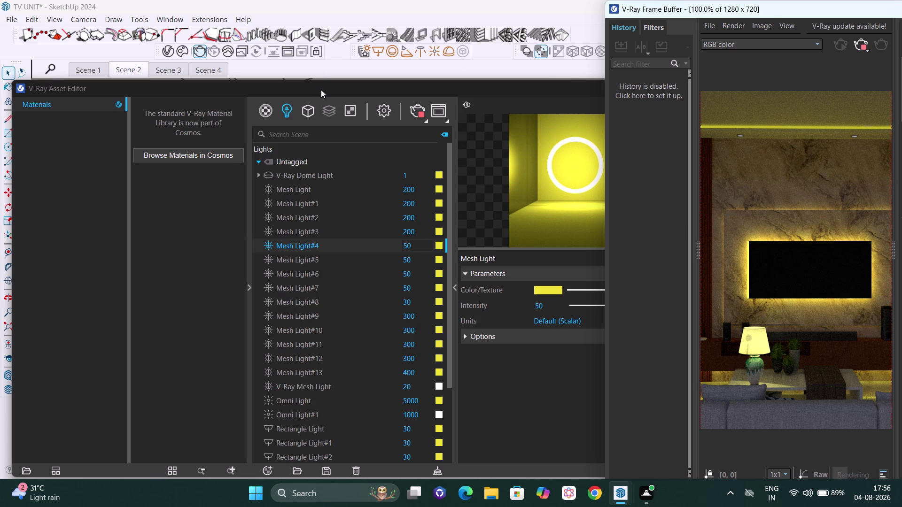
Move the Asset Editor to the upper left and collapse its side panel.
drag(321, 90, 260, 58)
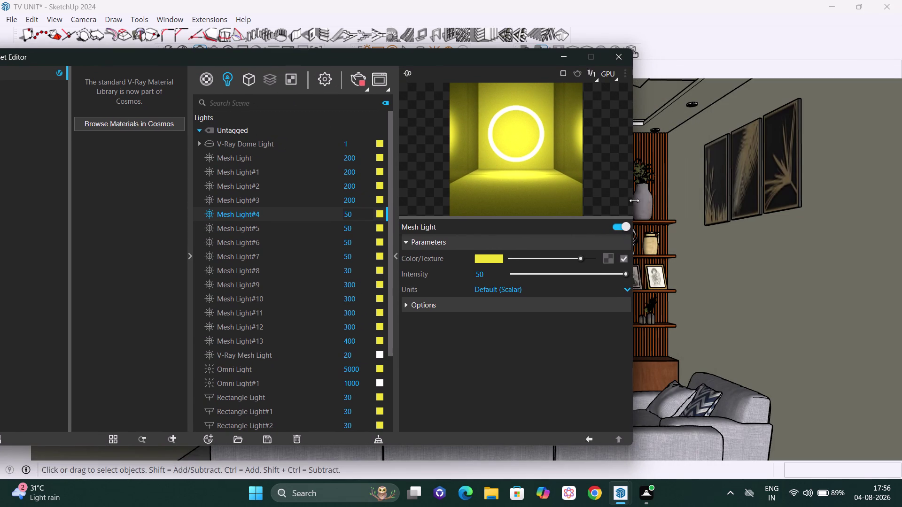
drag(635, 209, 424, 191)
drag(328, 54, 395, 67)
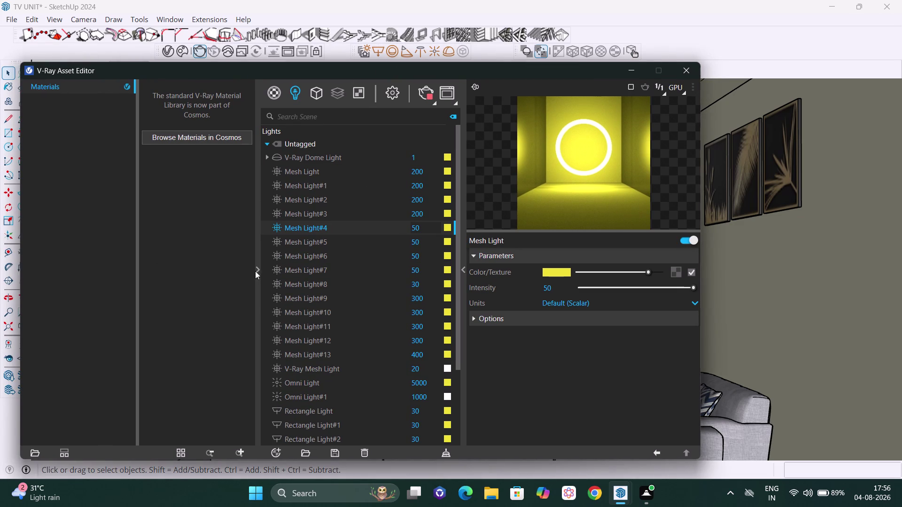
click(257, 270)
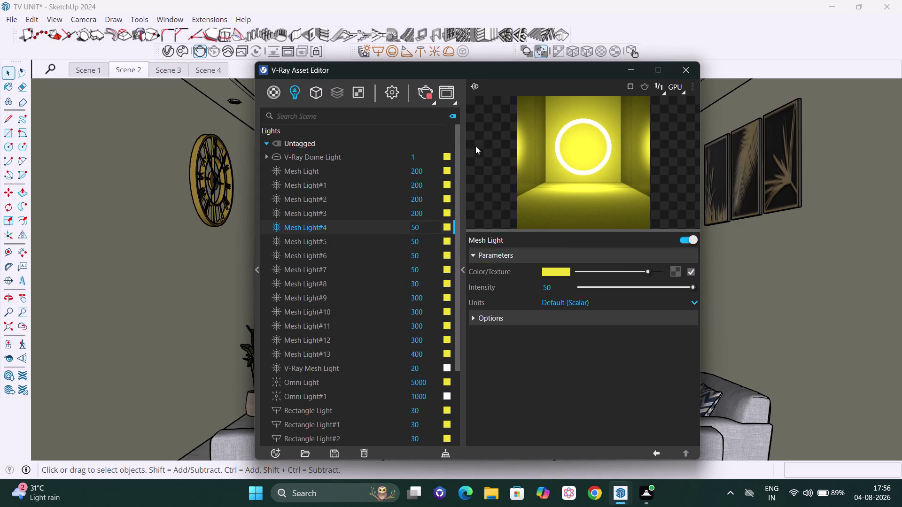
drag(512, 70, 280, 62)
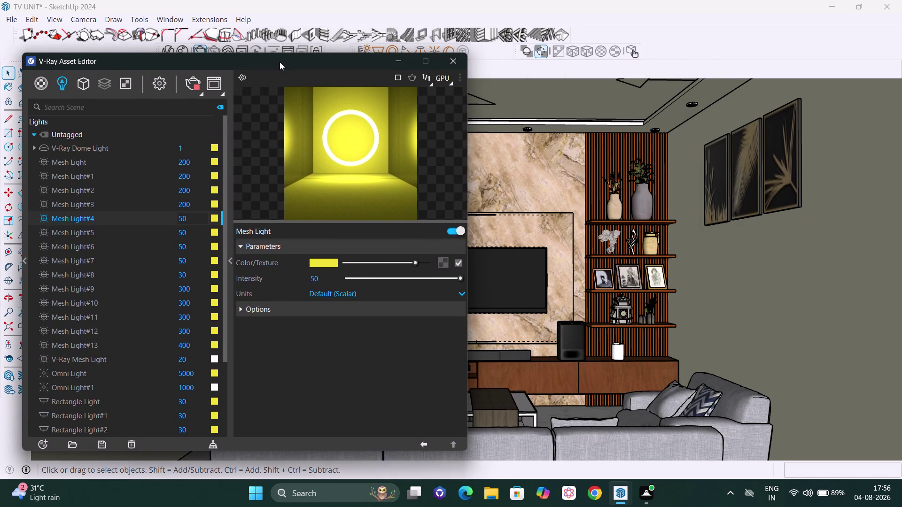
drag(279, 62, 279, 64)
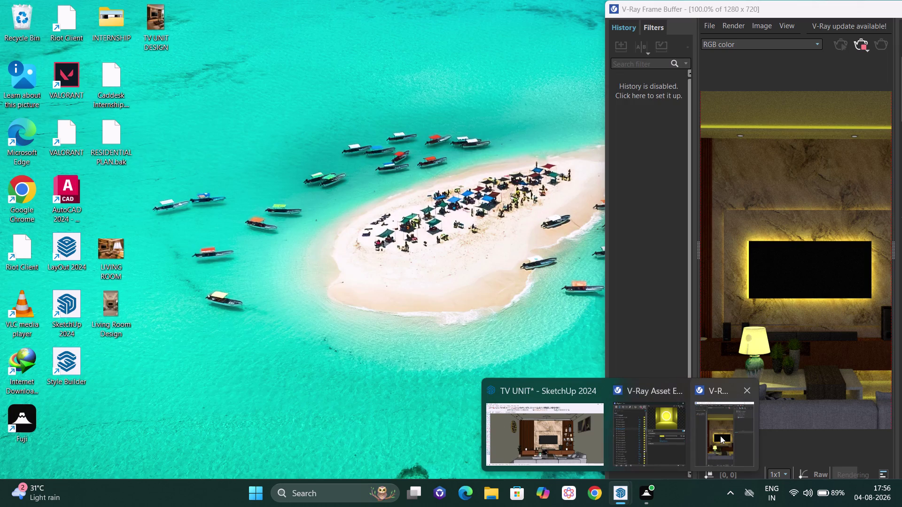
Hide the Frame Buffer's history panel, widen it, then minimize the Frame Buffer.
click(721, 435)
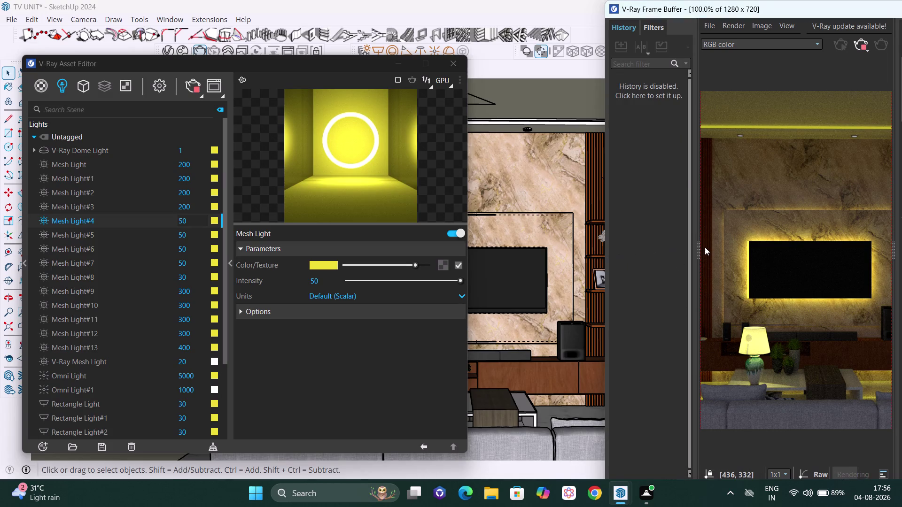
drag(699, 247, 625, 241)
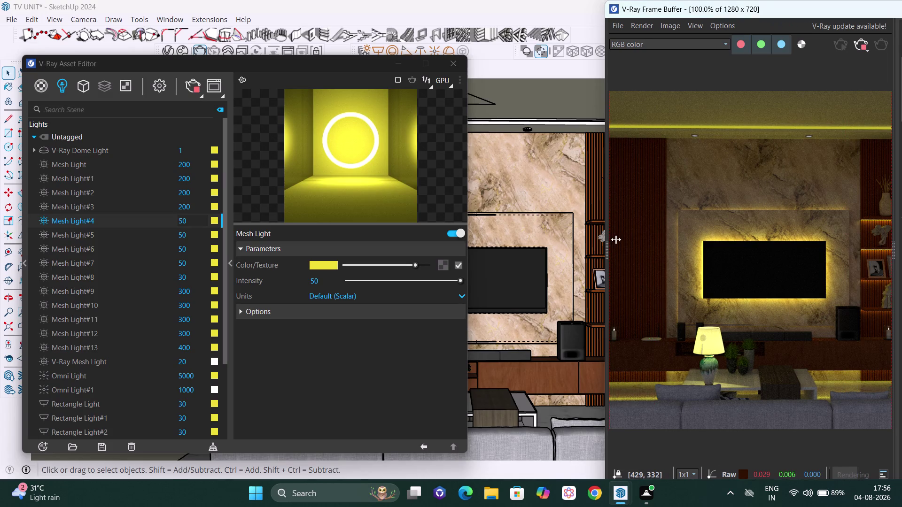
drag(626, 241, 593, 237)
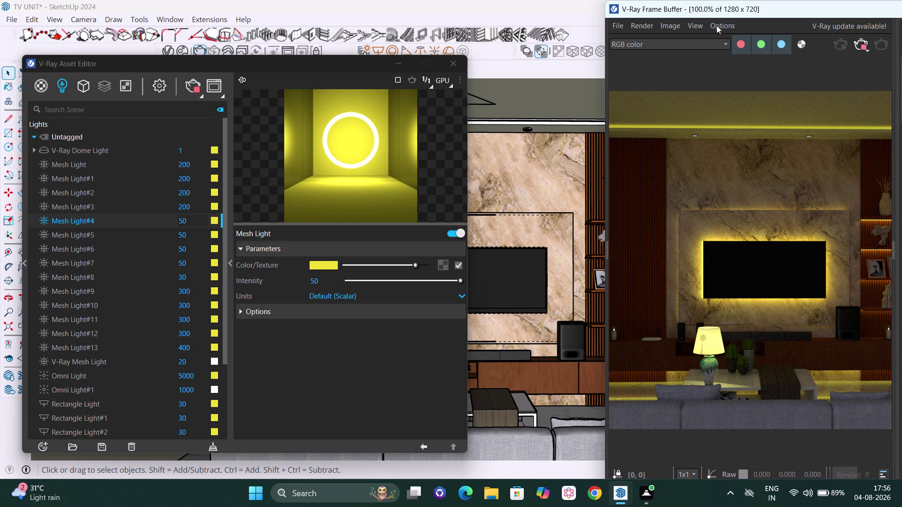
drag(826, 10, 693, 9)
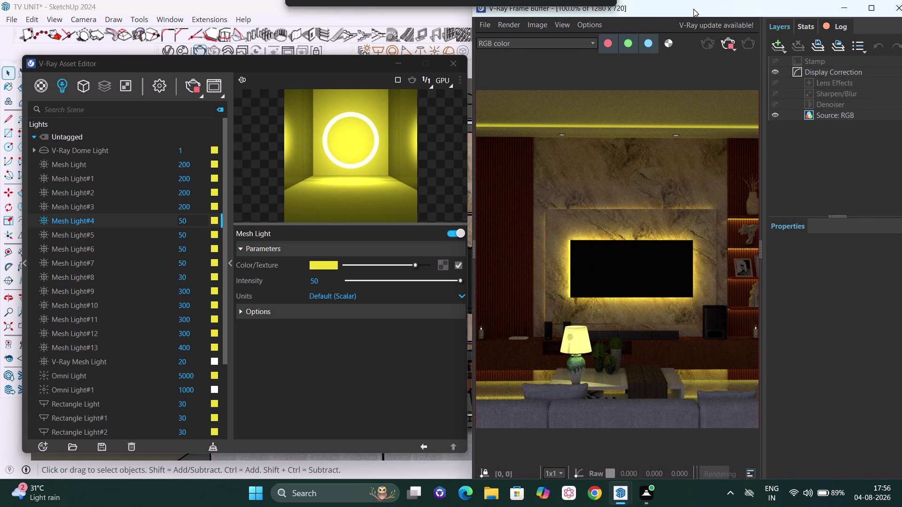
drag(693, 9, 691, 10)
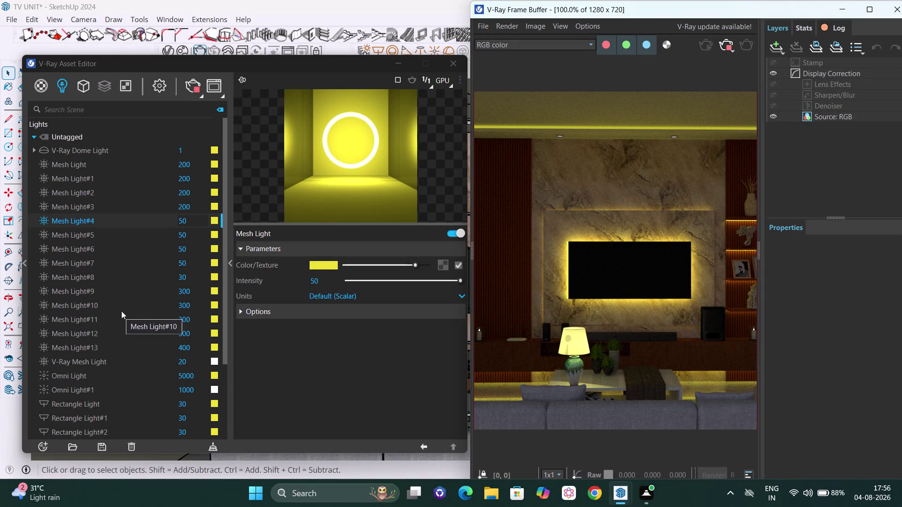
click(191, 221)
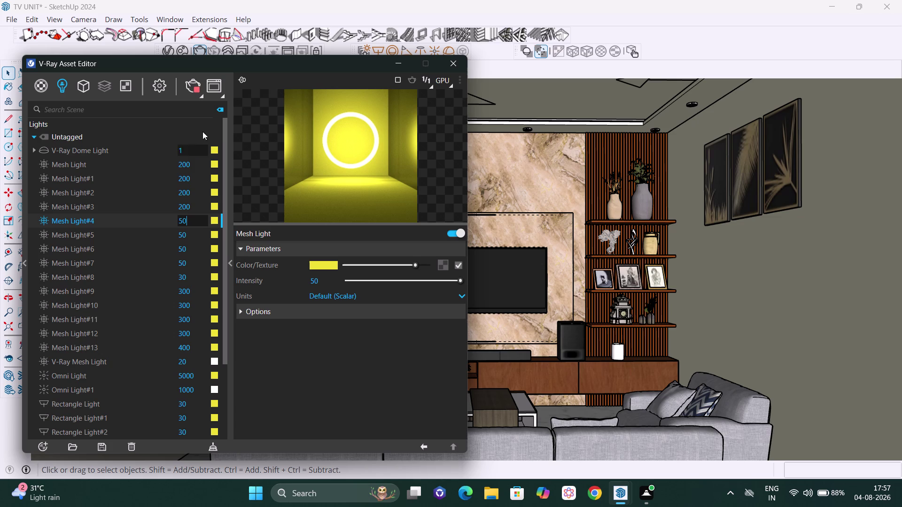
Set the intensity of Mesh Light#6 and Mesh Light#5 to 400.
click(187, 247)
key(BackSpace)
key(BackSpace)
key(BackSpace)
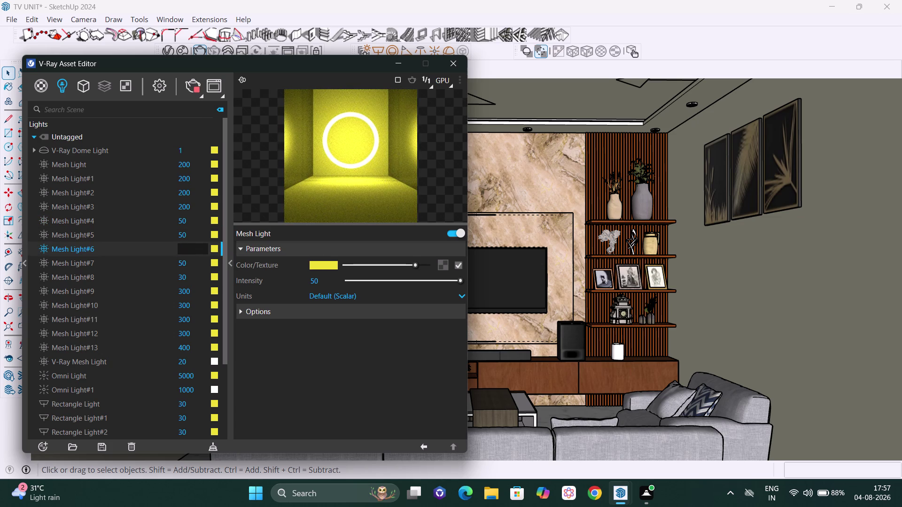
text(400)
key(Return)
click(197, 239)
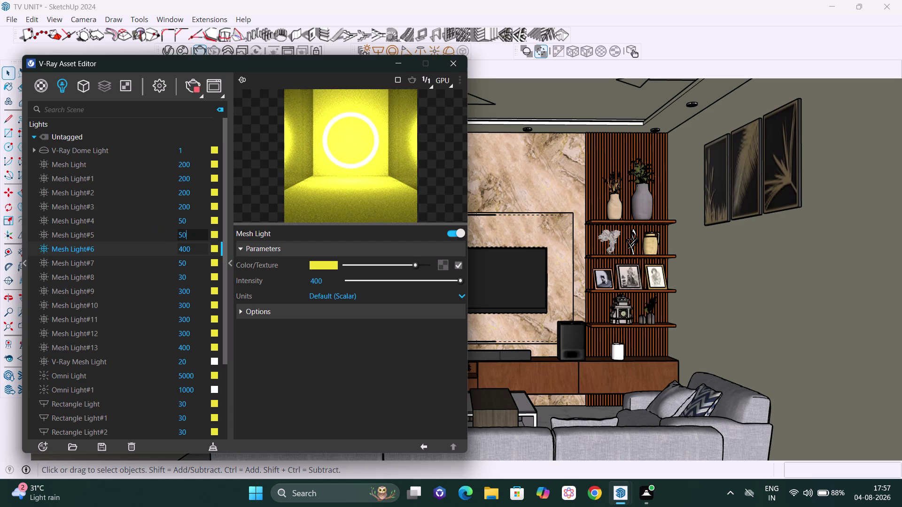
key(BackSpace)
key(BackSpace)
key(BackSpace)
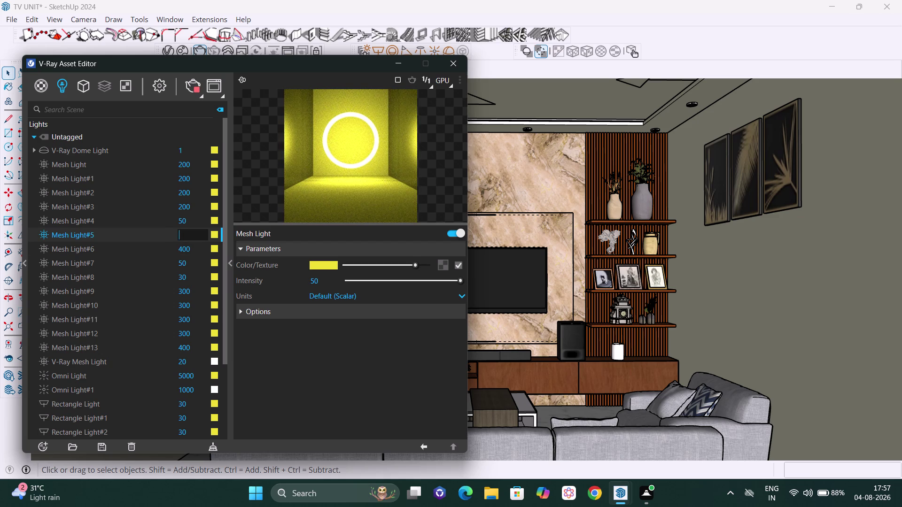
text(400)
key(Return)
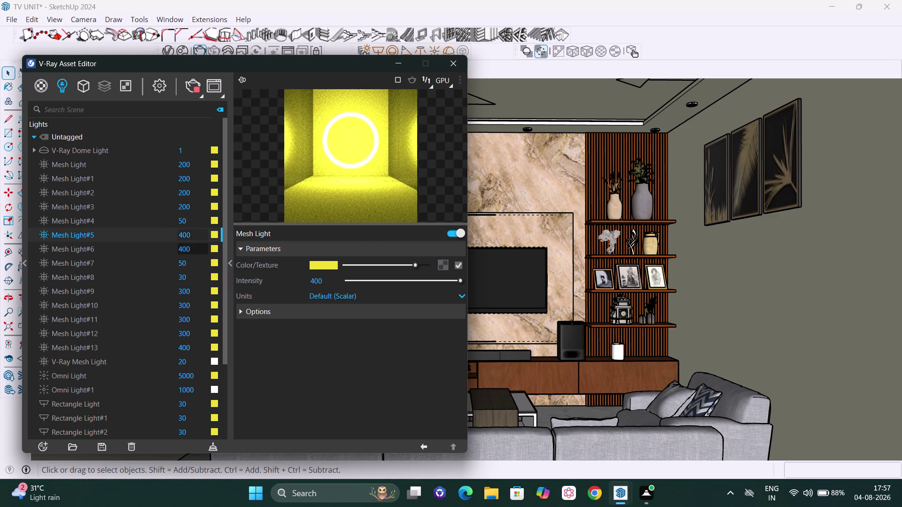
Set the intensity of Mesh Light#7 and Mesh Light#4 to 400.
click(192, 261)
key(BackSpace)
key(BackSpace)
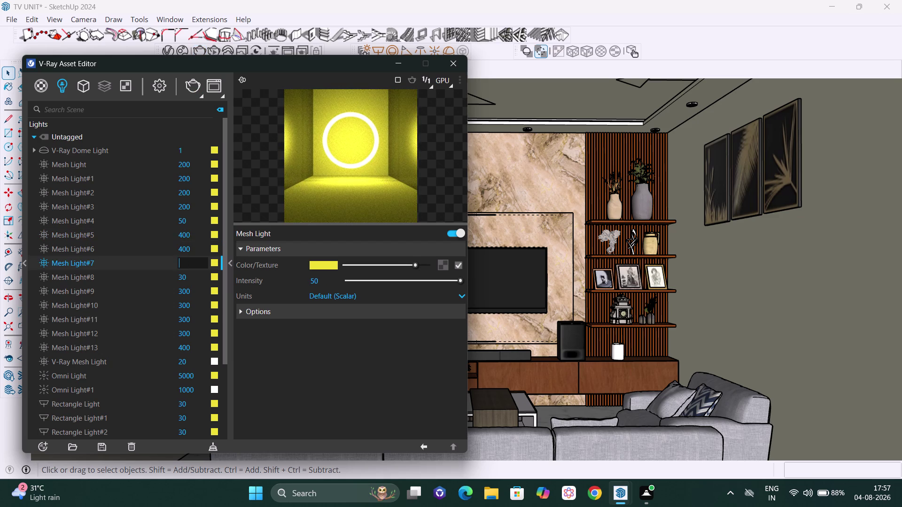
text(400)
key(Return)
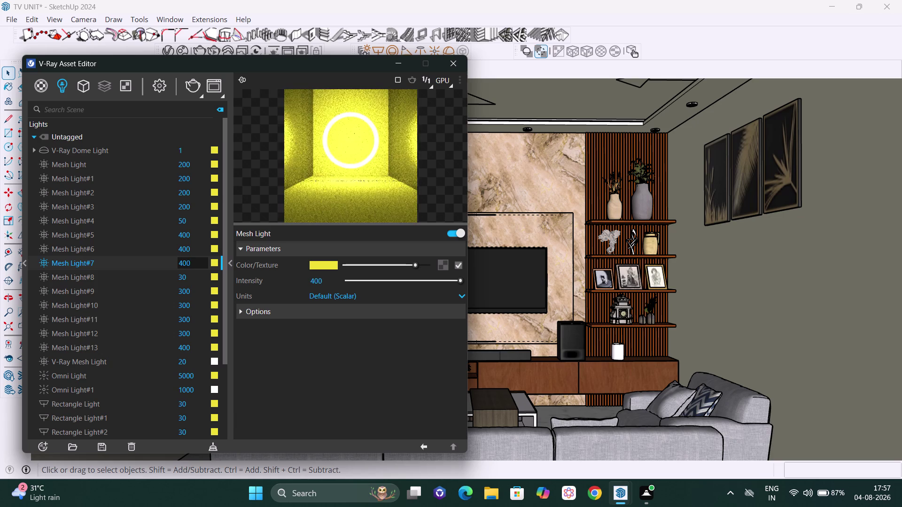
click(201, 223)
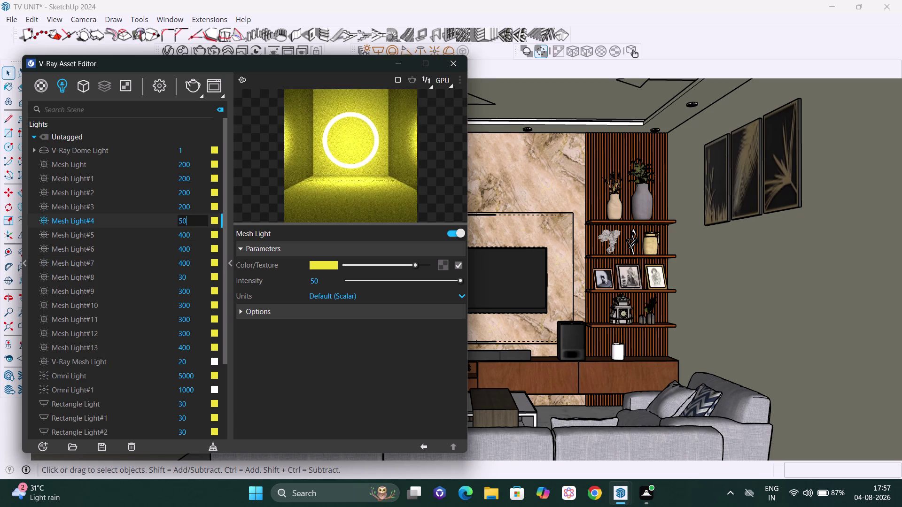
key(BackSpace)
key(BackSpace)
text(400)
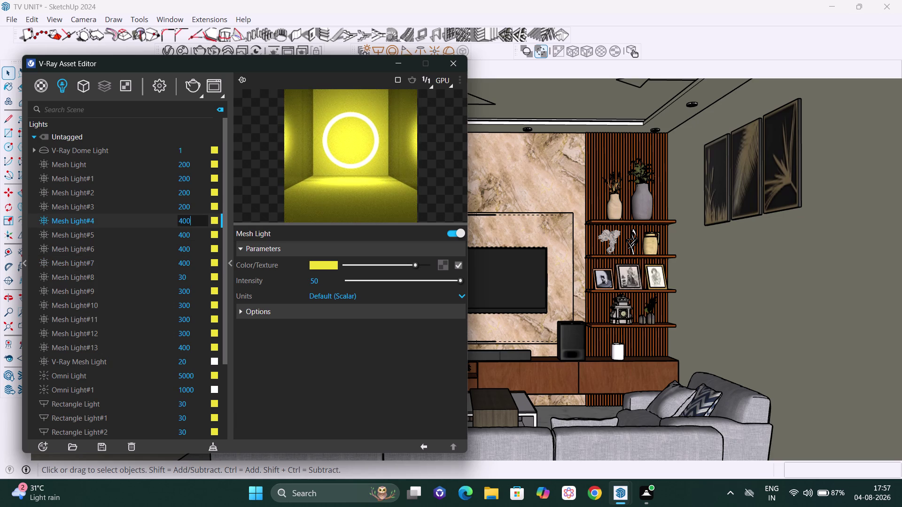
key(Return)
Set the intensity of Mesh Light#3 and Mesh Light#2 to 100.
click(192, 208)
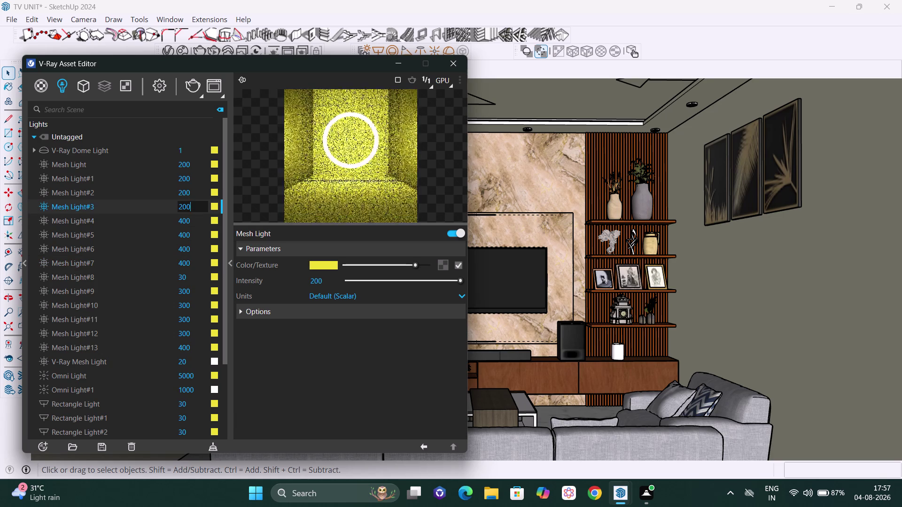
key(BackSpace)
key(BackSpace)
key(BackSpace)
text(1)
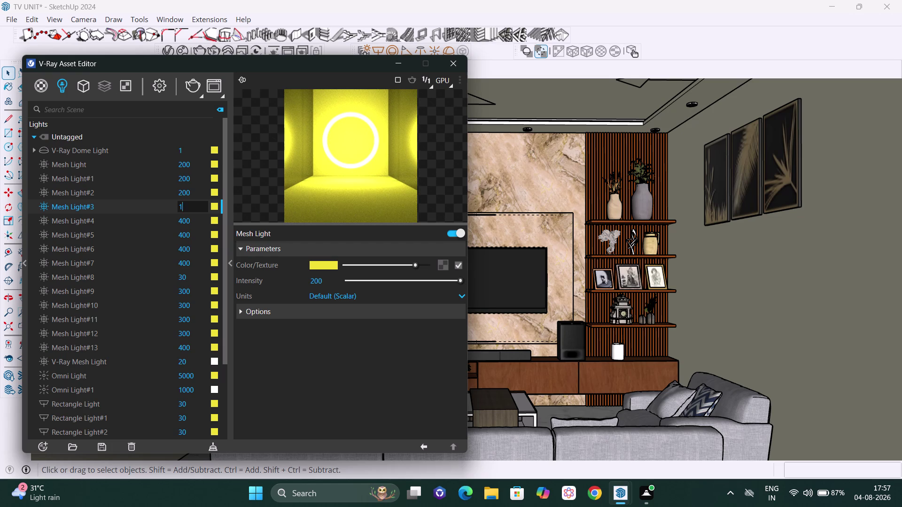
text(00)
key(Return)
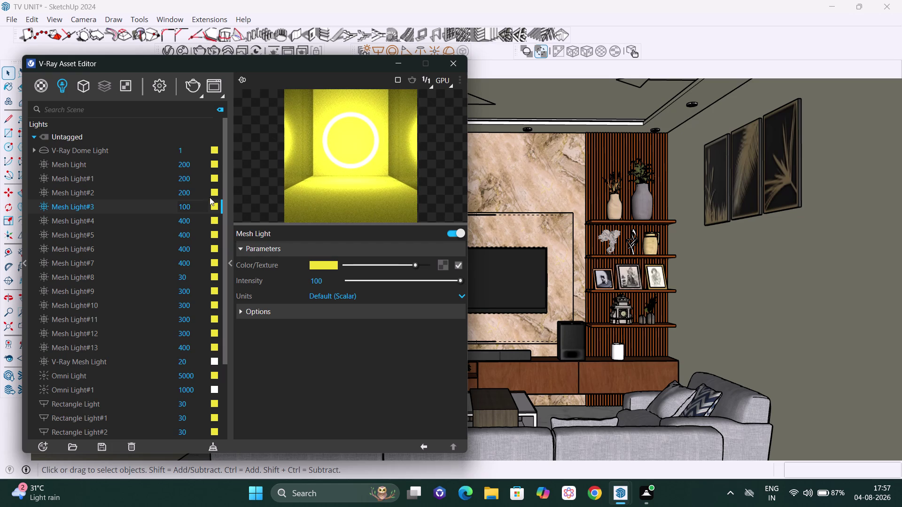
click(202, 191)
key(BackSpace)
key(BackSpace)
key(BackSpace)
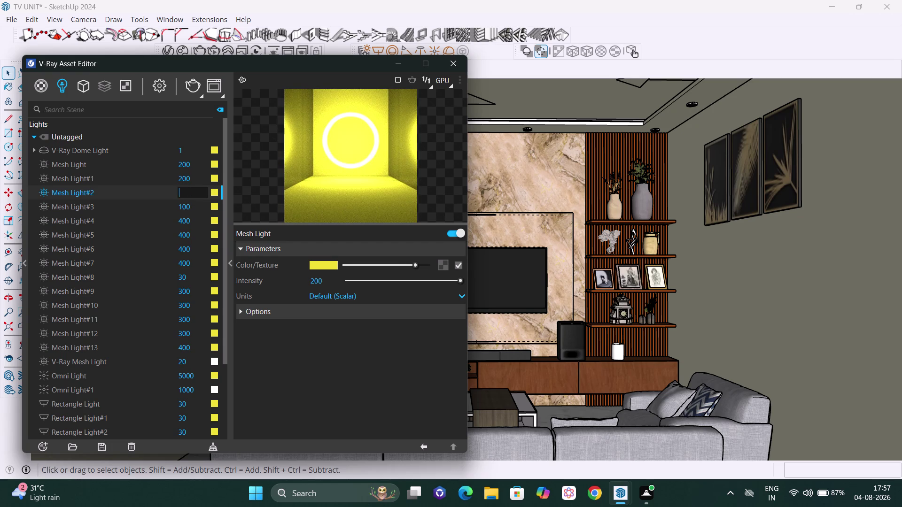
text(100)
key(Return)
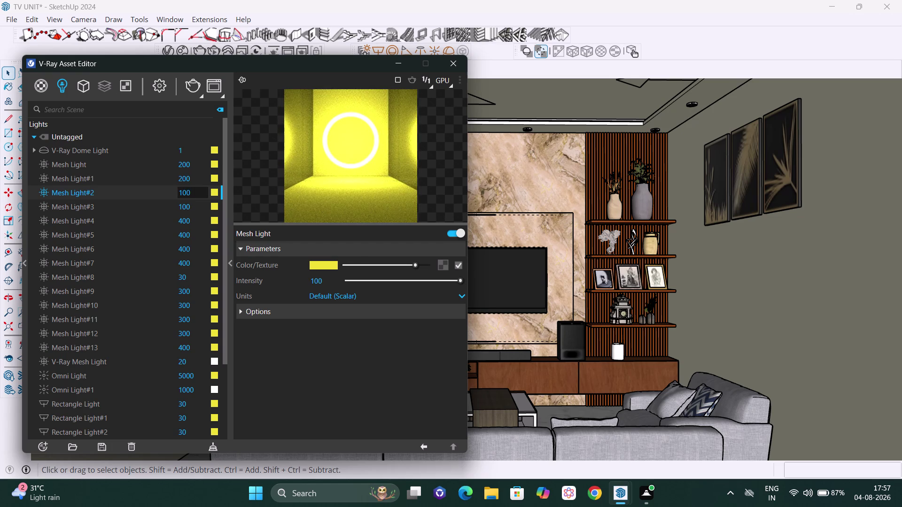
Set the intensity of Mesh Light#1 and Mesh Light to 100.
click(198, 180)
key(BackSpace)
key(BackSpace)
key(BackSpace)
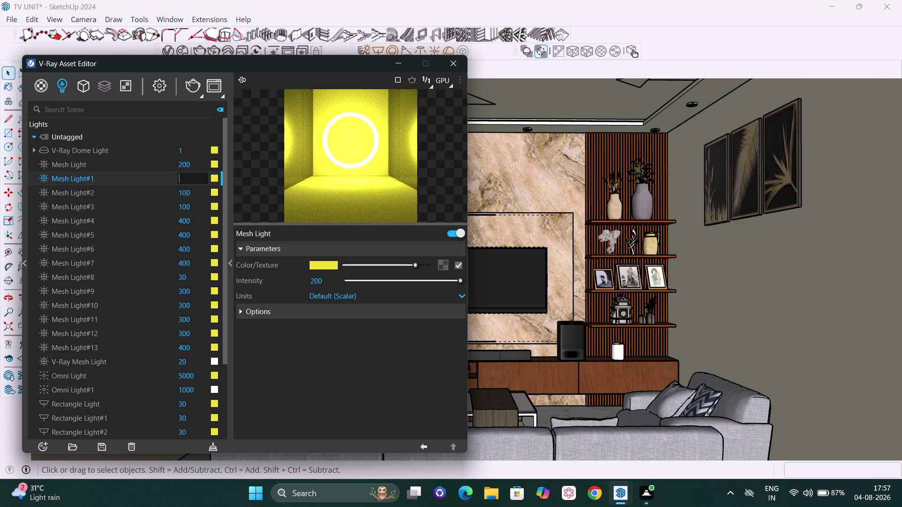
text(100)
key(Return)
click(196, 166)
key(BackSpace)
key(BackSpace)
key(BackSpace)
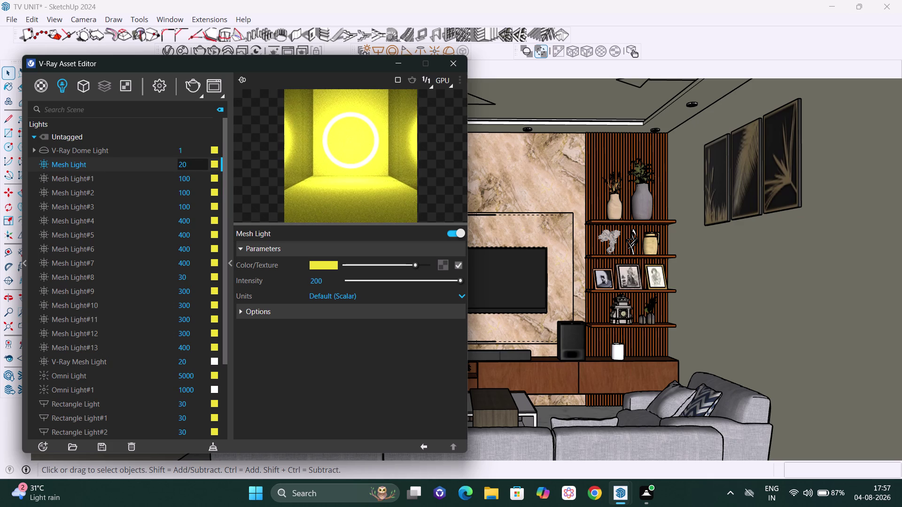
text(100)
key(Return)
click(741, 436)
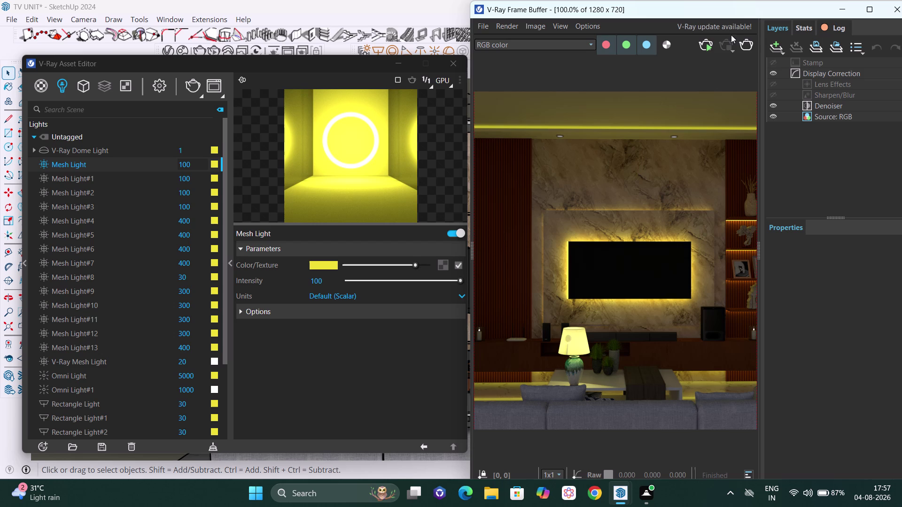
Stop the in-progress render, recentre the Asset Editor and start a new room render.
click(710, 46)
click(721, 42)
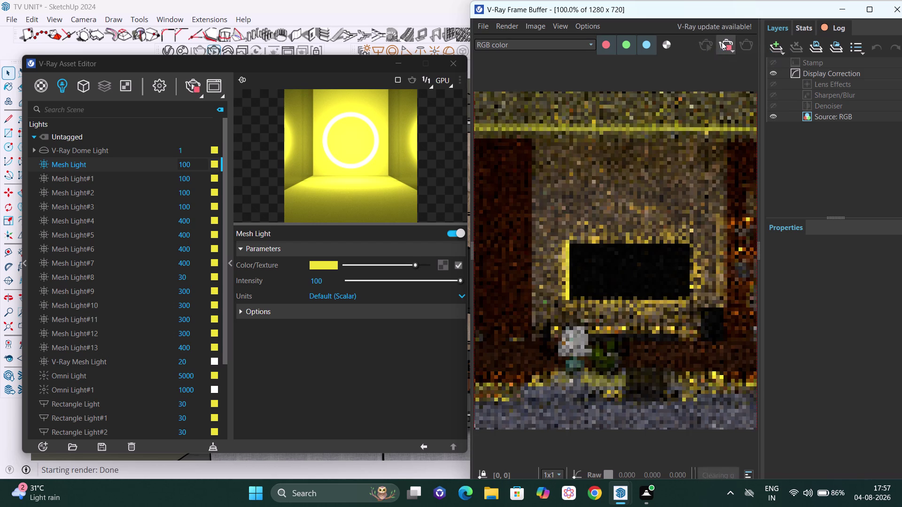
click(895, 13)
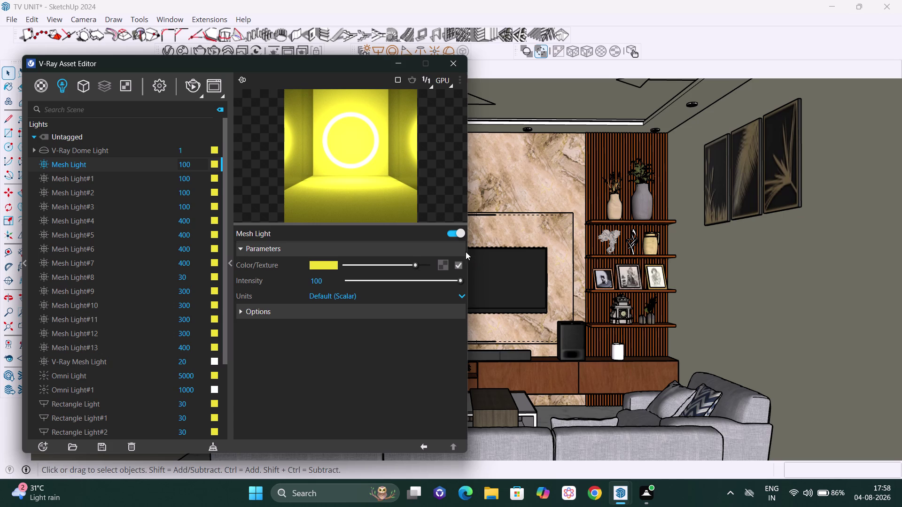
drag(337, 60, 599, 32)
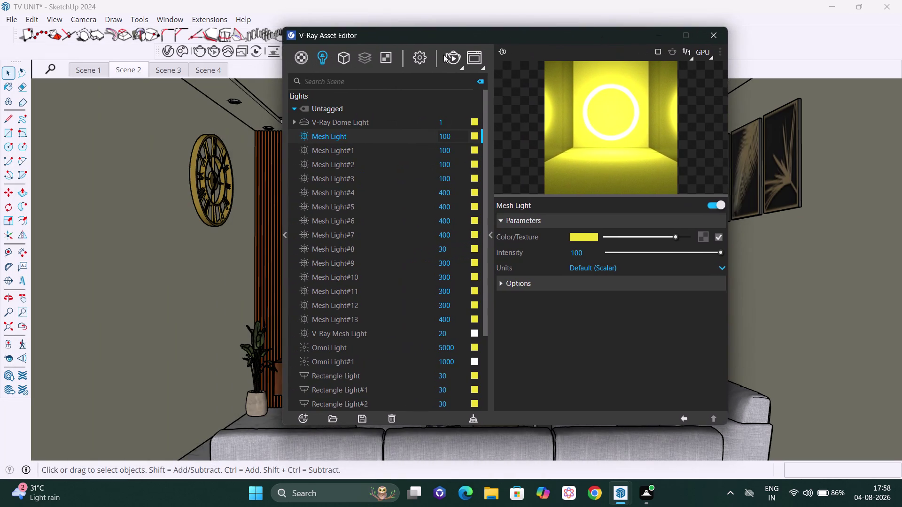
click(453, 57)
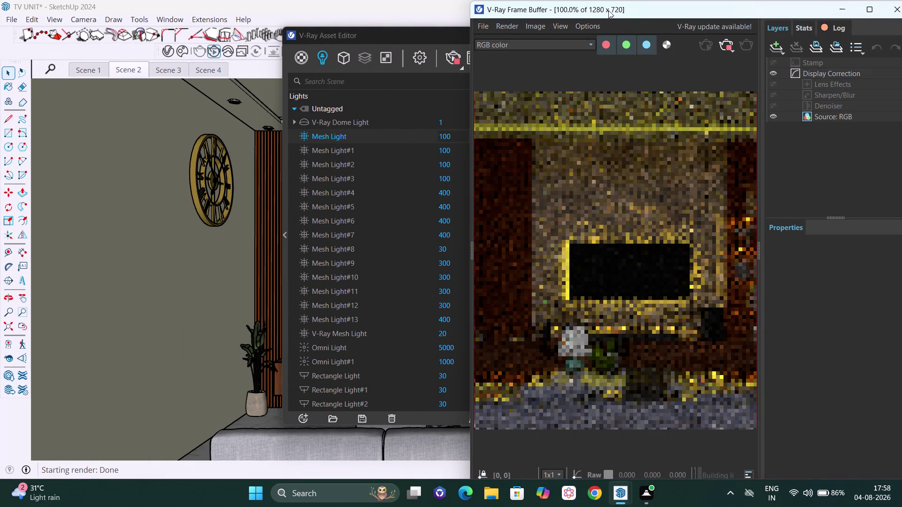
Move the V-Ray Frame Buffer left and enlarge it to fill the screen.
drag(471, 249, 471, 249)
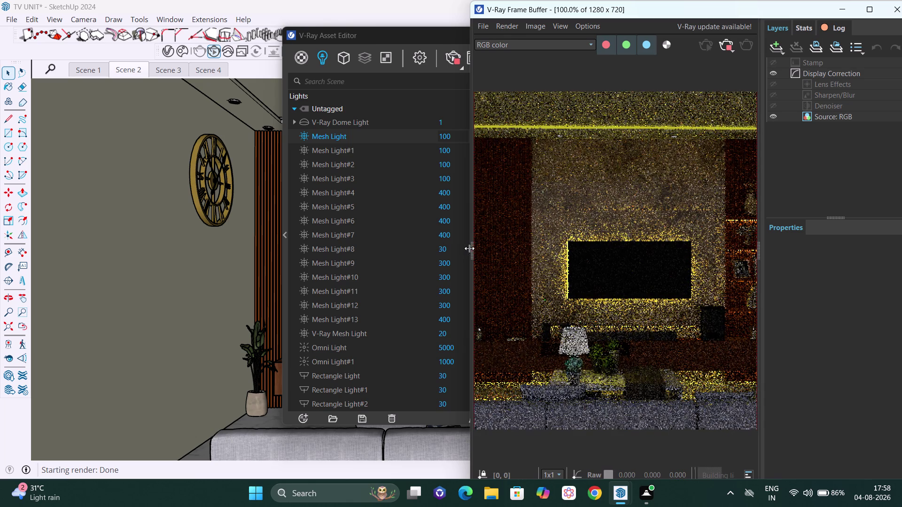
drag(471, 248, 258, 229)
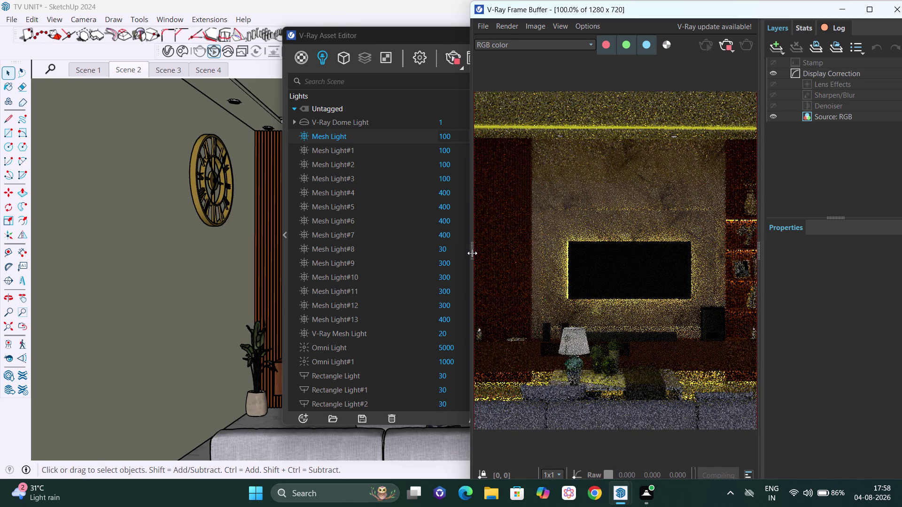
drag(472, 253, 320, 249)
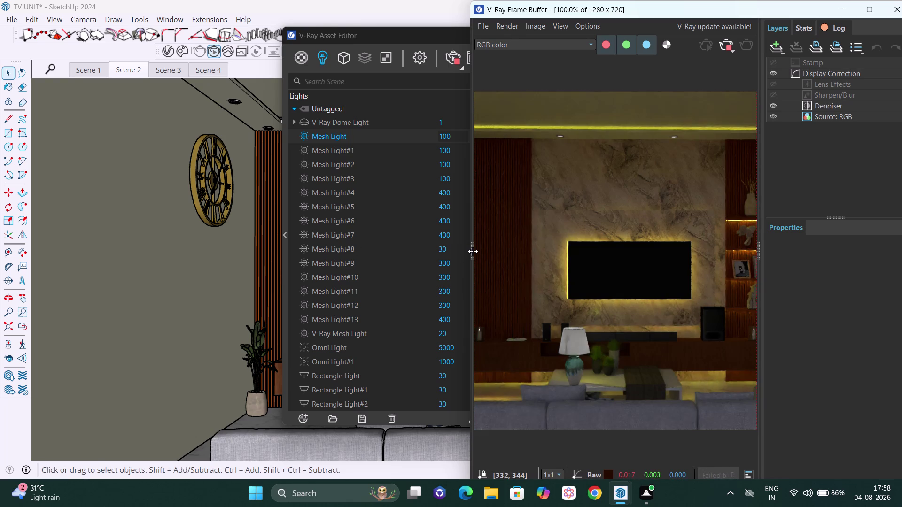
drag(473, 251, 385, 249)
drag(743, 10, 685, 16)
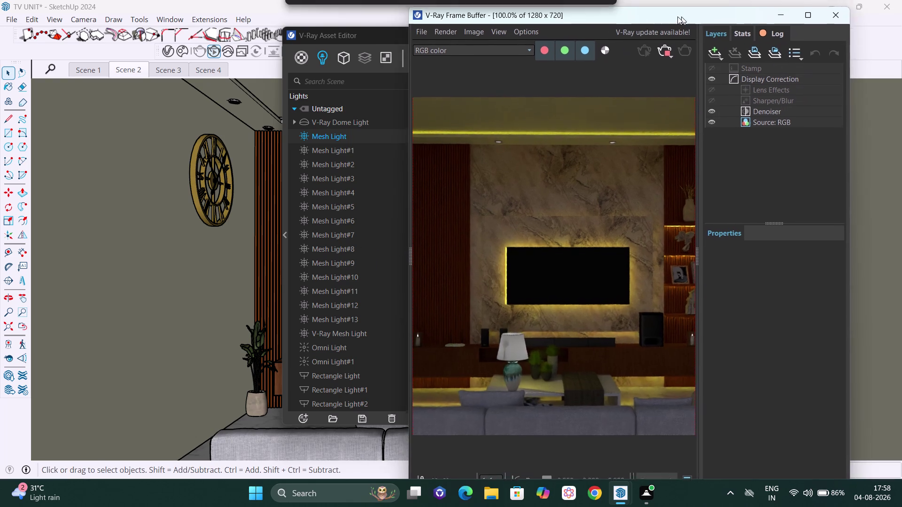
drag(685, 16, 531, 20)
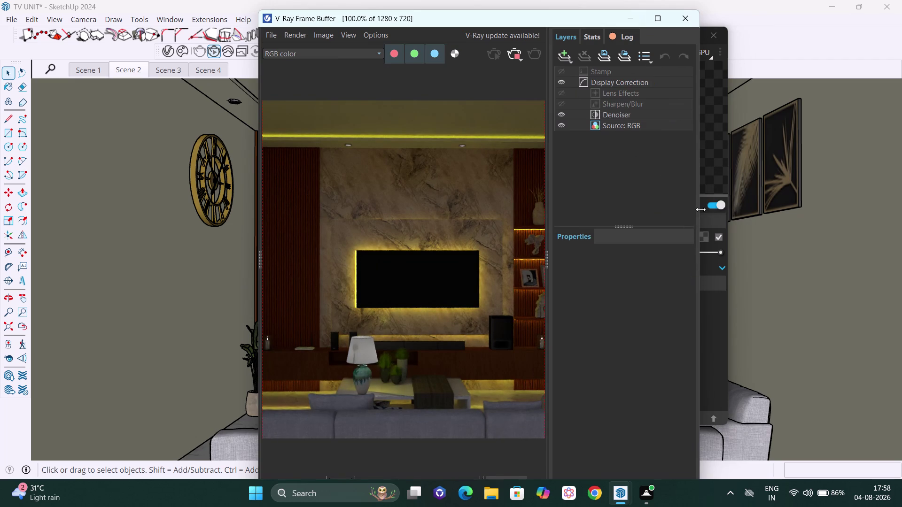
drag(701, 210, 901, 215)
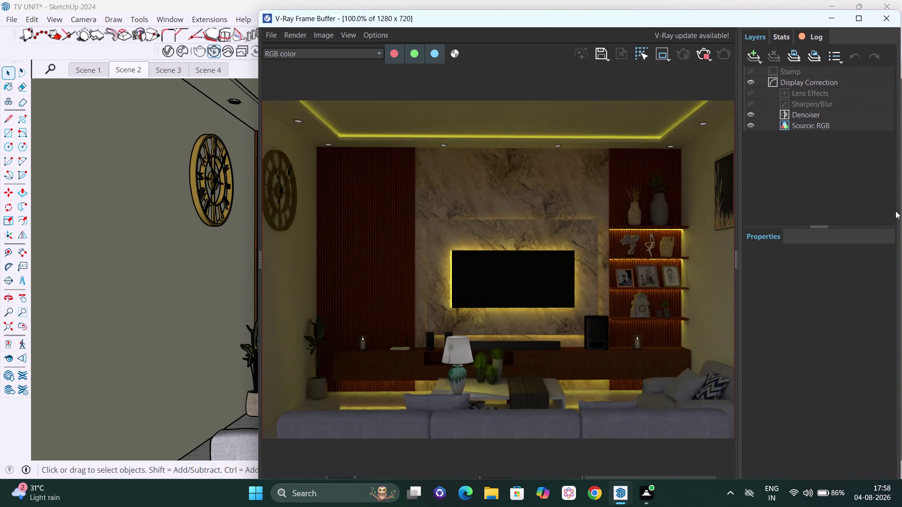
drag(642, 17, 413, 9)
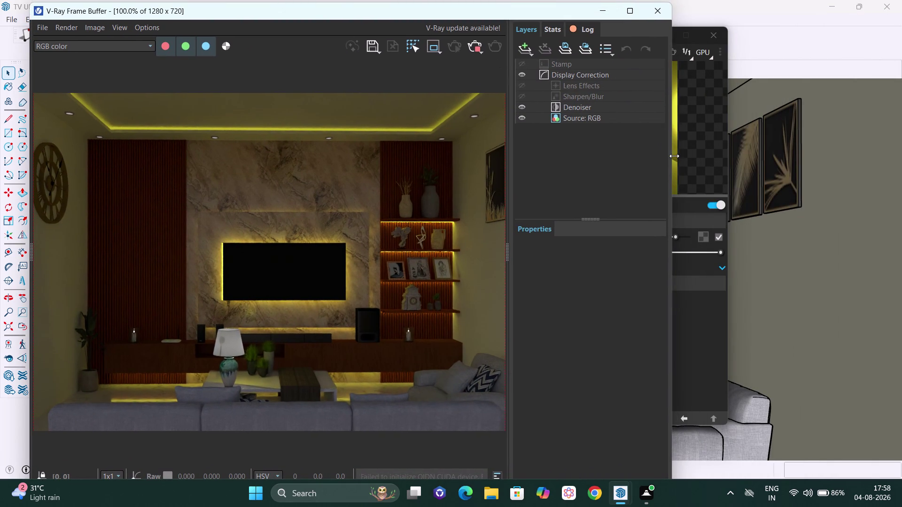
drag(673, 172, 901, 147)
drag(690, 15, 656, 15)
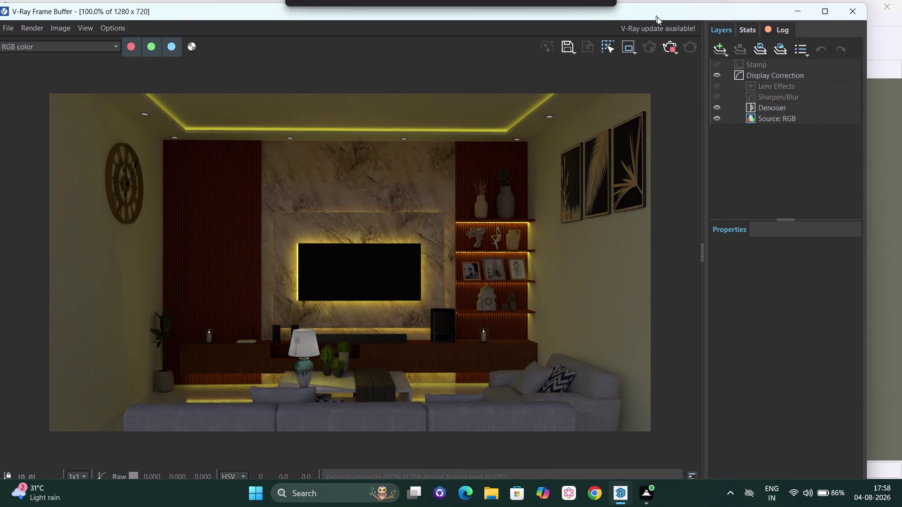
Reposition the enlarged Frame Buffer against the top and left screen edges.
drag(655, 16, 683, 23)
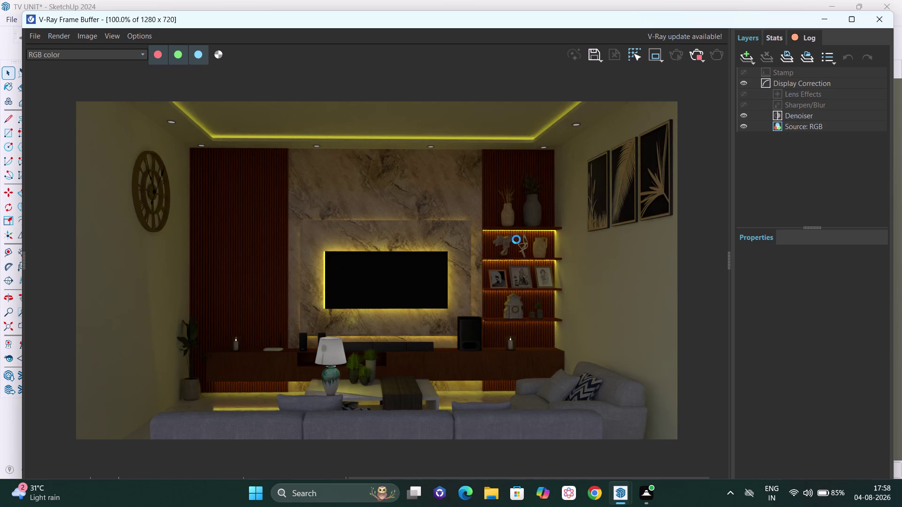
click(484, 9)
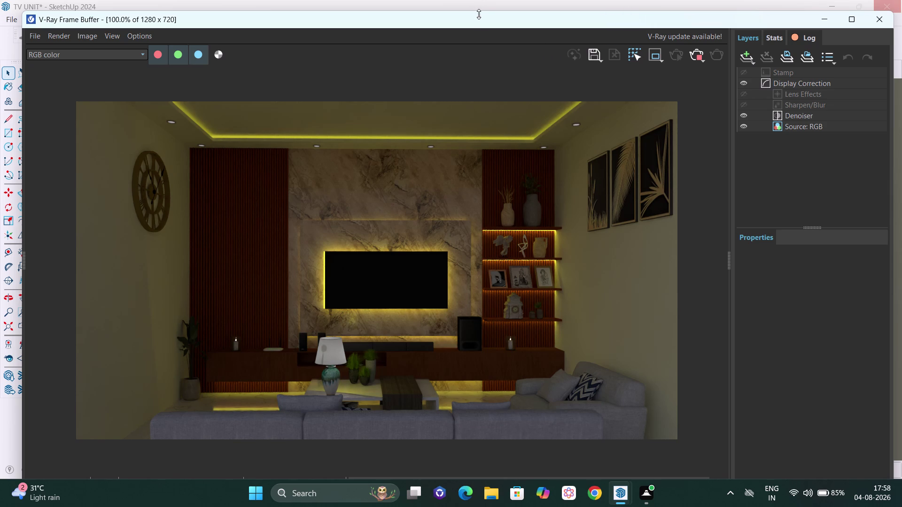
drag(477, 12, 473, 0)
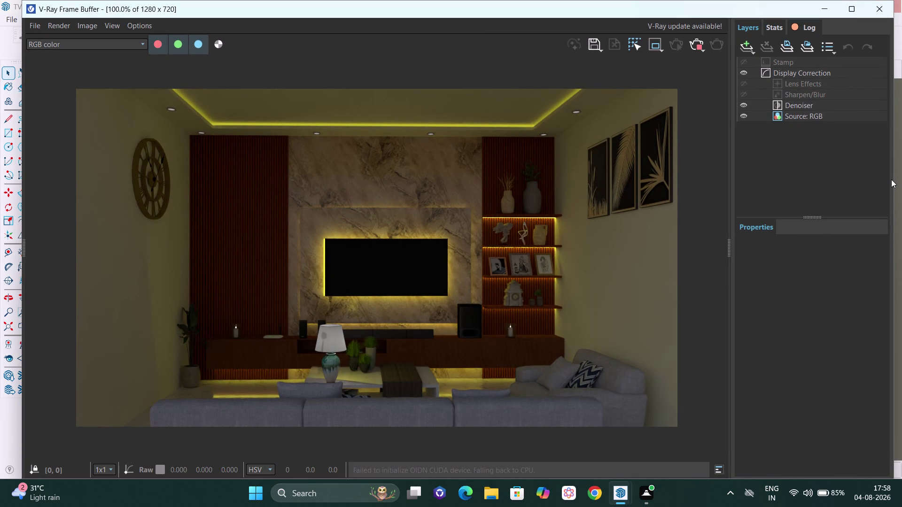
drag(895, 176, 901, 175)
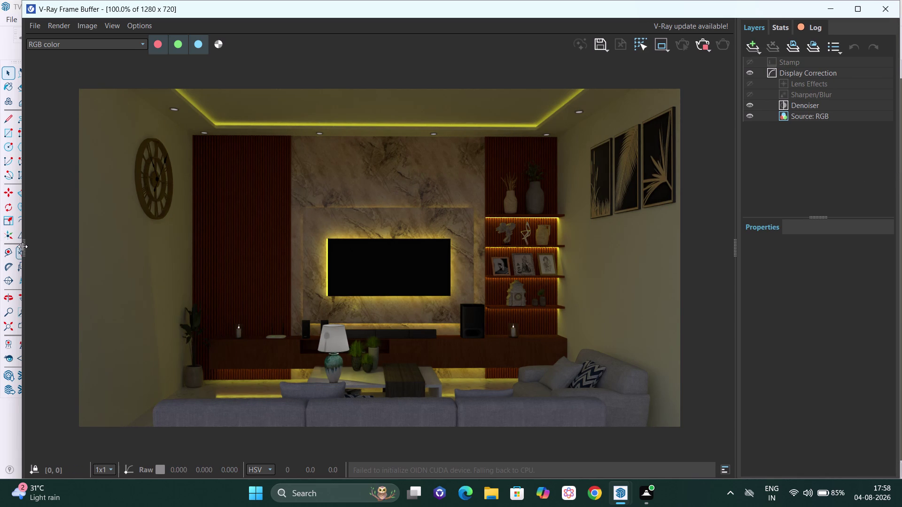
drag(25, 247, 0, 239)
drag(19, 246, 0, 237)
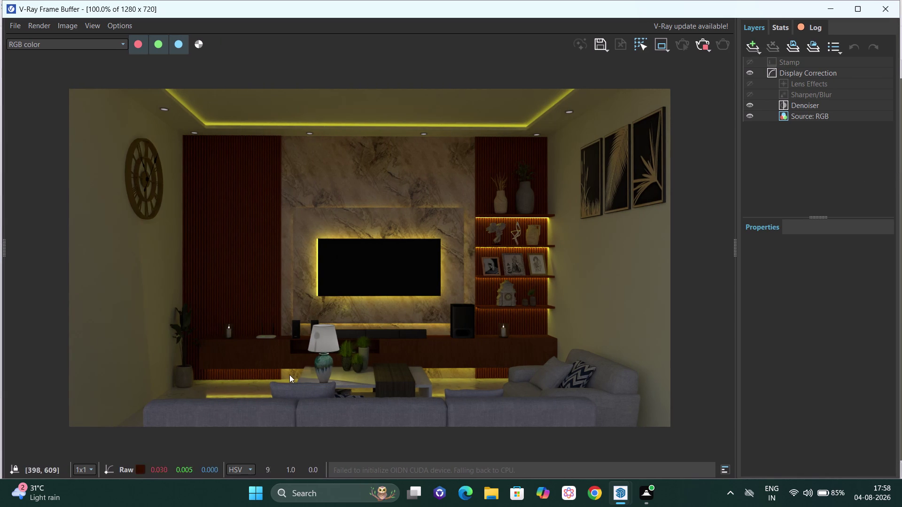
Zoom in and out on the render, stop rendering and close the Frame Buffer.
scroll(up, 3)
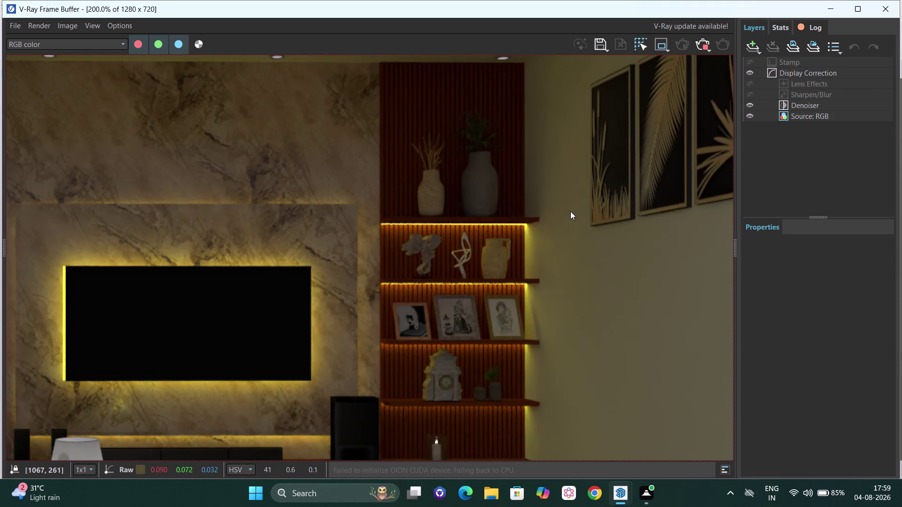
scroll(down, 3)
scroll(up, 3)
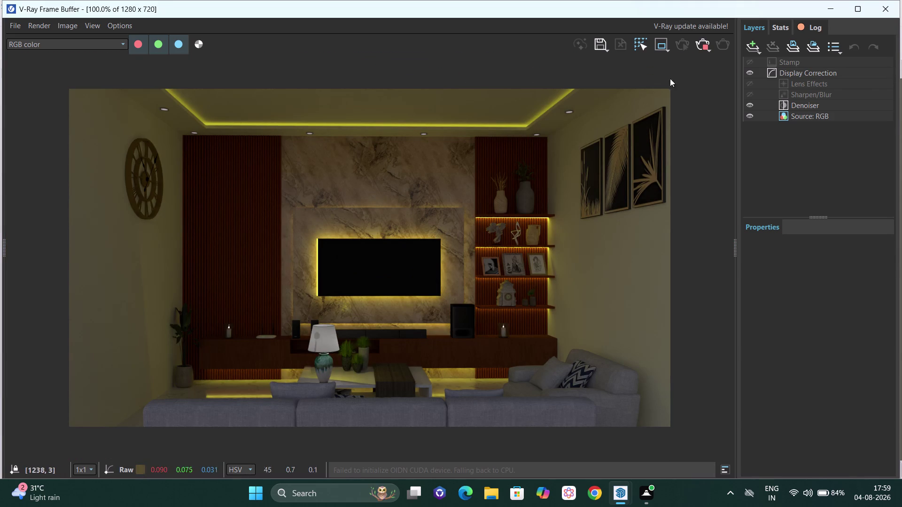
click(698, 45)
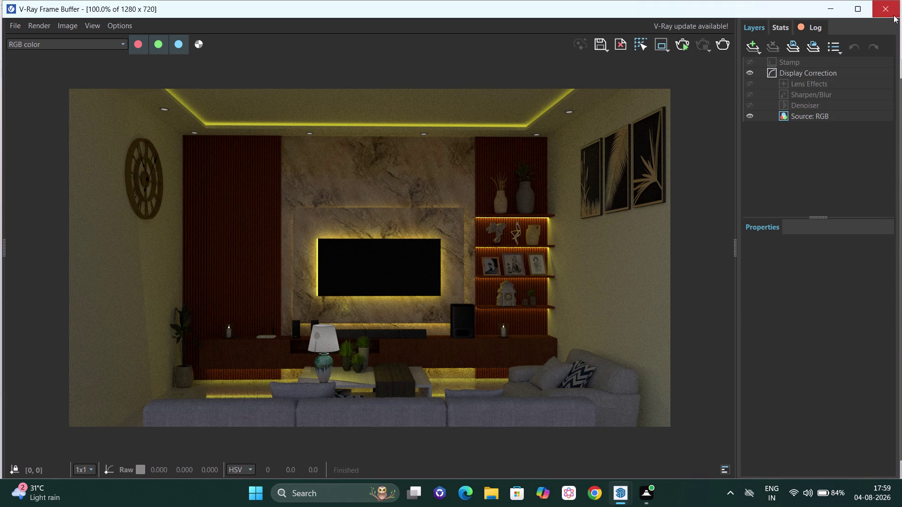
click(894, 10)
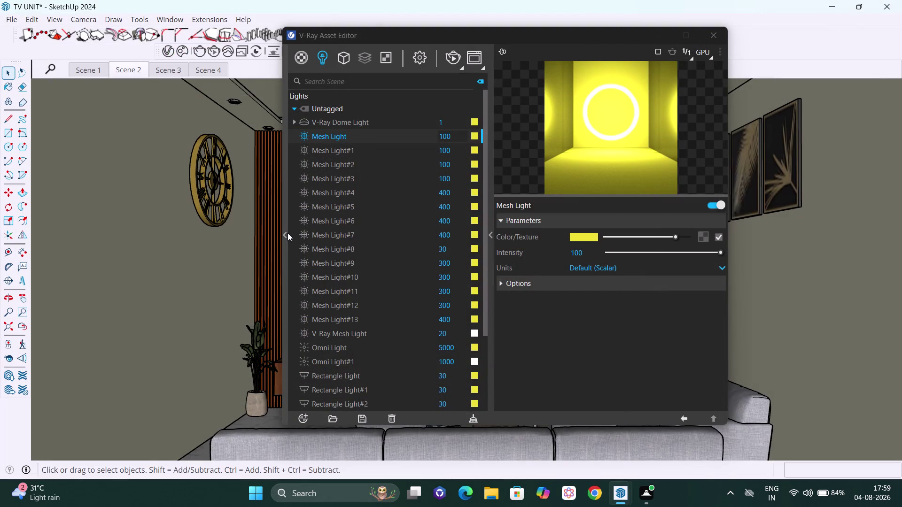
Move the Asset Editor aside and start a new interactive render of the room.
drag(565, 35, 630, 78)
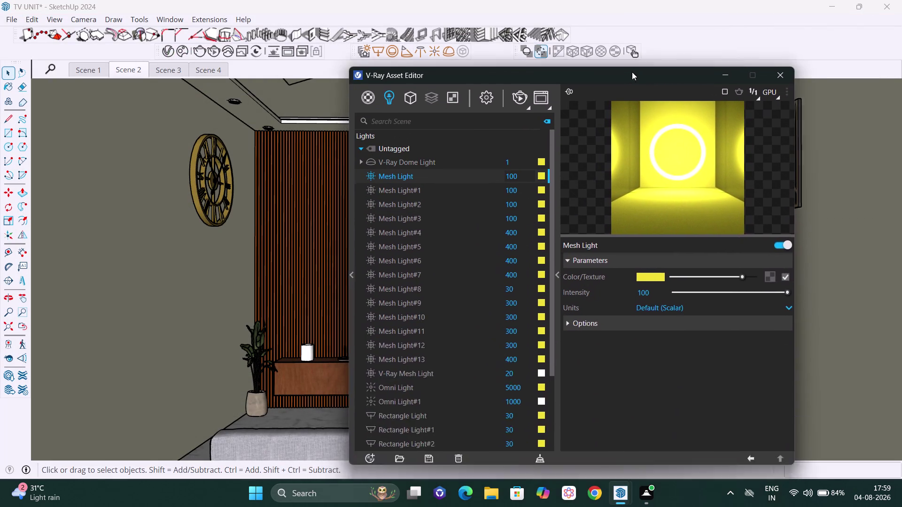
drag(631, 77, 633, 37)
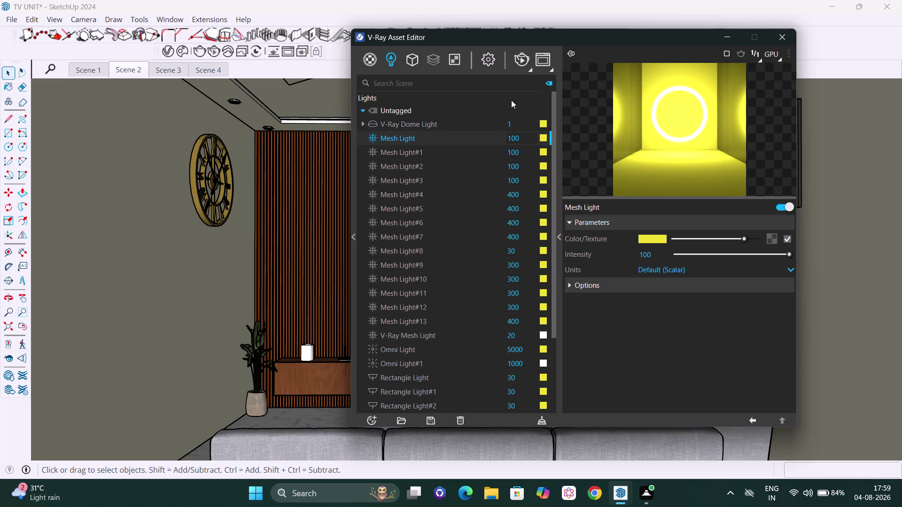
click(521, 55)
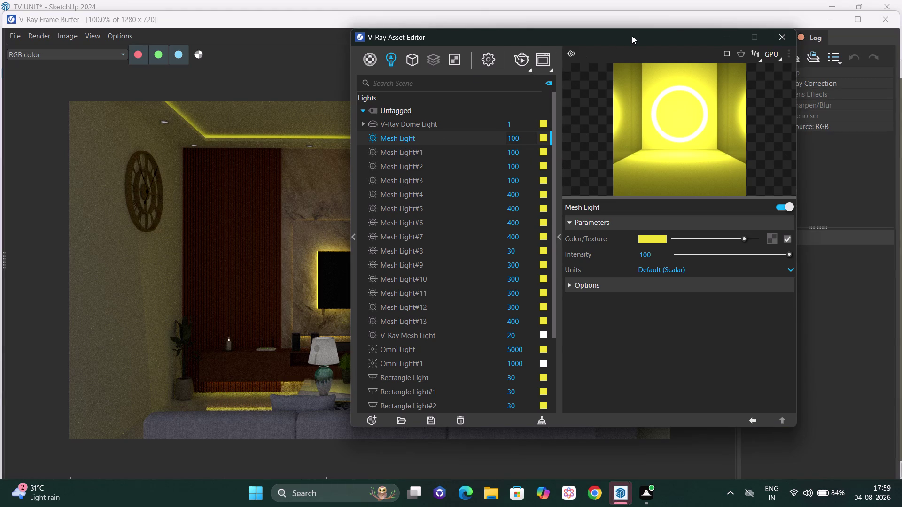
drag(632, 36, 470, 224)
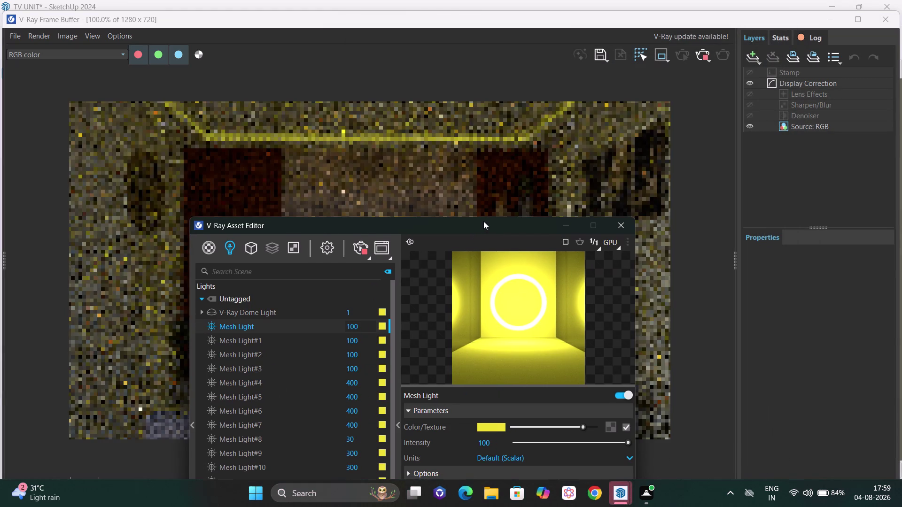
drag(480, 227, 497, 301)
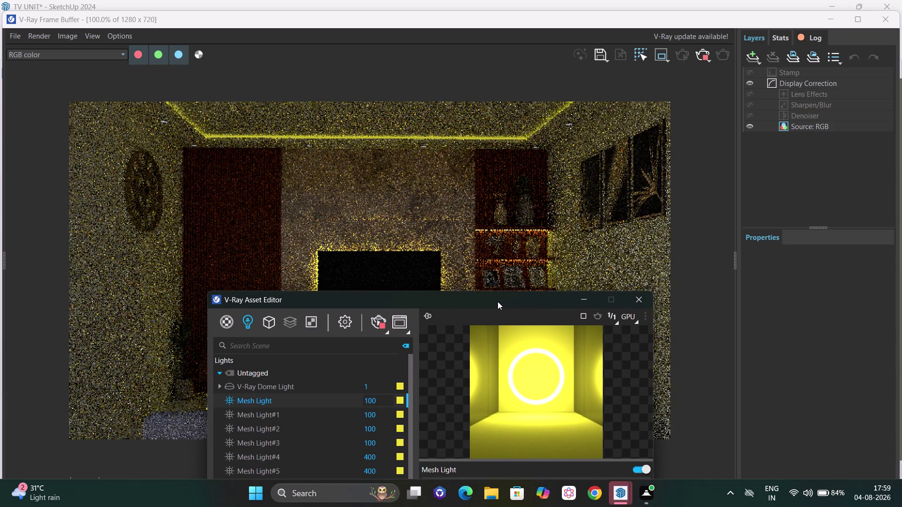
Delete Omni Light#1 from the Asset Editor's light list and confirm the deletion.
drag(497, 302, 689, 171)
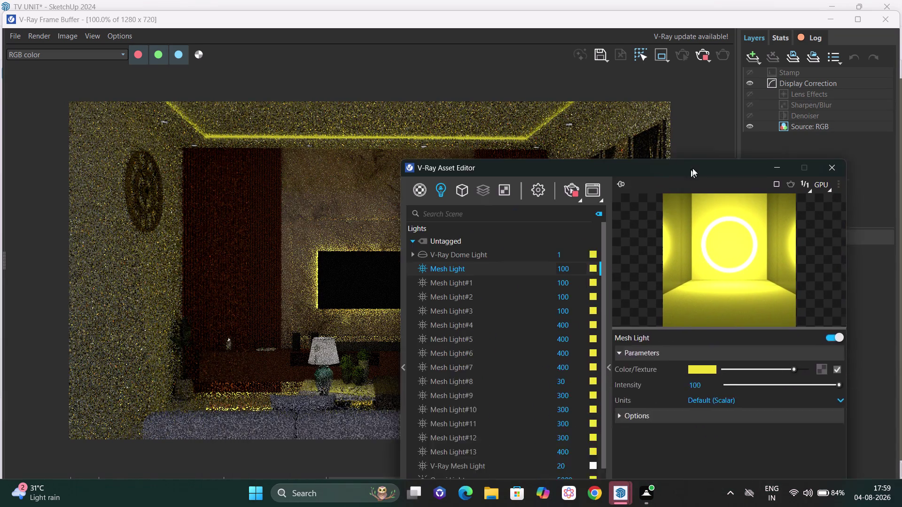
drag(688, 170, 776, 67)
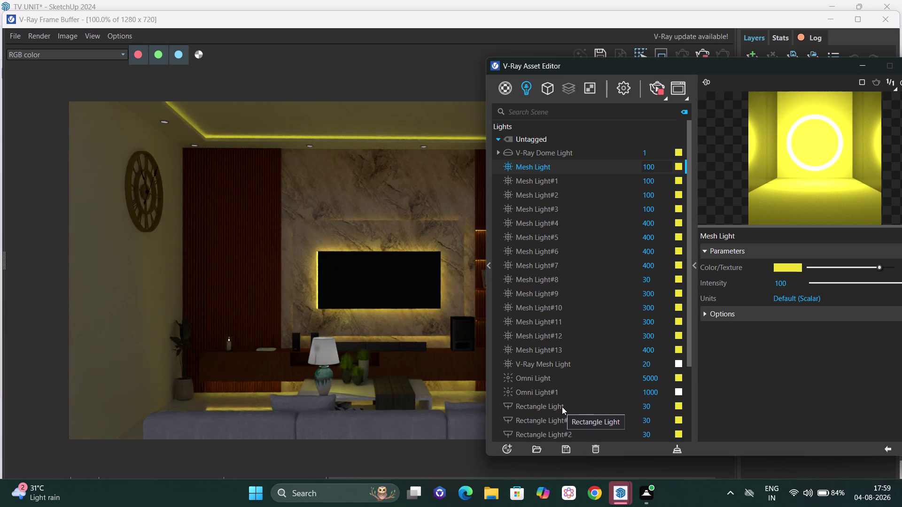
click(551, 390)
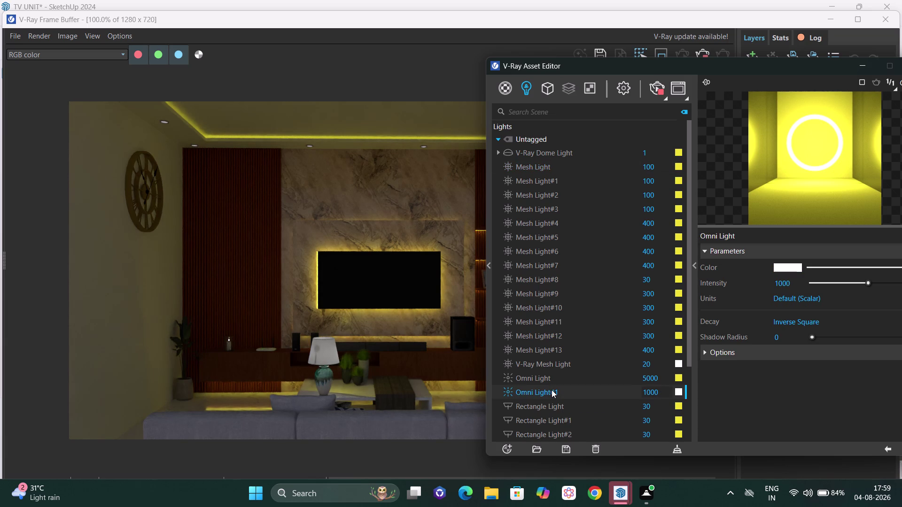
right_click(552, 390)
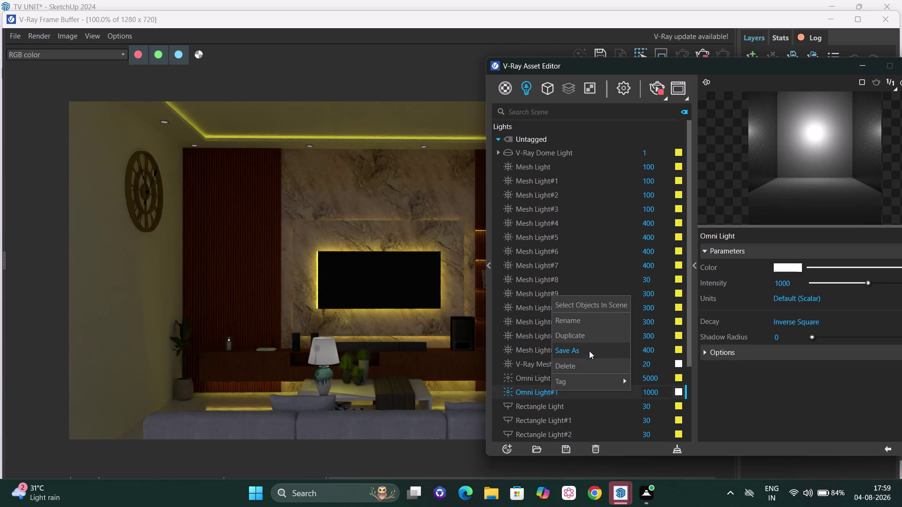
click(589, 363)
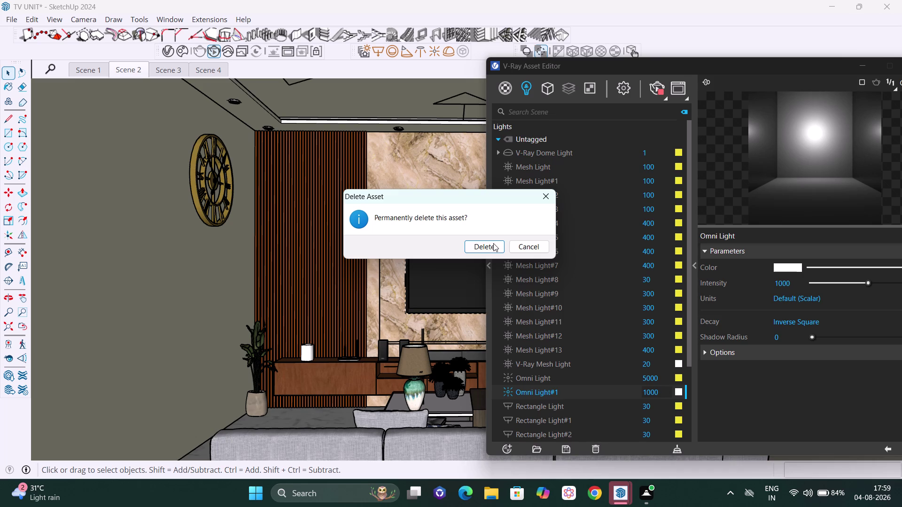
click(494, 243)
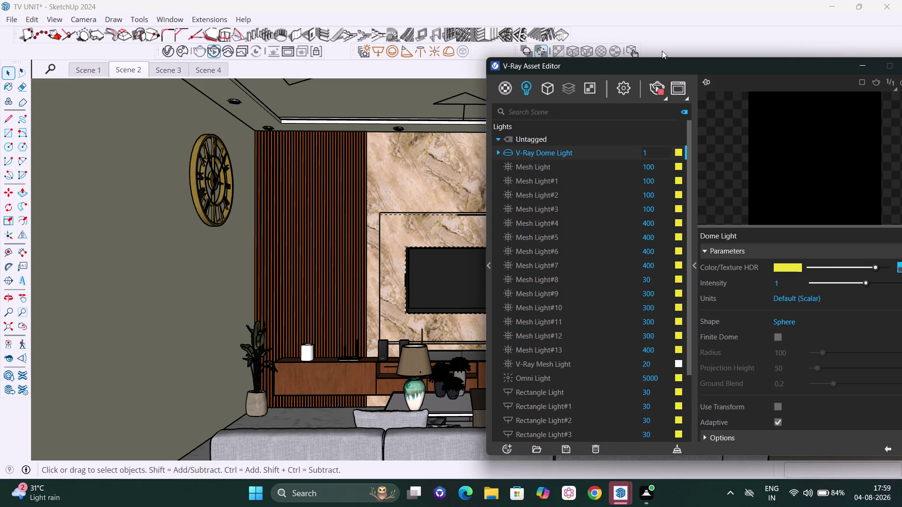
Render the living room scene without the extra omni light.
drag(698, 63, 677, 65)
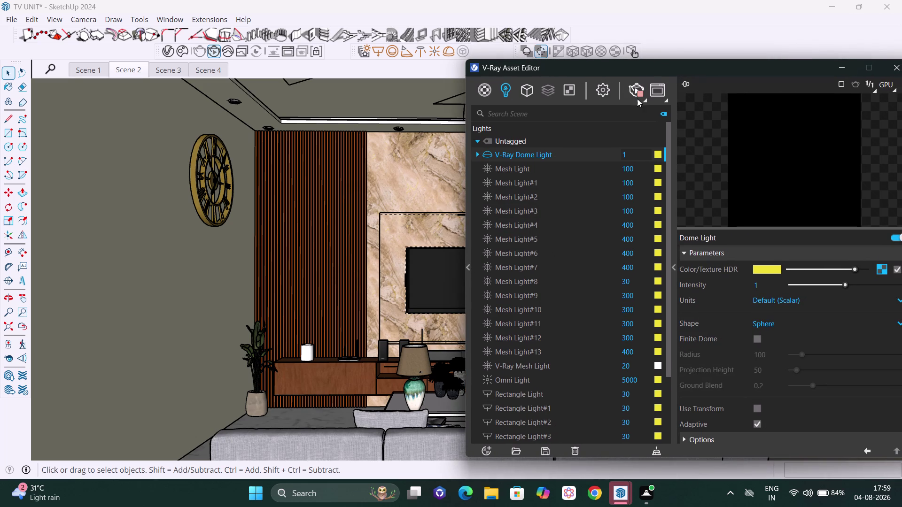
click(637, 92)
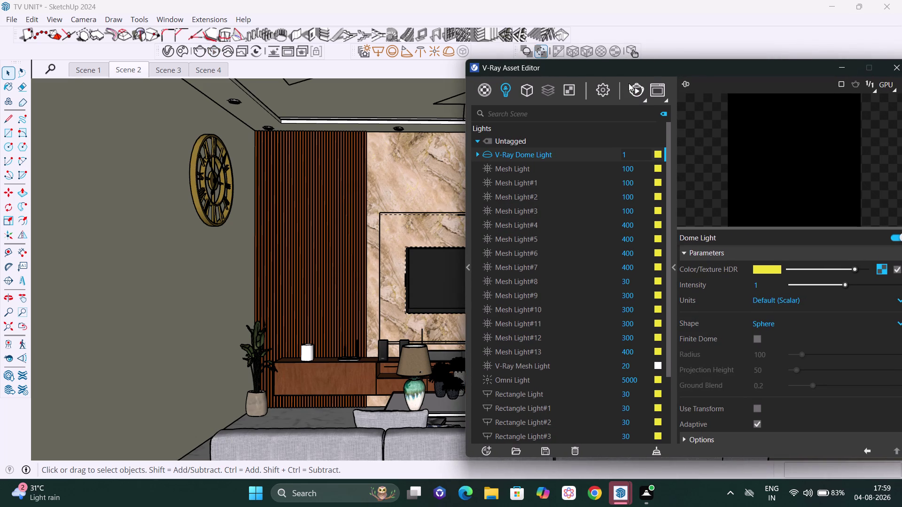
click(628, 83)
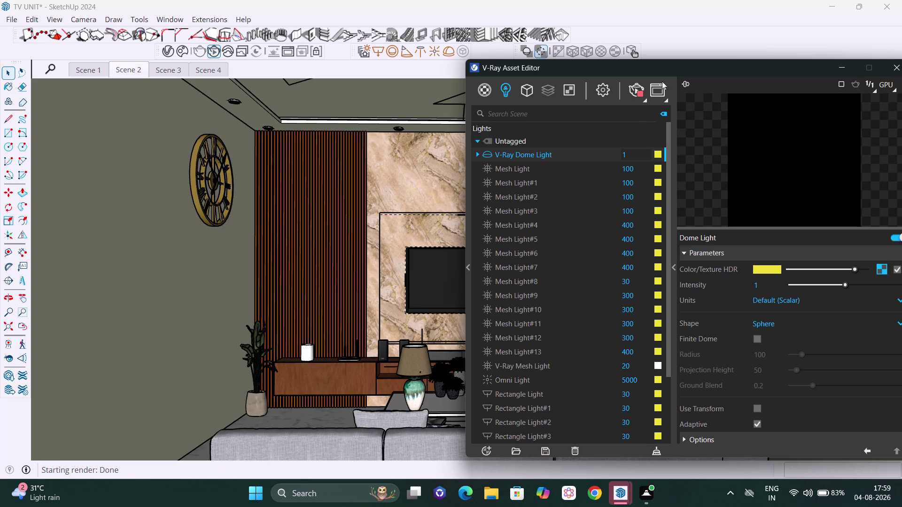
drag(690, 70, 451, 71)
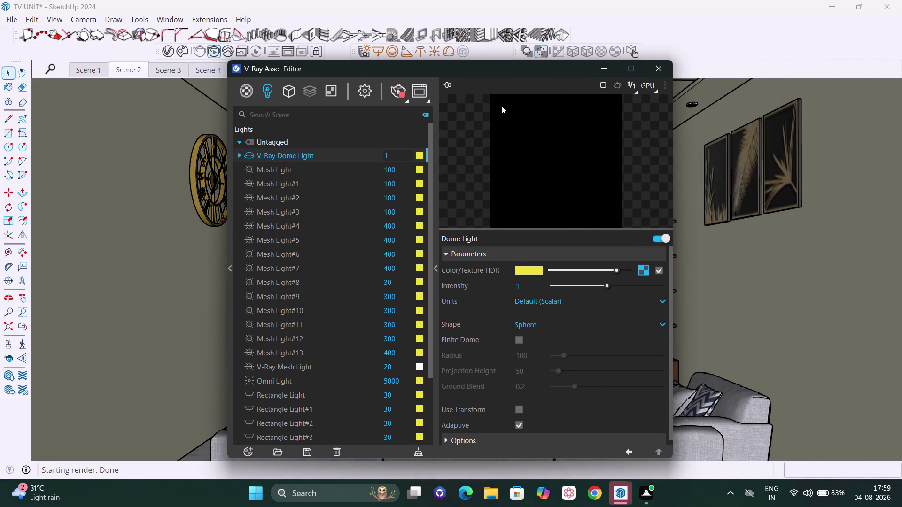
click(654, 77)
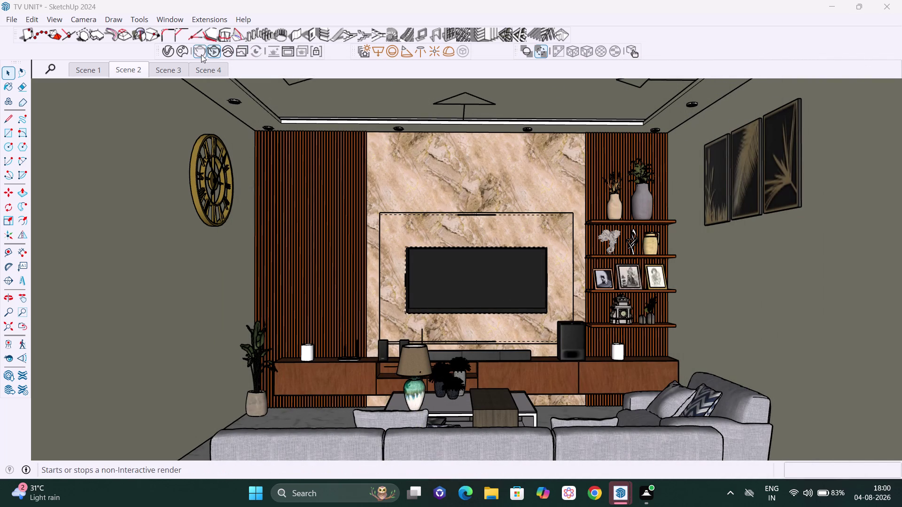
click(201, 55)
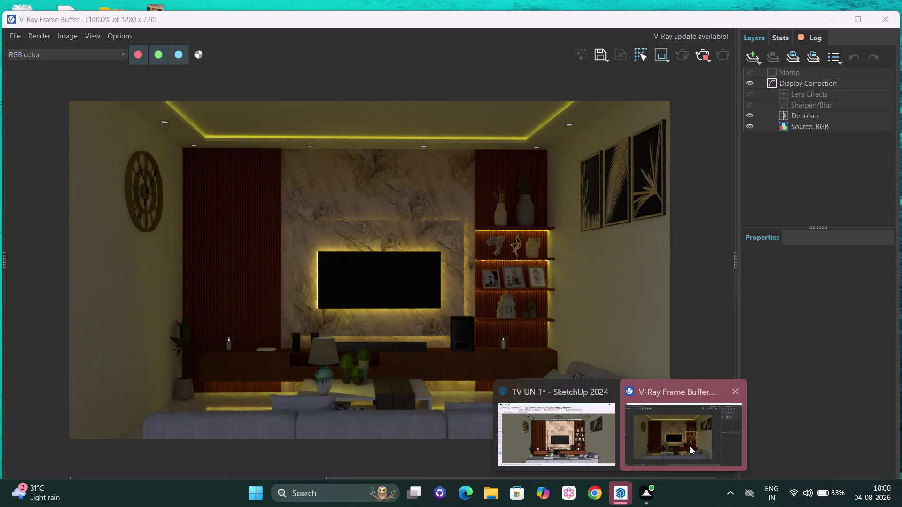
Check the Frame Buffer, re-render, and return to SketchUp's light list.
click(690, 446)
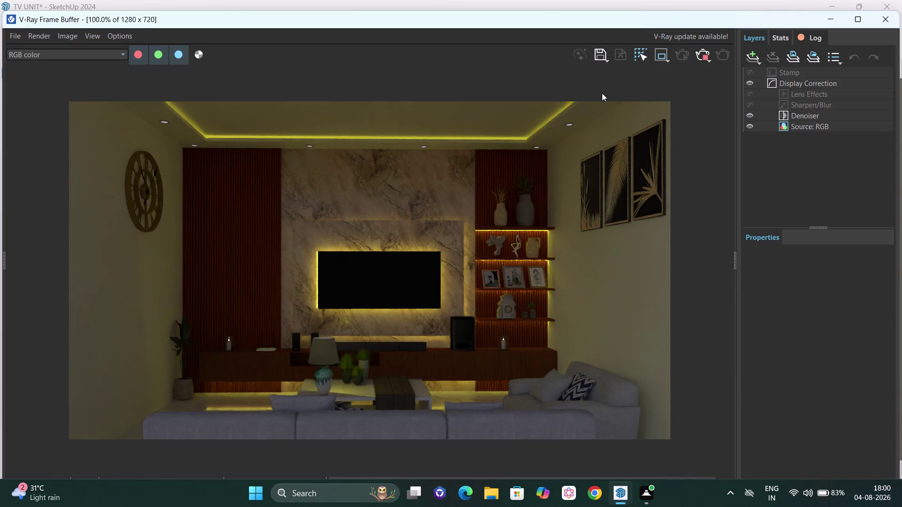
click(708, 55)
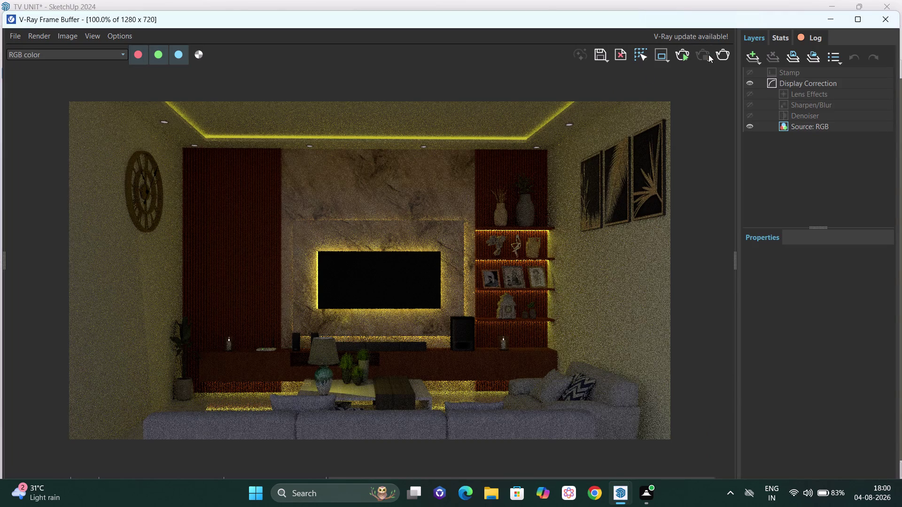
click(881, 21)
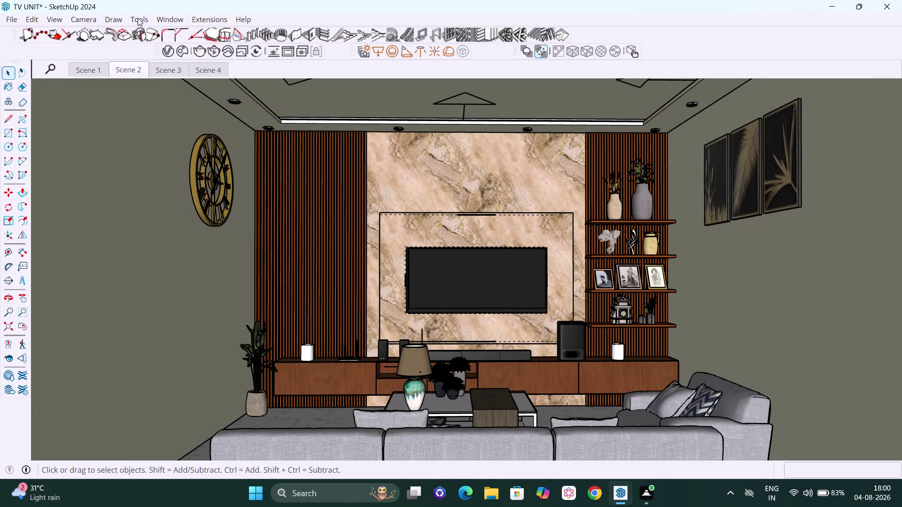
click(173, 54)
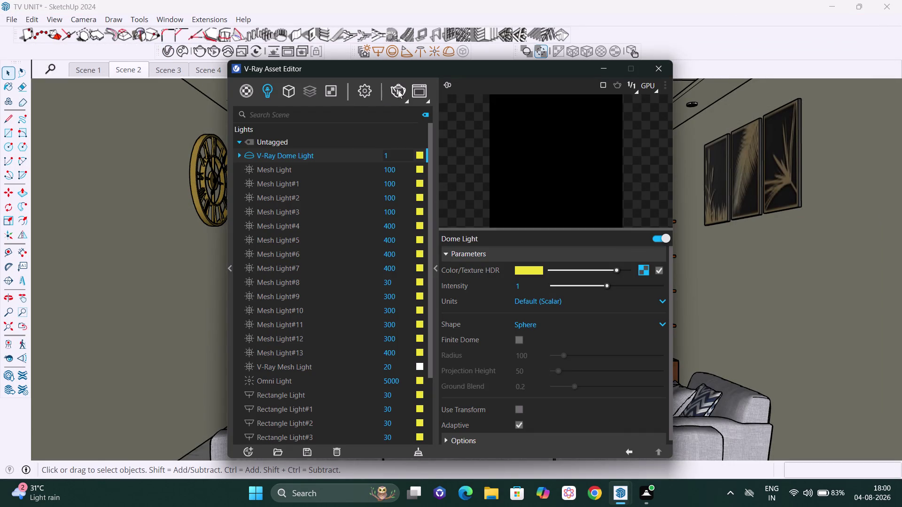
click(397, 89)
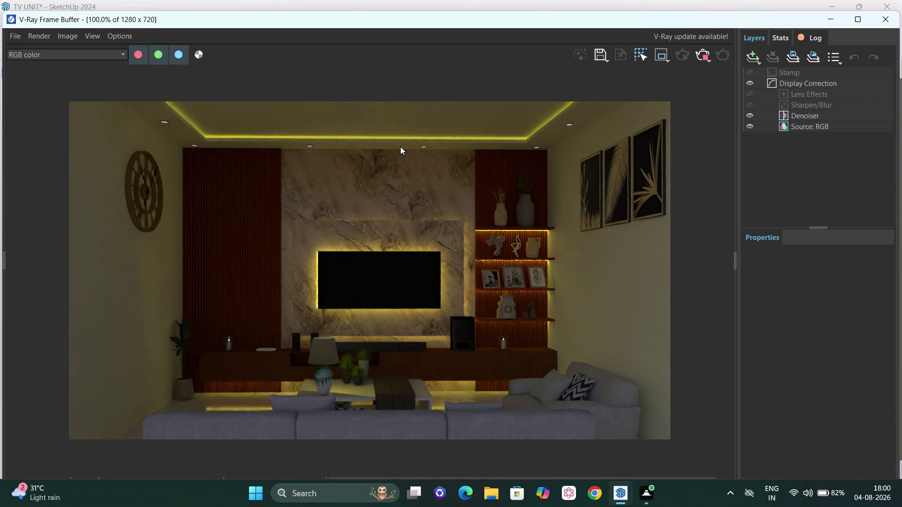
click(709, 49)
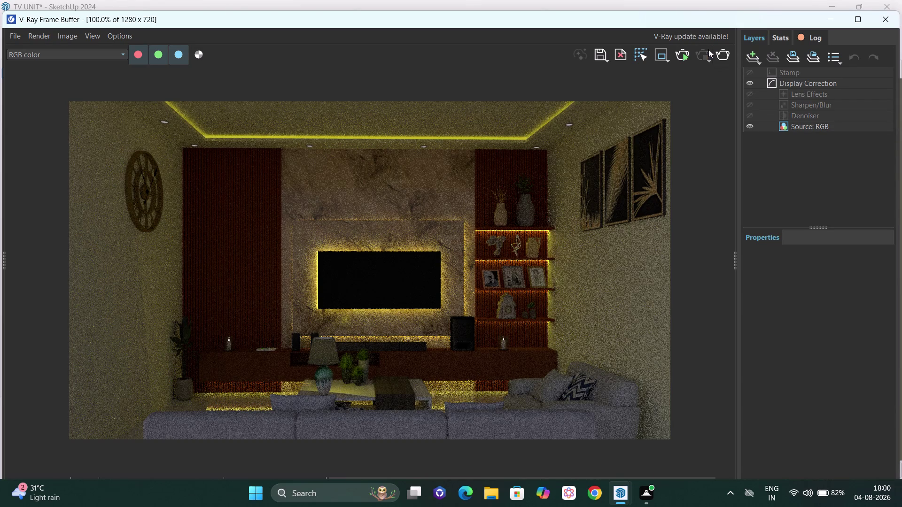
click(888, 12)
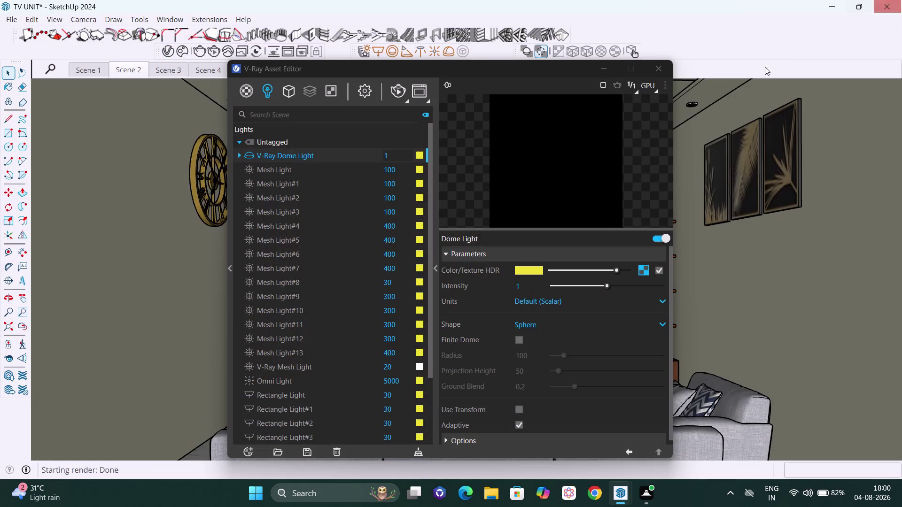
Delete the last Omni Light via its right-click menu and close the Asset Editor.
click(283, 381)
right_click(285, 380)
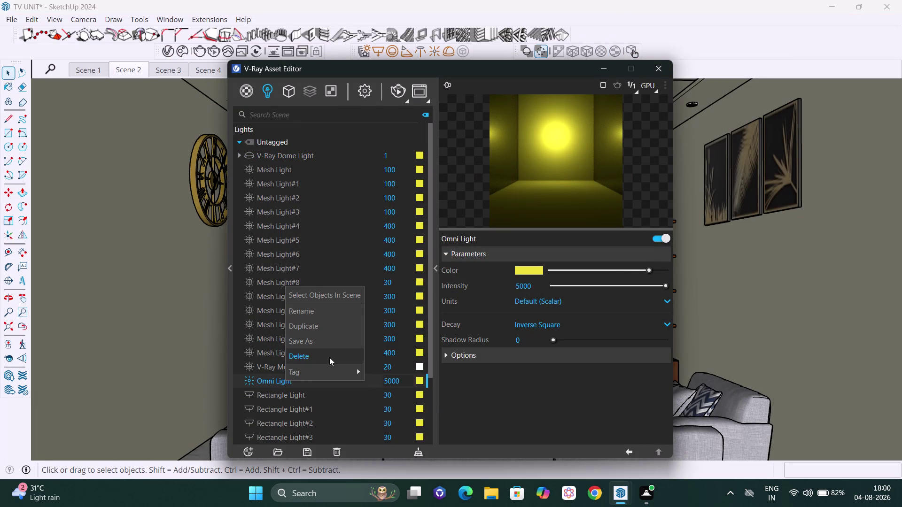
click(329, 352)
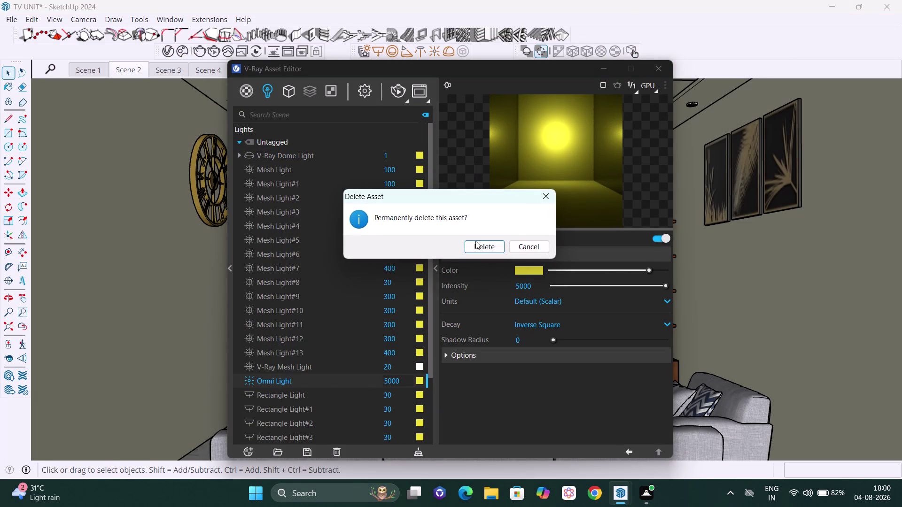
click(495, 247)
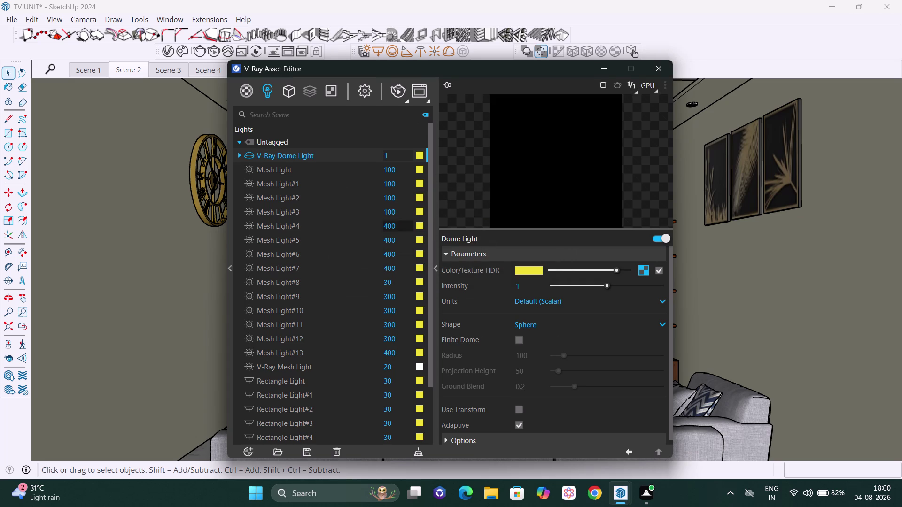
click(655, 70)
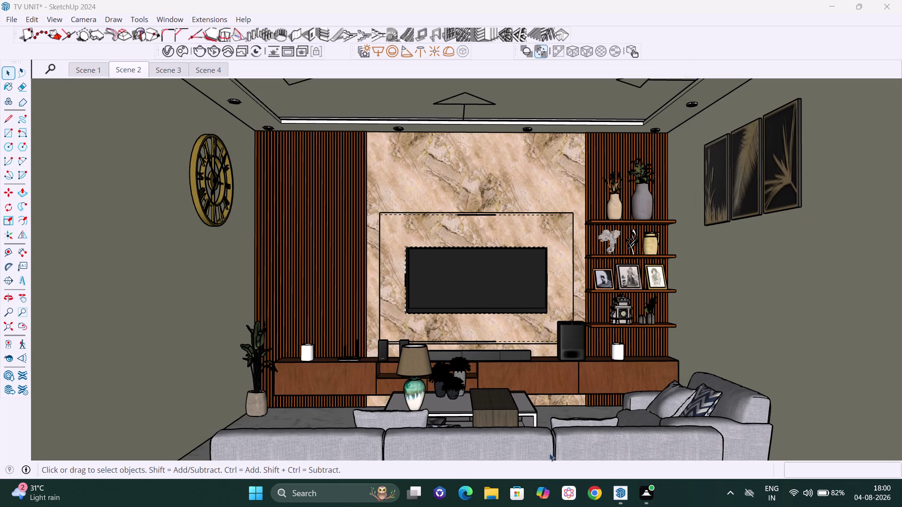
Orbit and zoom in to look up under the table lamp's shade.
middle_drag(416, 382, 433, 400)
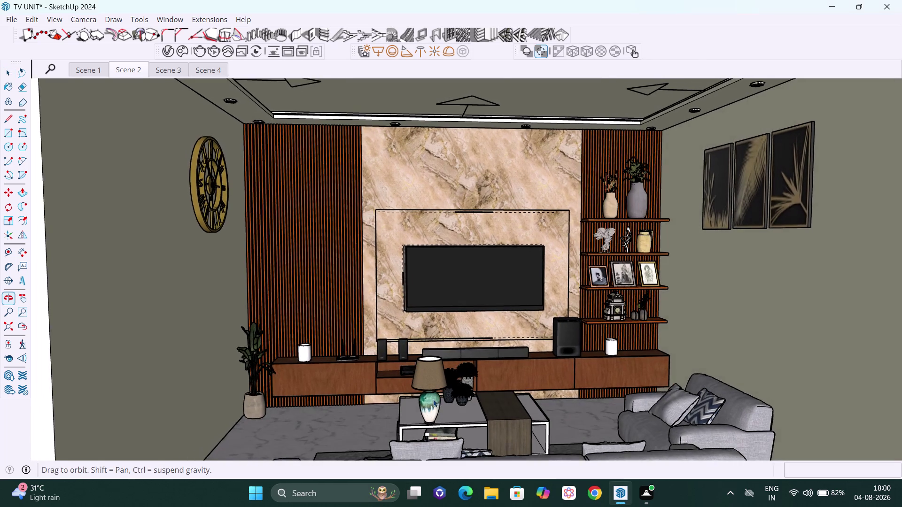
scroll(up, 3)
scroll(up, 3)
middle_drag(436, 388, 438, 368)
scroll(up, 3)
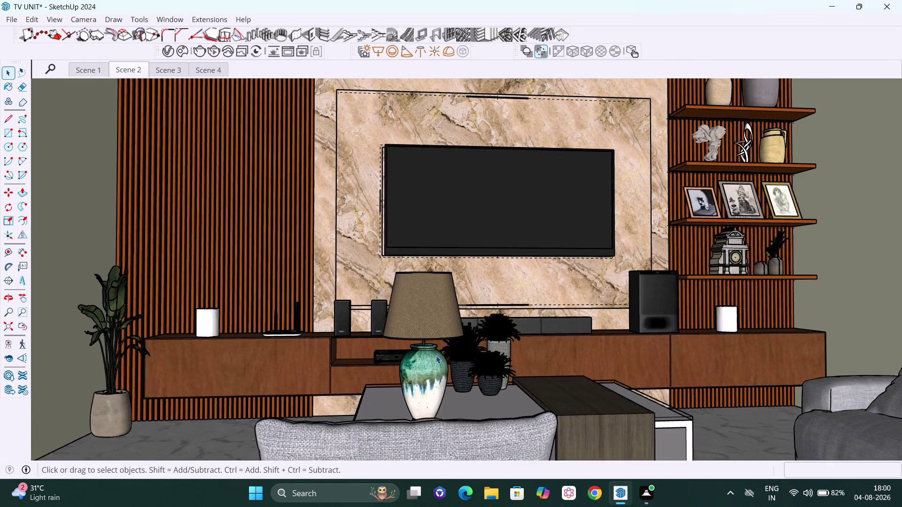
scroll(up, 3)
middle_drag(404, 341, 408, 338)
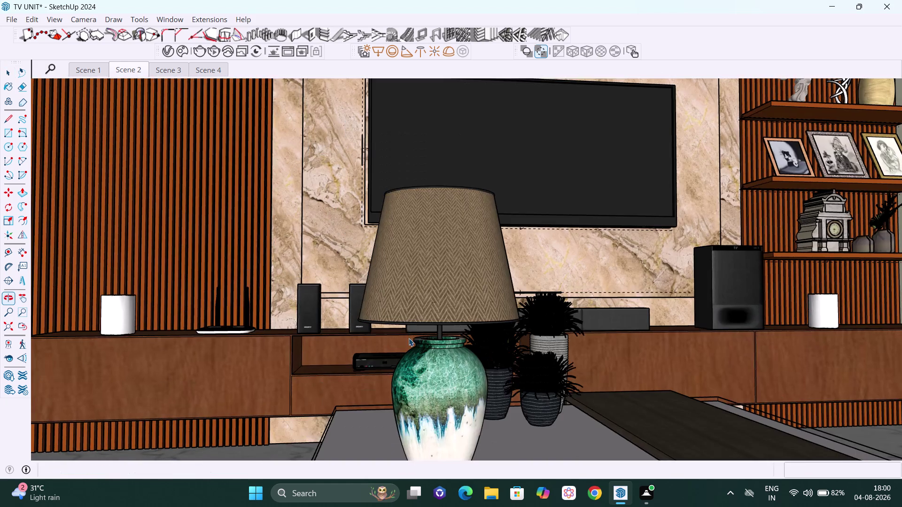
scroll(up, 3)
middle_drag(427, 324, 408, 207)
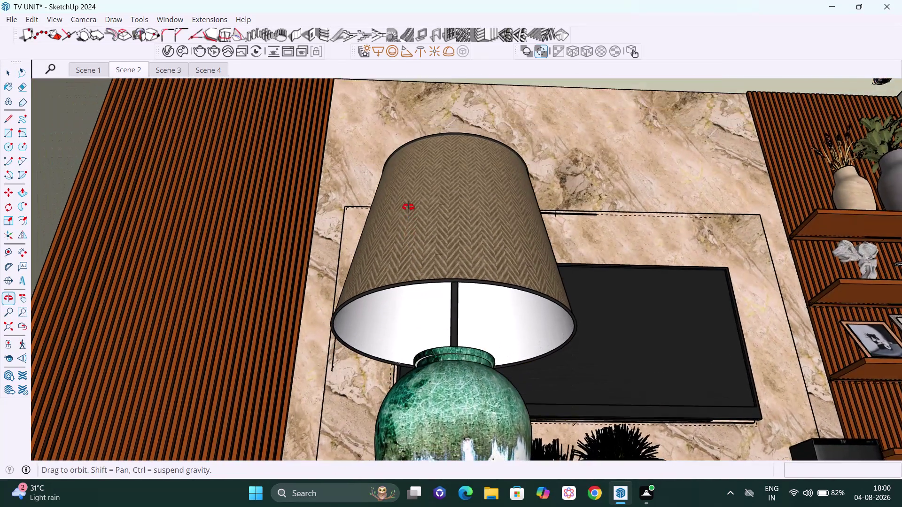
middle_drag(408, 208, 410, 168)
middle_drag(440, 242, 374, 236)
scroll(up, 3)
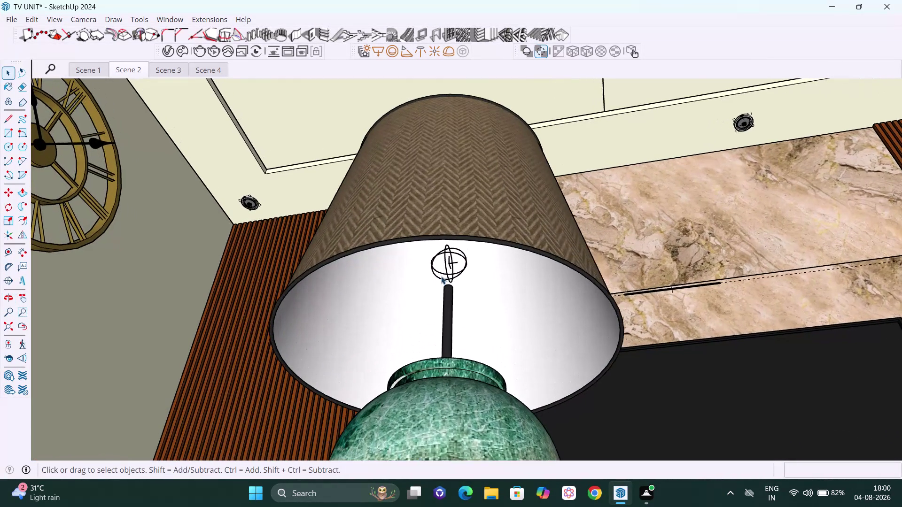
Open the lamp group and delete the leftover light inside its shade.
click(444, 266)
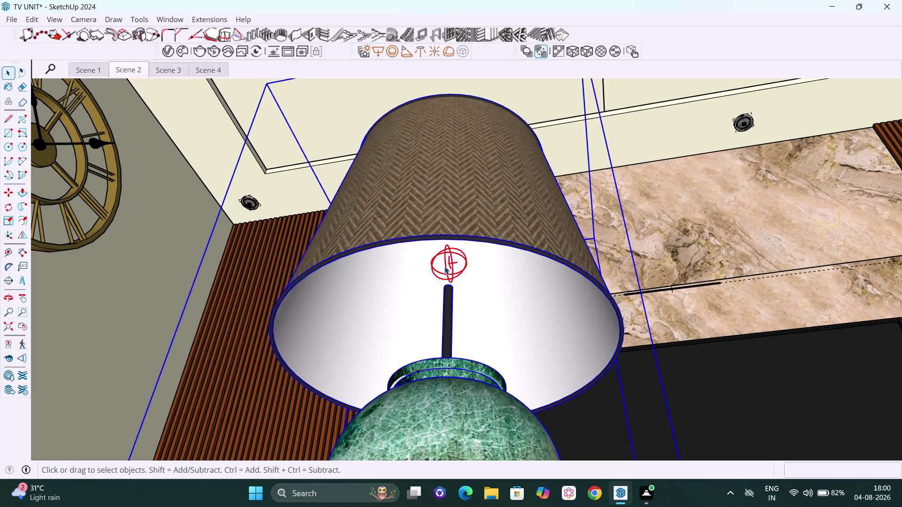
double_click(446, 266)
click(446, 267)
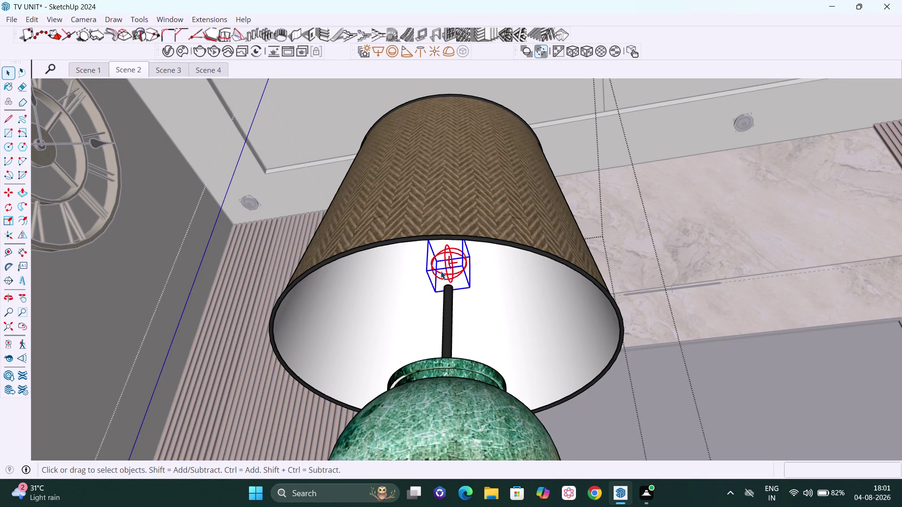
key(Delete)
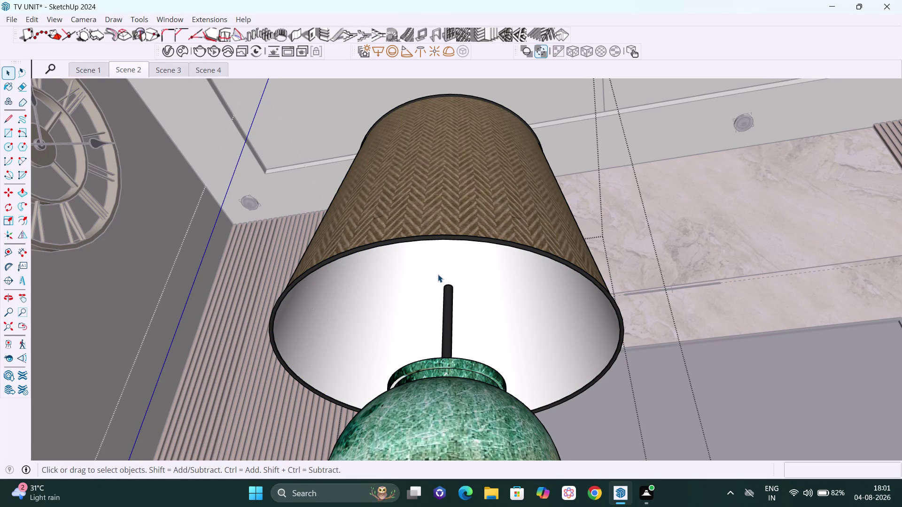
click(430, 50)
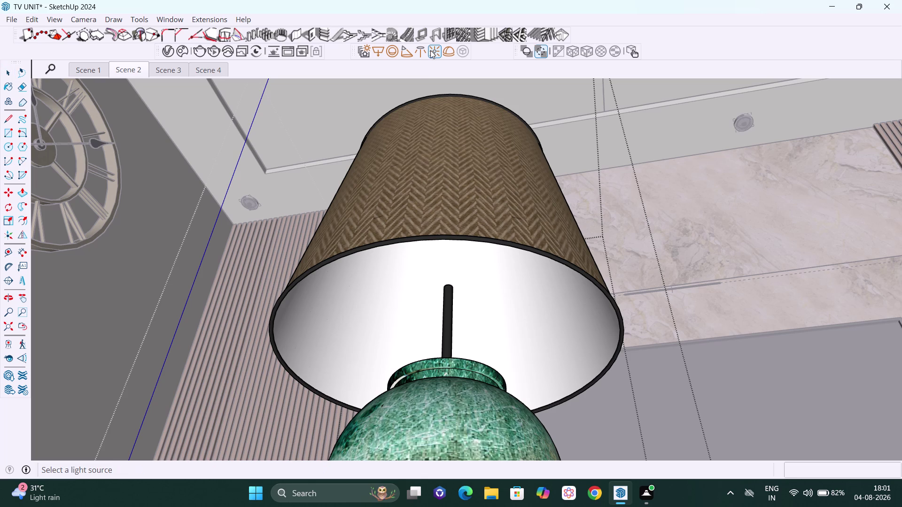
Zoom out to the whole room and orbit toward the coffee table lamp.
click(441, 275)
scroll(down, 3)
scroll(down, 3)
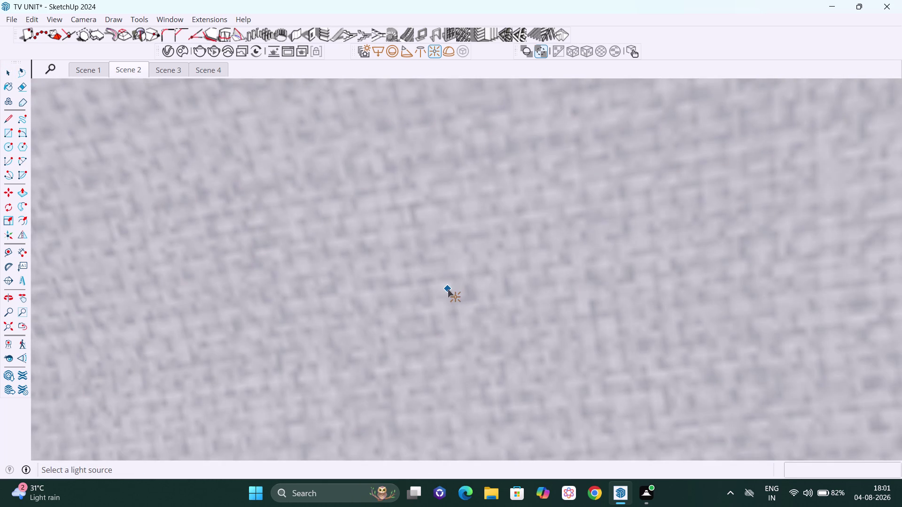
middle_drag(447, 289, 449, 351)
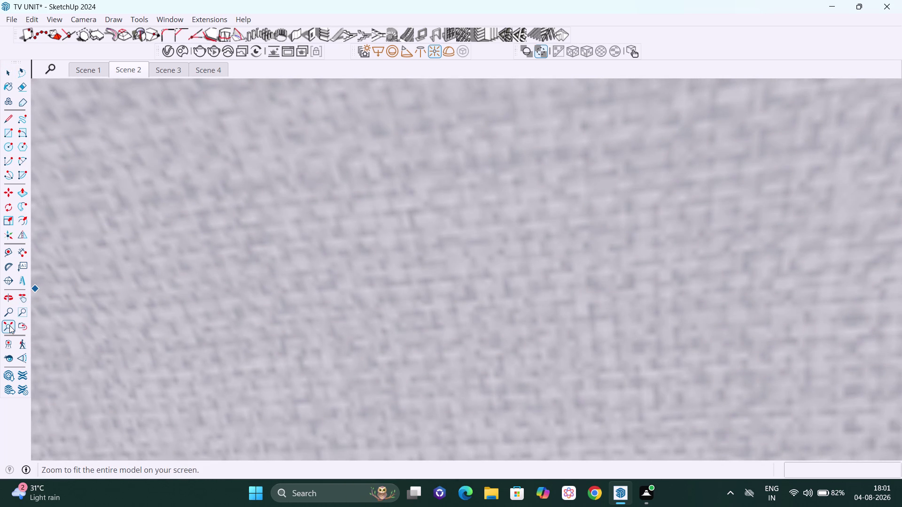
click(10, 326)
middle_drag(426, 249, 462, 386)
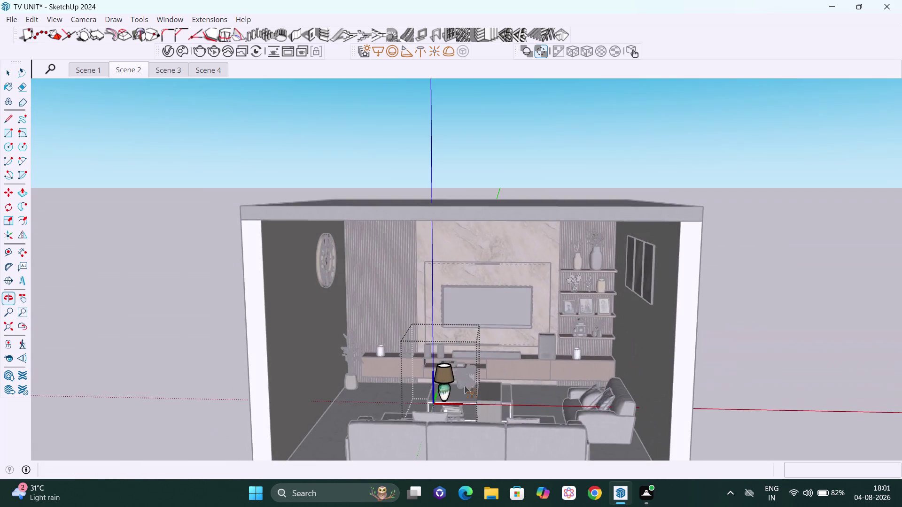
scroll(up, 3)
scroll(up, 3)
middle_drag(431, 373, 437, 396)
scroll(up, 3)
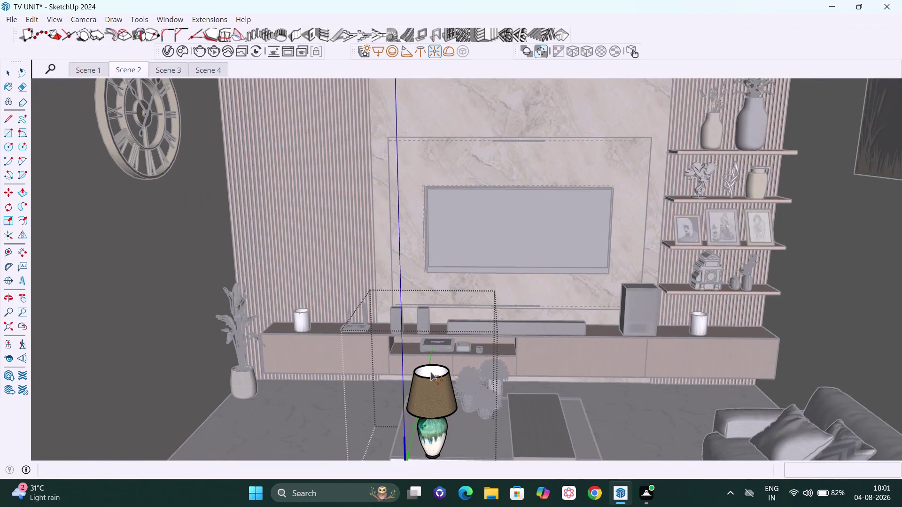
scroll(up, 3)
middle_drag(430, 391, 447, 422)
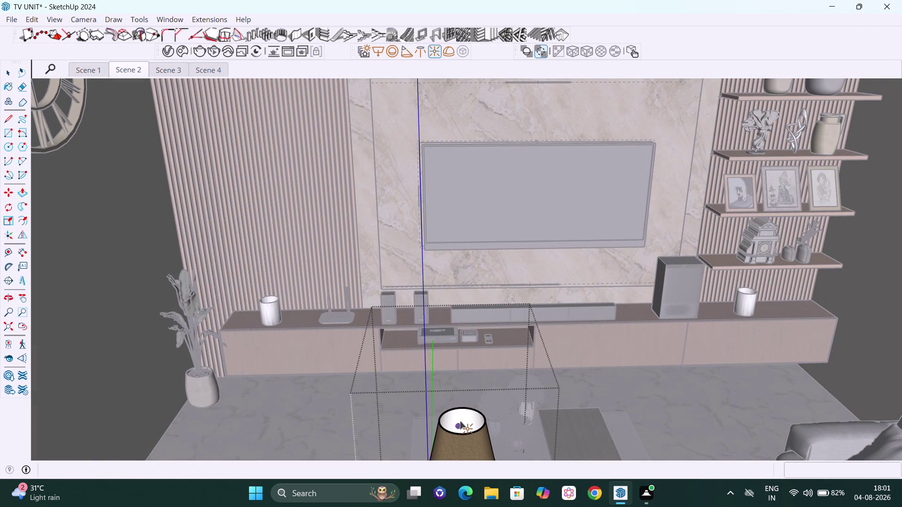
key(h)
drag(466, 424, 477, 286)
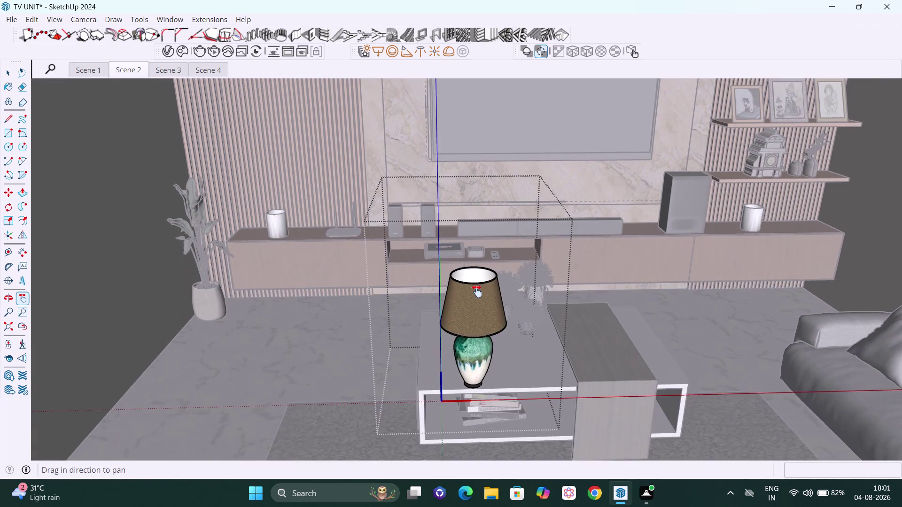
middle_drag(476, 297, 466, 379)
drag(455, 395, 507, 238)
middle_drag(515, 234, 500, 314)
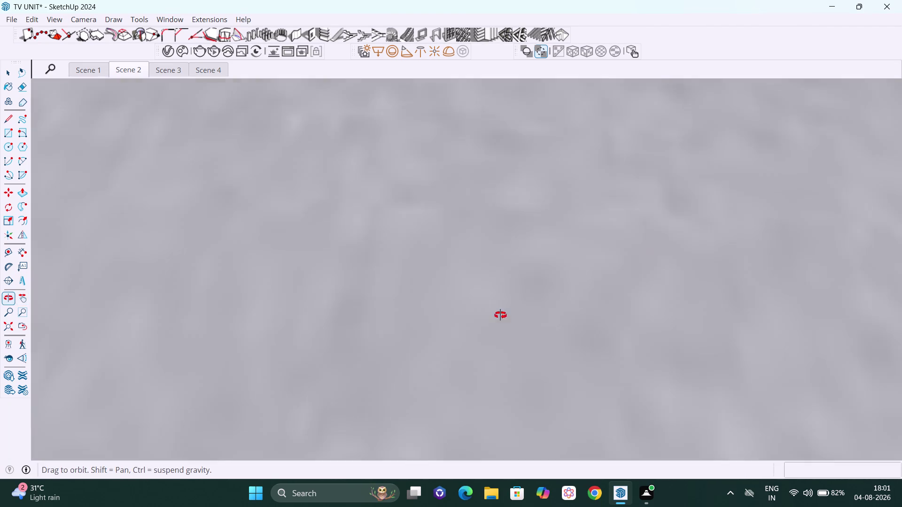
middle_drag(501, 314, 500, 316)
middle_drag(492, 329, 550, 168)
drag(548, 305, 595, 126)
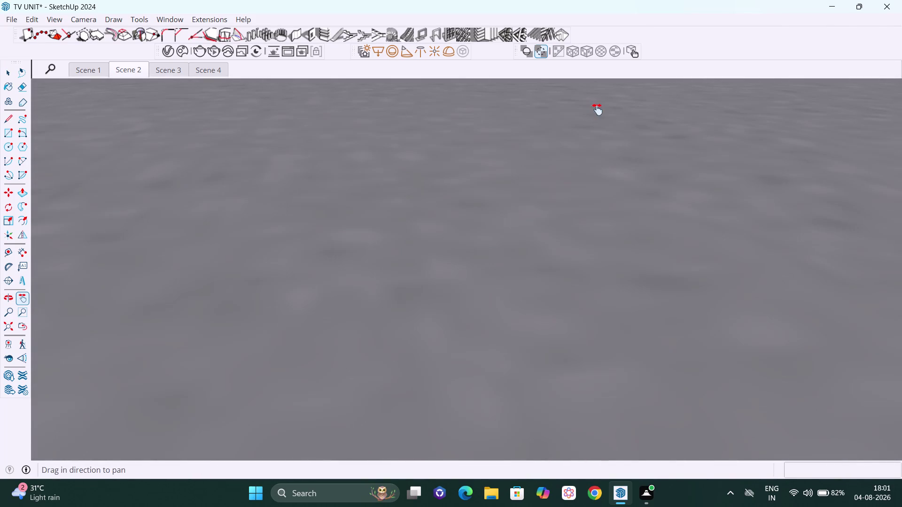
drag(595, 126, 596, 121)
drag(564, 425, 593, 251)
Frame the table lamp close up, looking straight down into its shade.
click(13, 321)
middle_drag(450, 308, 448, 317)
scroll(up, 3)
scroll(up, 3)
scroll(up, 3)
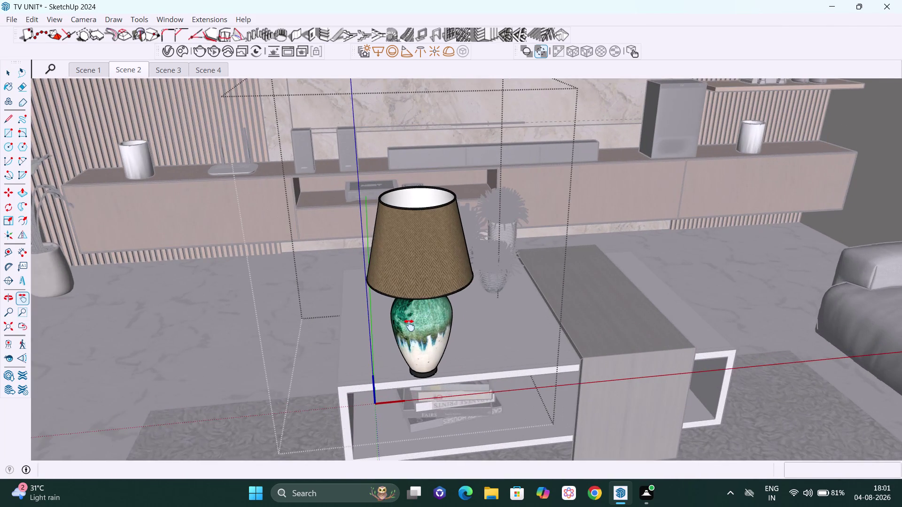
middle_drag(409, 325, 405, 338)
scroll(up, 3)
drag(406, 281, 531, 257)
middle_drag(552, 273, 553, 278)
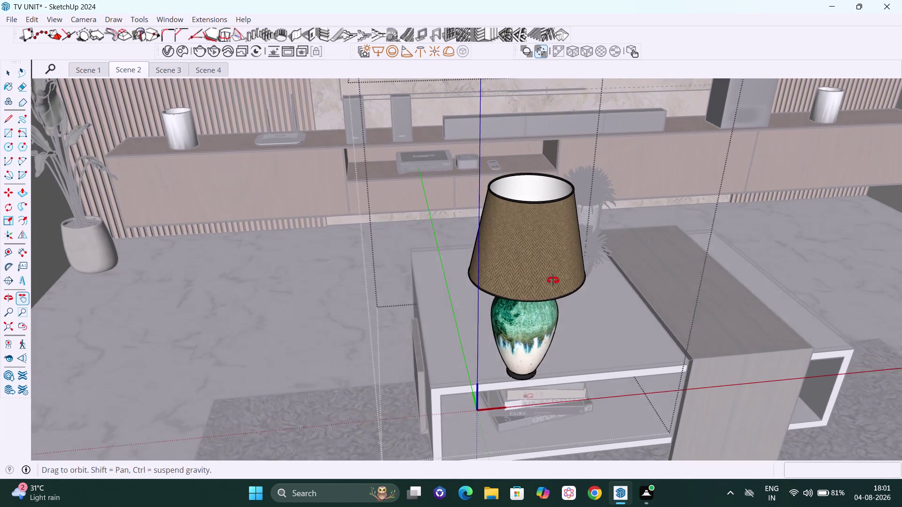
middle_drag(553, 278, 529, 400)
drag(506, 326, 531, 287)
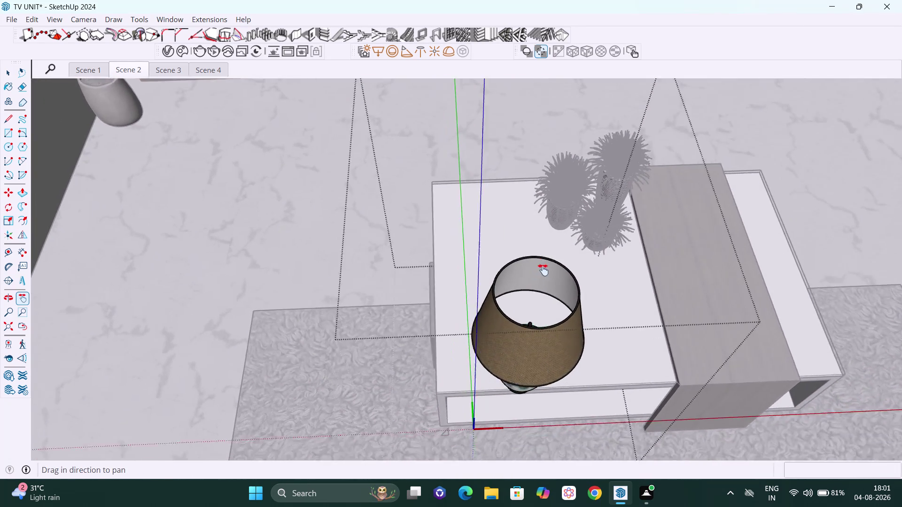
drag(531, 287, 578, 208)
middle_drag(583, 222, 508, 292)
drag(614, 290, 609, 213)
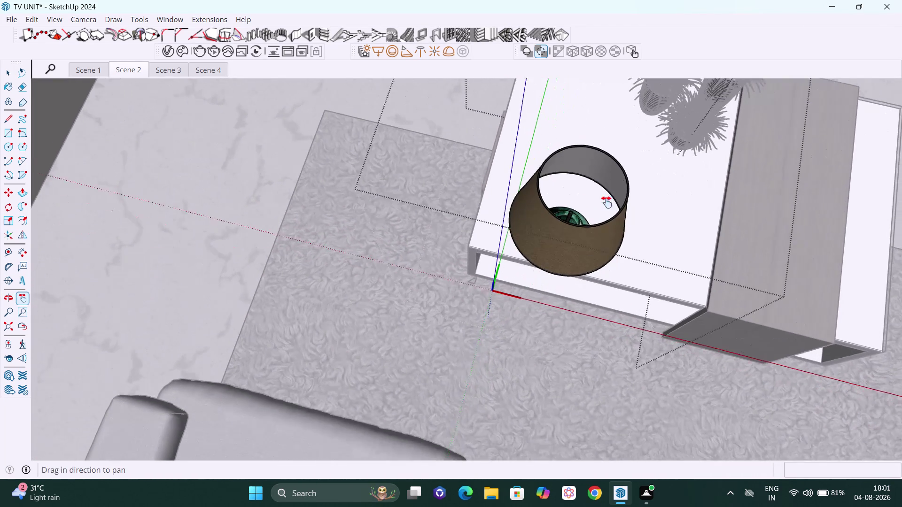
drag(608, 214, 603, 195)
drag(580, 207, 578, 212)
middle_drag(578, 212, 572, 232)
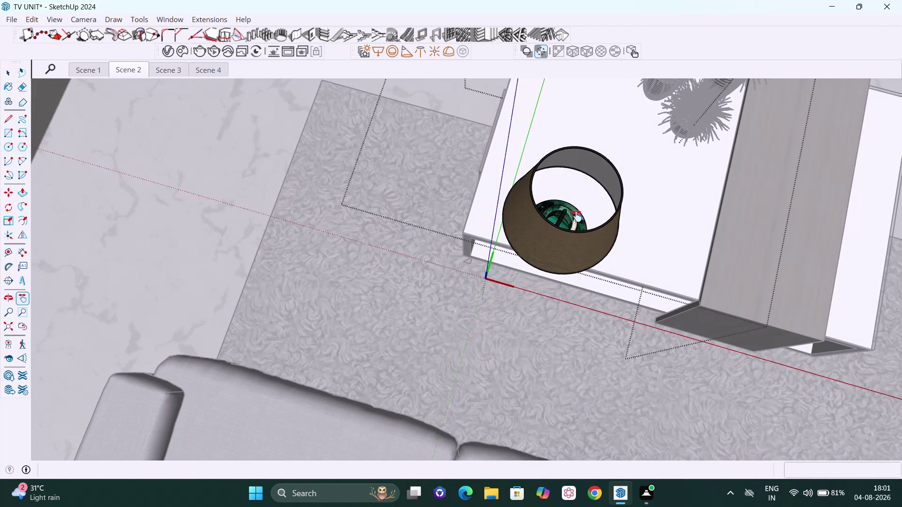
key(Escape)
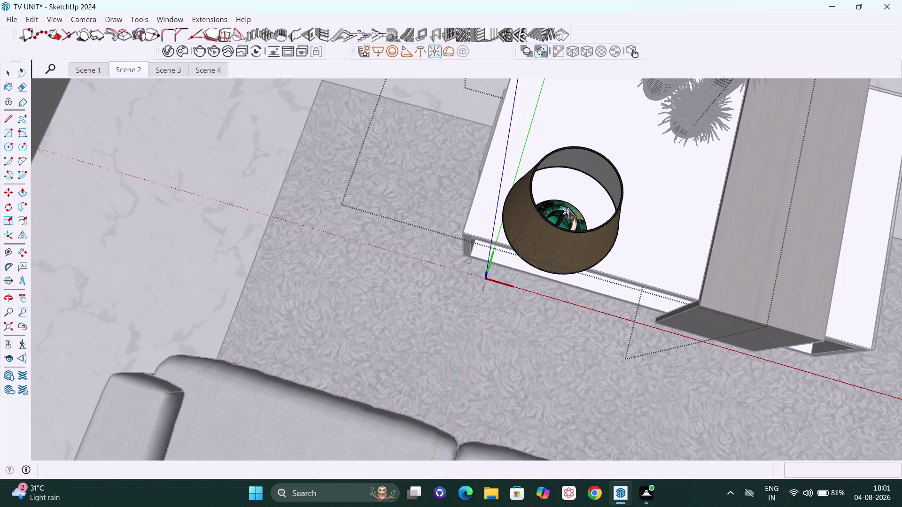
click(568, 210)
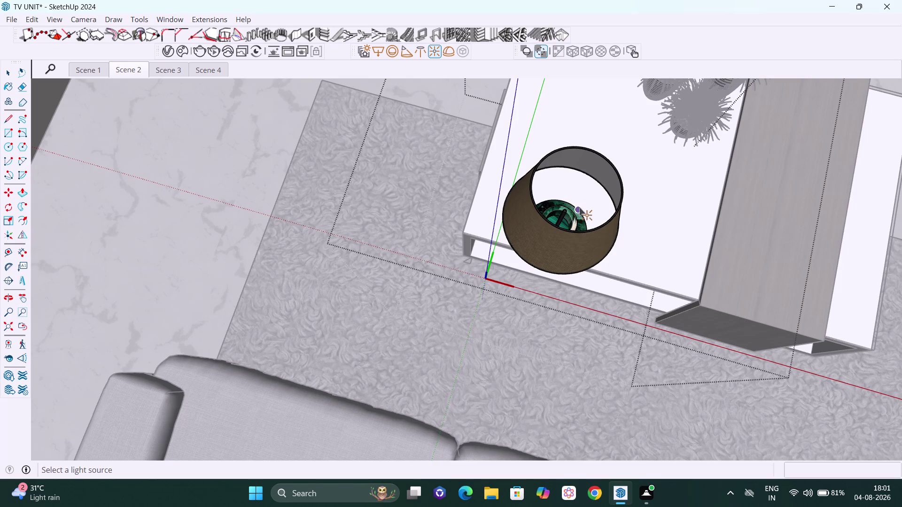
Switch back to Select and zoom out to see the whole living room.
key(space)
scroll(down, 3)
scroll(down, 3)
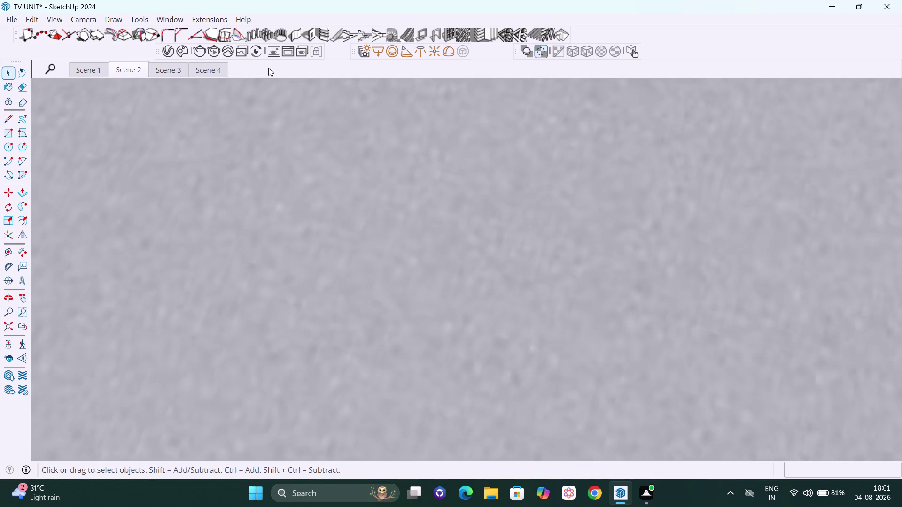
click(6, 325)
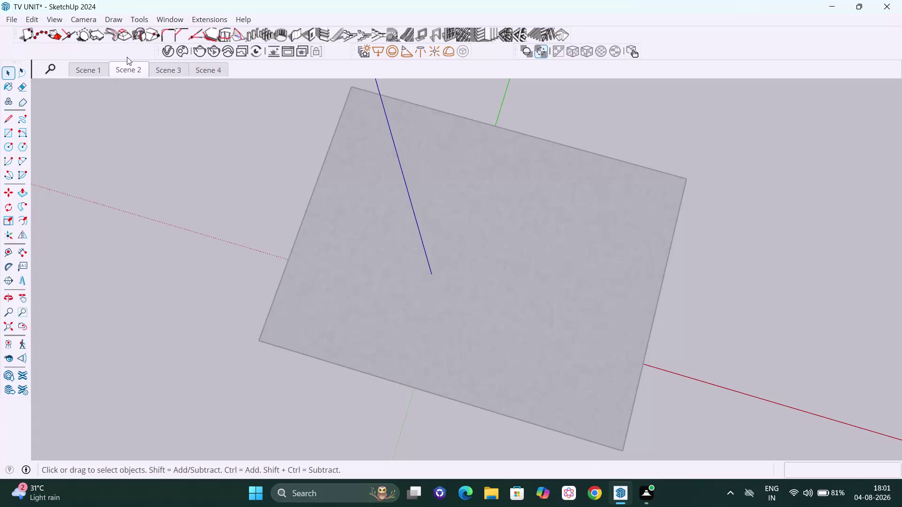
click(192, 117)
scroll(down, 3)
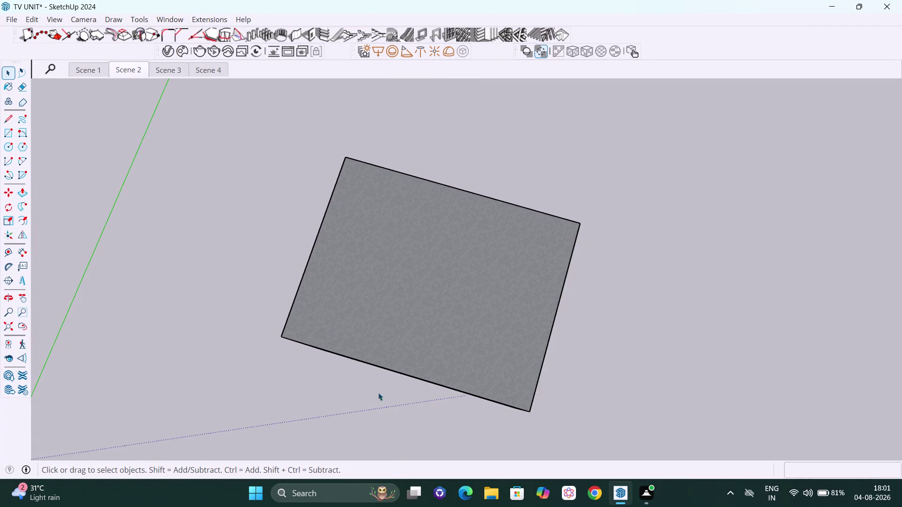
middle_drag(416, 410, 512, 111)
scroll(up, 3)
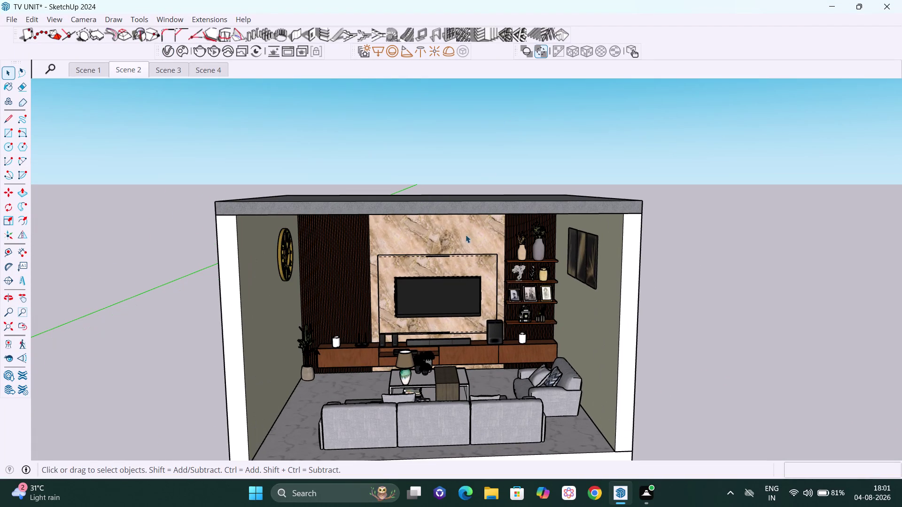
drag(460, 239, 481, 232)
Frame the TV wall and sofa, then bring up the V-Ray light list.
key(h)
drag(489, 234, 559, 189)
scroll(up, 3)
drag(555, 187, 547, 189)
middle_drag(551, 192, 539, 194)
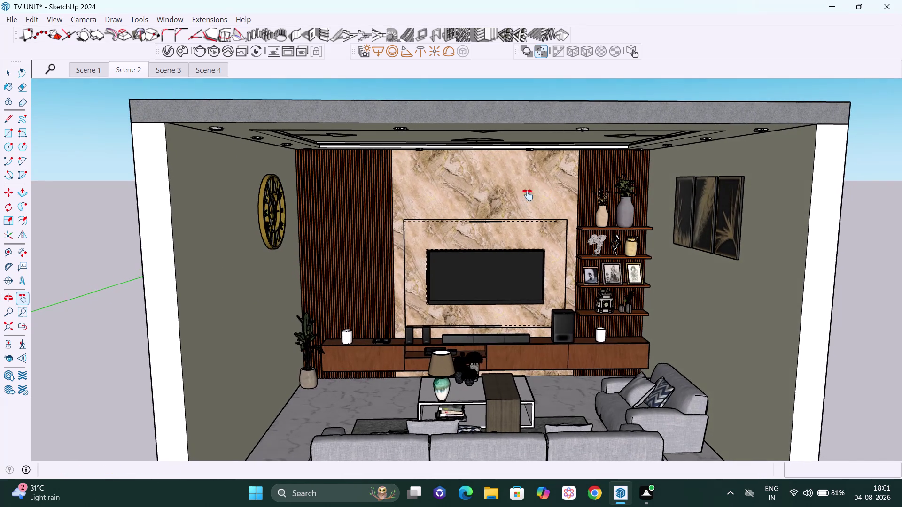
drag(527, 195, 570, 176)
scroll(up, 3)
drag(572, 190, 564, 123)
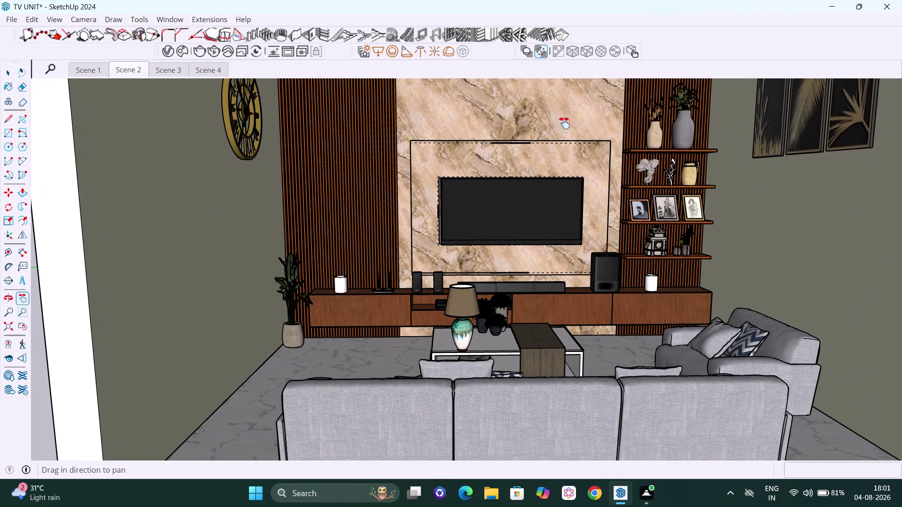
drag(564, 123, 547, 125)
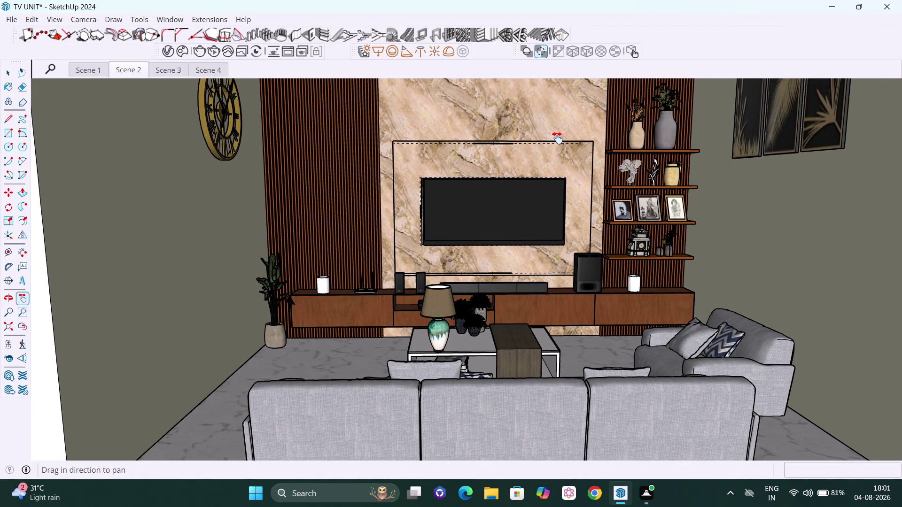
drag(557, 138, 553, 156)
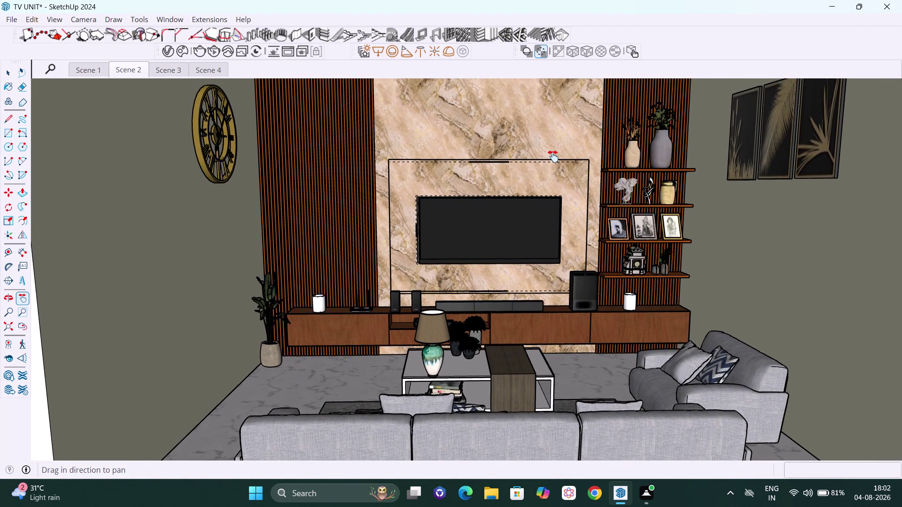
key(space)
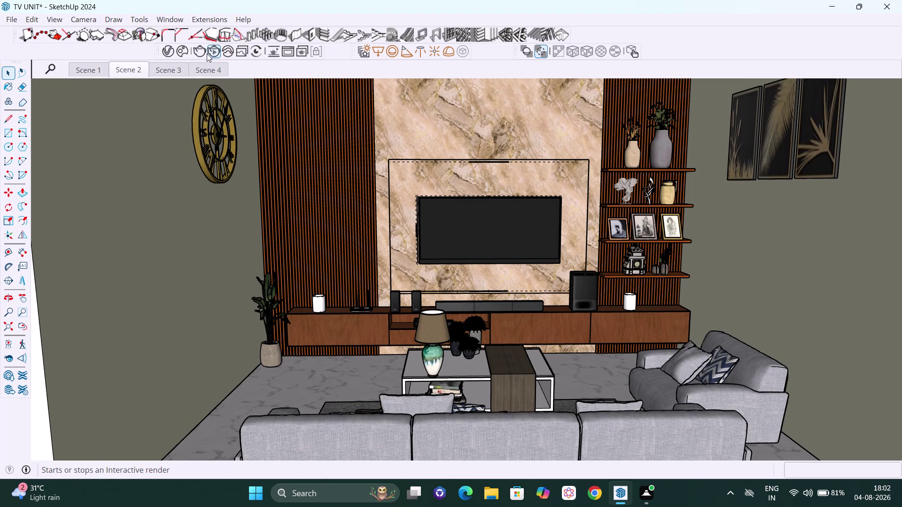
click(171, 50)
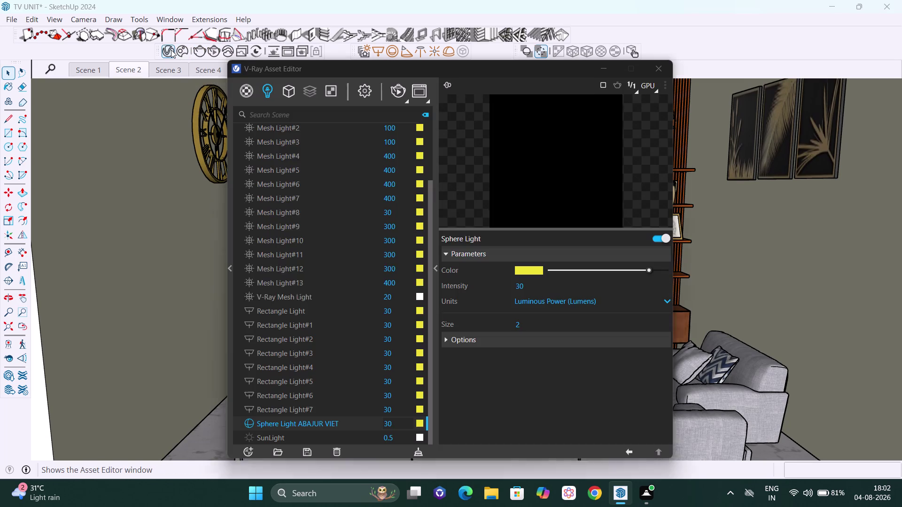
Set the Omni Light's intensity to 6000.
scroll(down, 3)
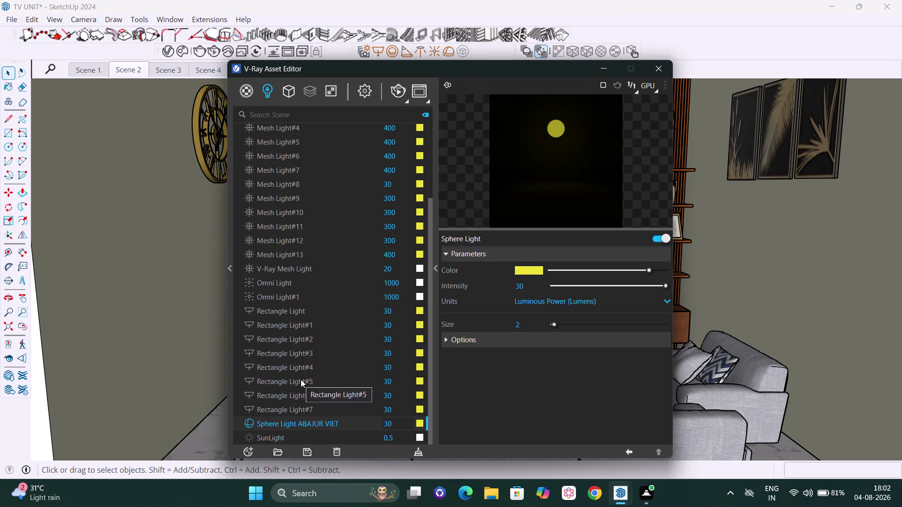
scroll(down, 3)
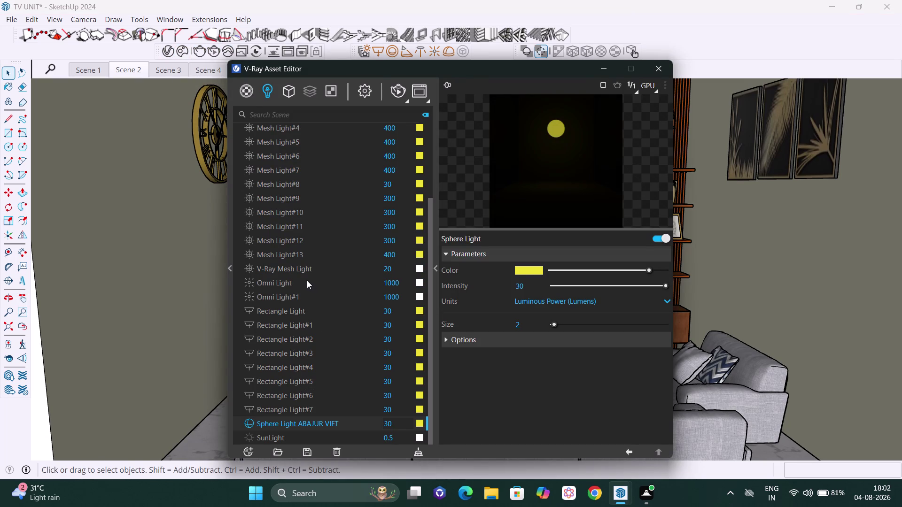
click(307, 281)
click(402, 281)
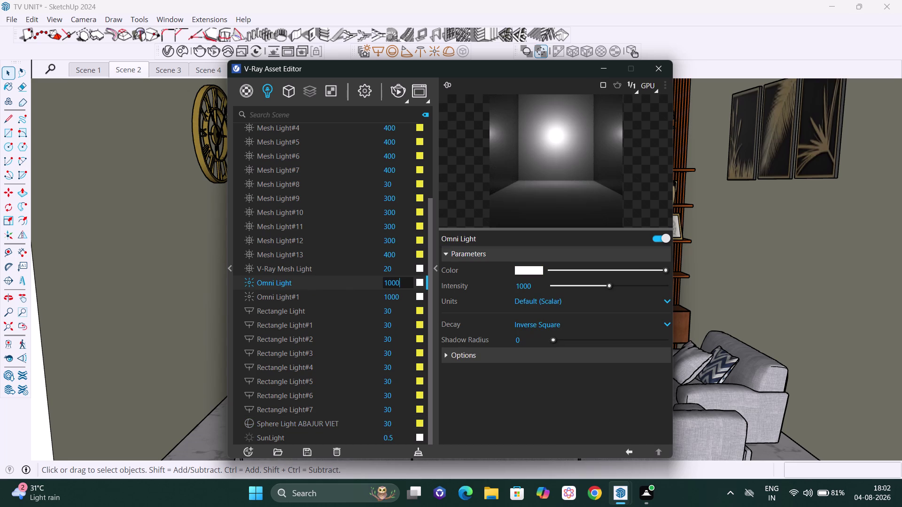
key(BackSpace)
key(BackSpace)
key(BackSpace)
key(5)
key(BackSpace)
text(6000)
key(Return)
Give the Omni Light a warm yellow colour and render the room.
click(417, 284)
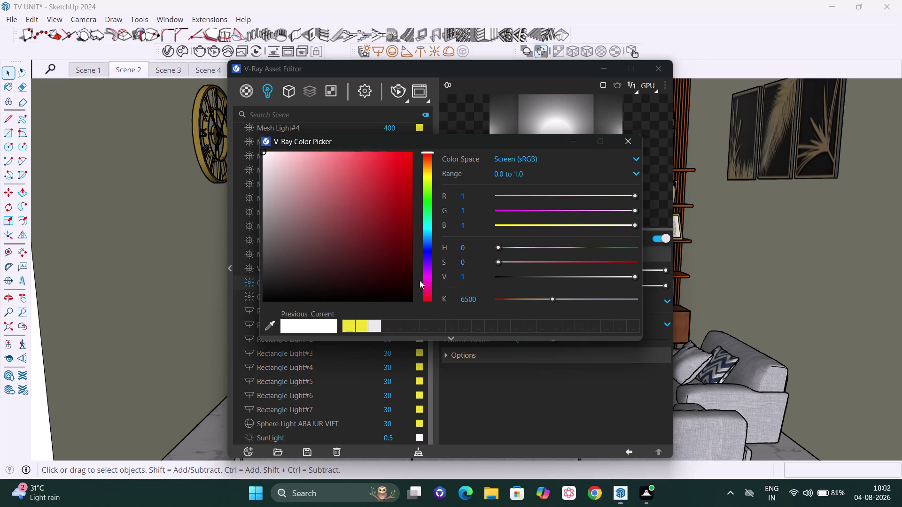
click(365, 322)
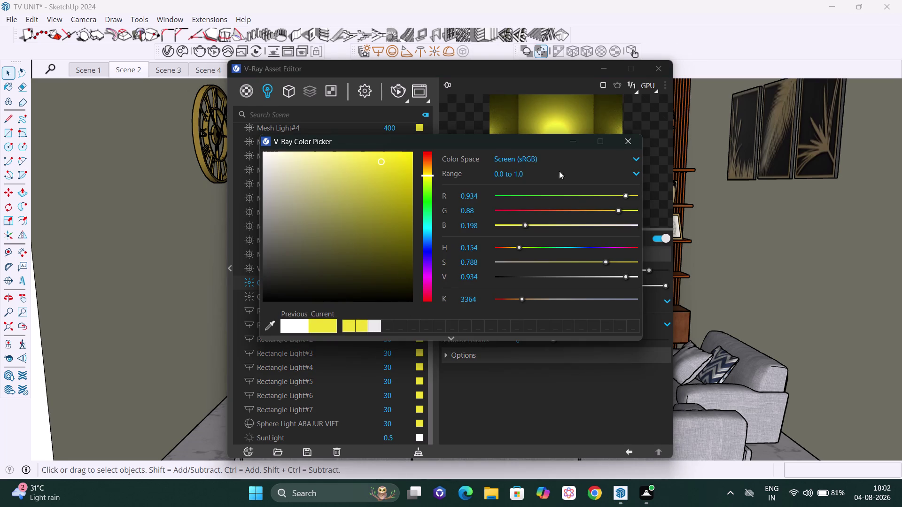
click(636, 140)
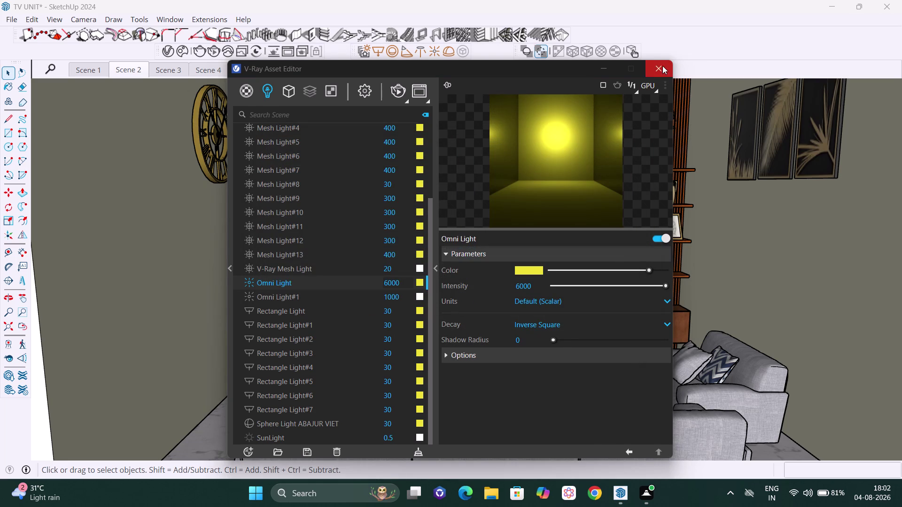
click(396, 93)
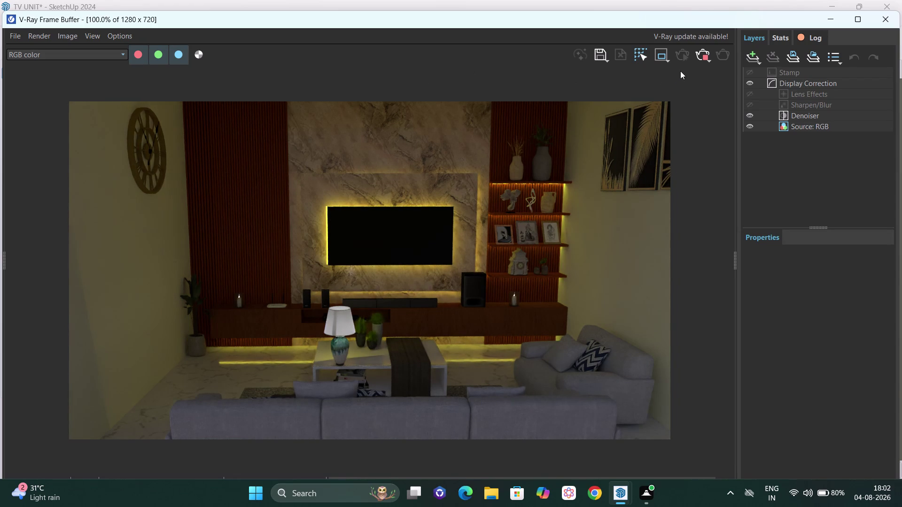
click(698, 53)
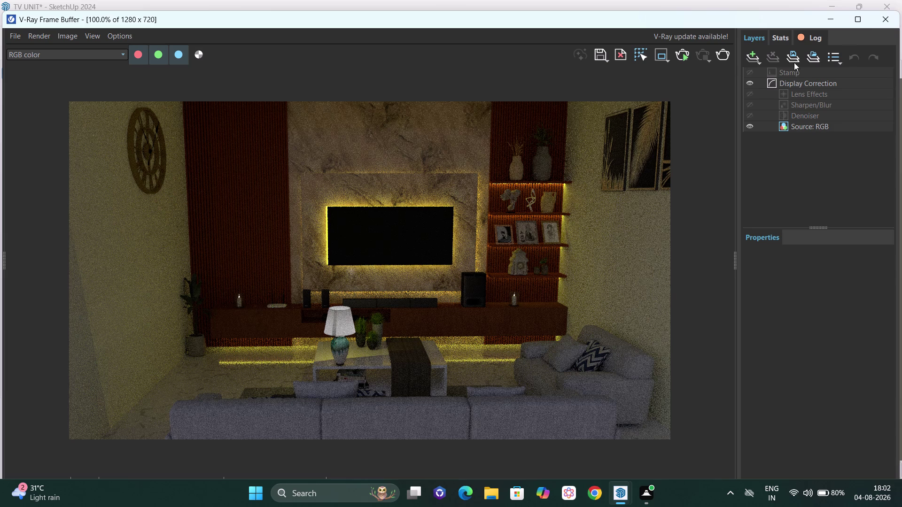
Set Omni Light#1's intensity to 6000 in the Asset Editor.
click(896, 15)
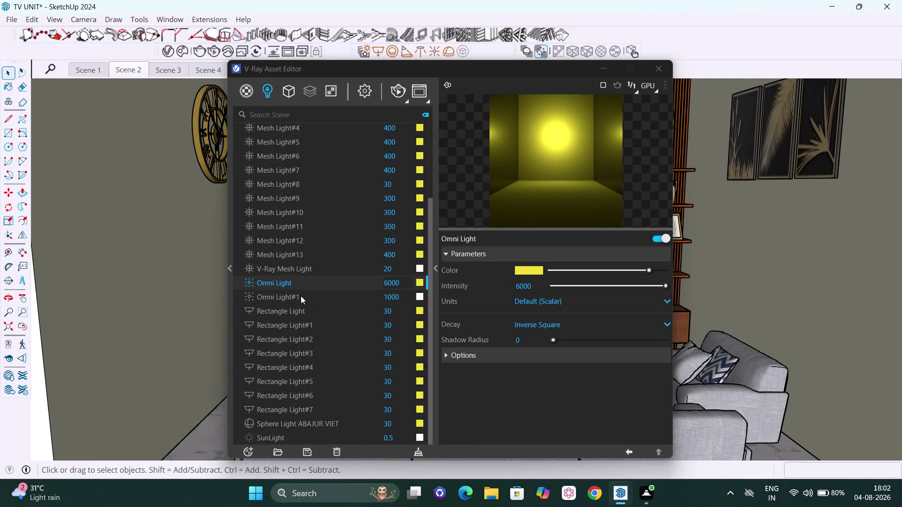
click(301, 296)
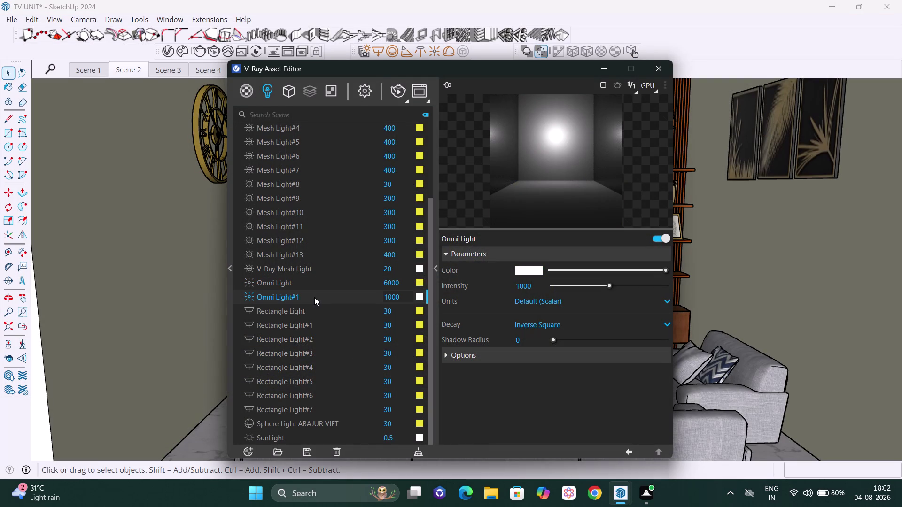
click(404, 292)
key(BackSpace)
key(BackSpace)
key(BackSpace)
text(6000)
key(Return)
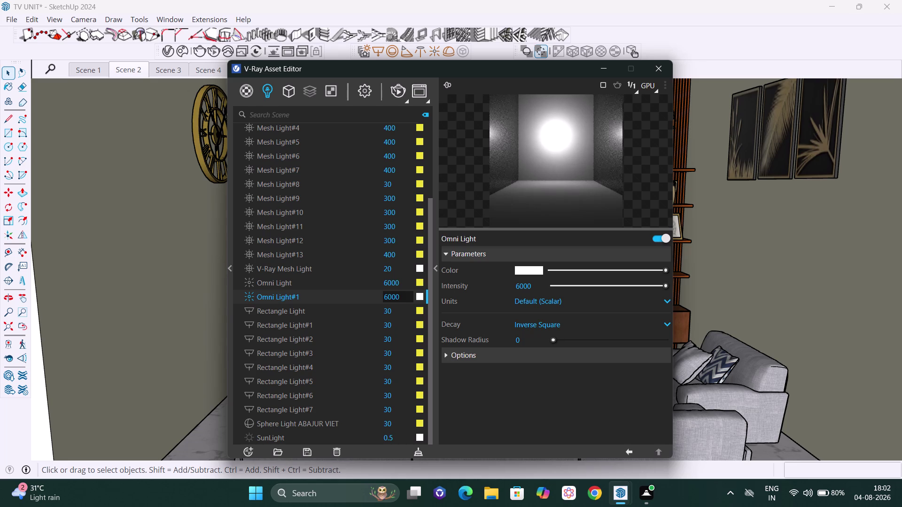
Change Omni Light#1's colour to warm yellow and stop the running render.
click(419, 297)
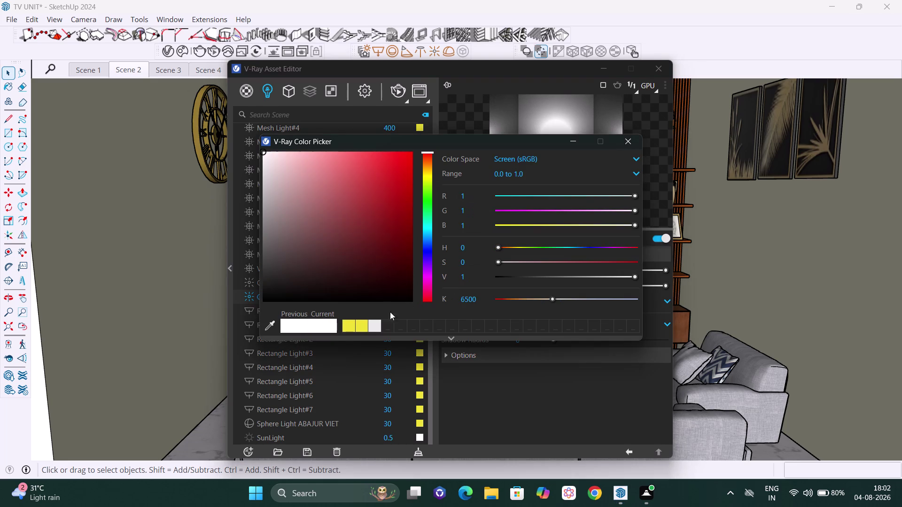
click(366, 323)
click(628, 139)
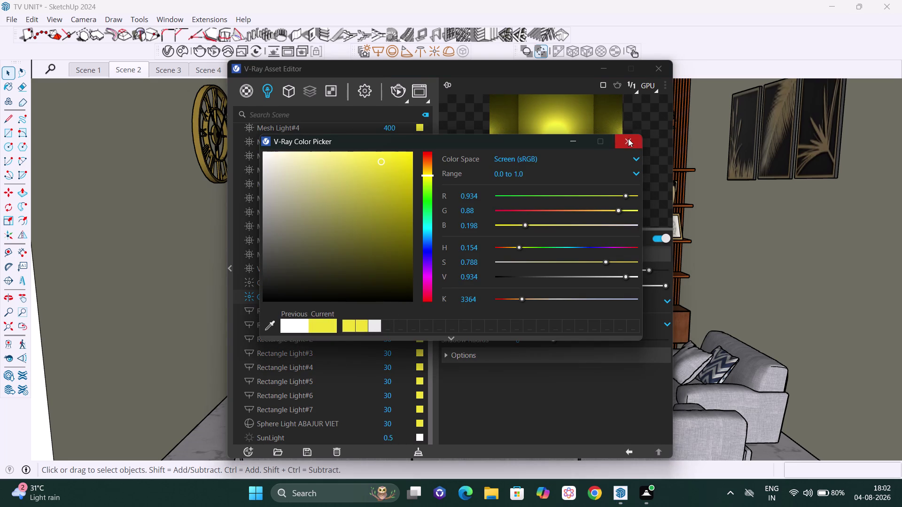
click(401, 90)
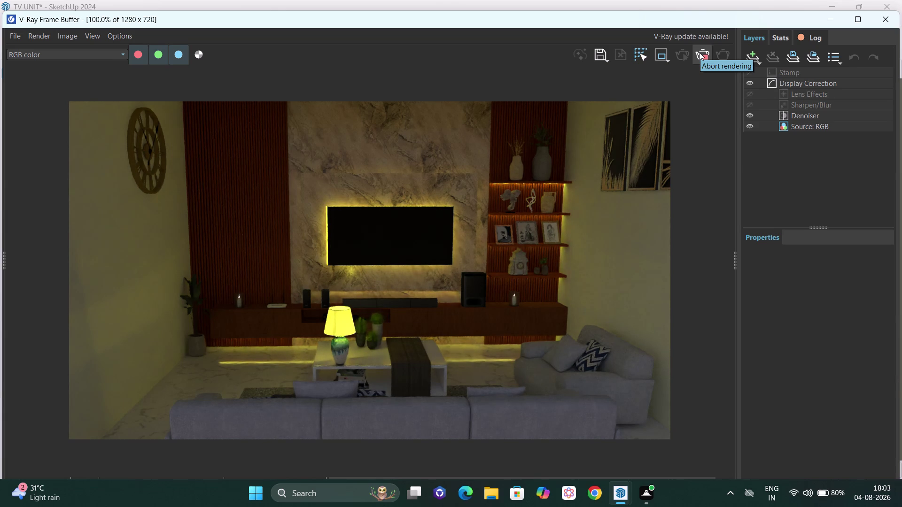
click(699, 52)
Lower Omni Light#1's intensity from 6000 to 4000.
click(885, 12)
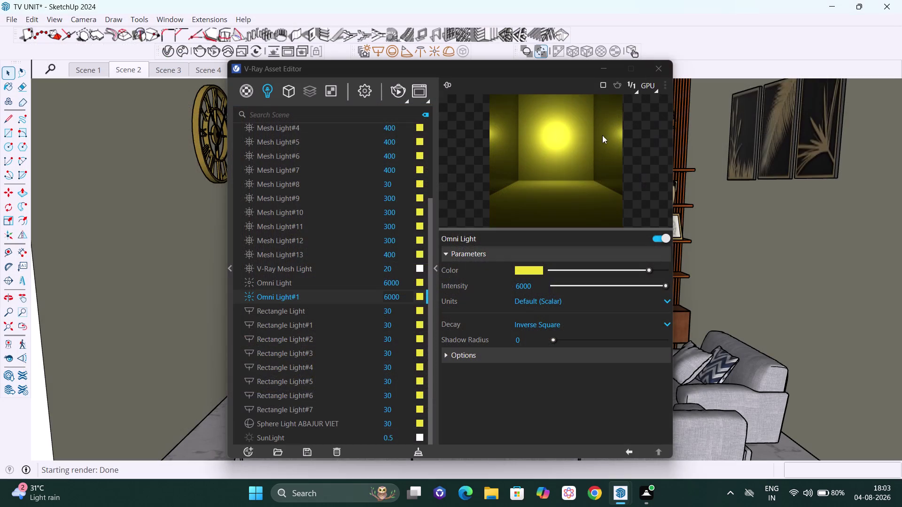
click(411, 300)
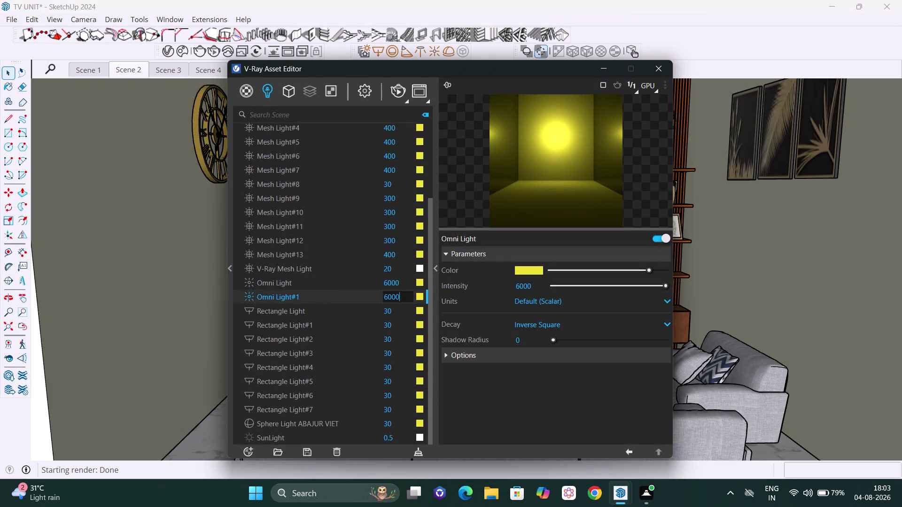
key(BackSpace)
key(BackSpace)
key(BackSpace)
text(400)
text(0)
key(Return)
Render the room with the dimmer light, then close the Frame Buffer.
click(397, 92)
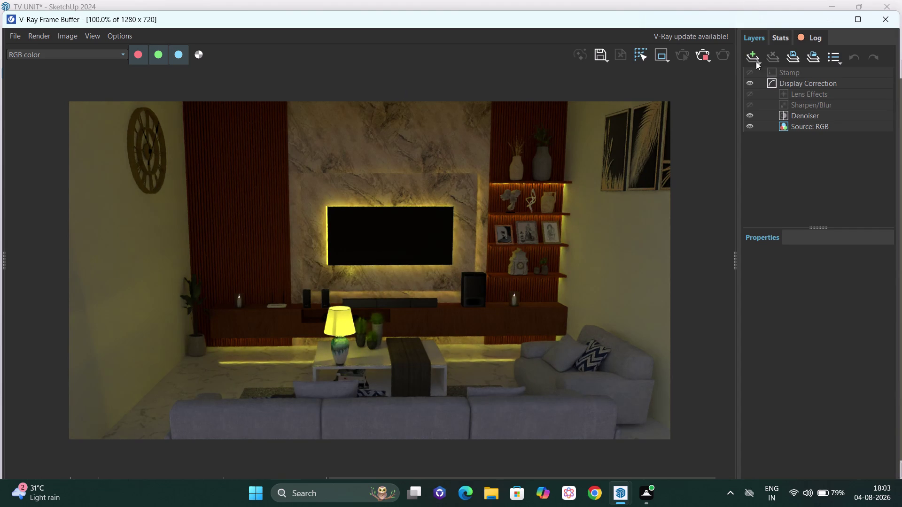
click(702, 52)
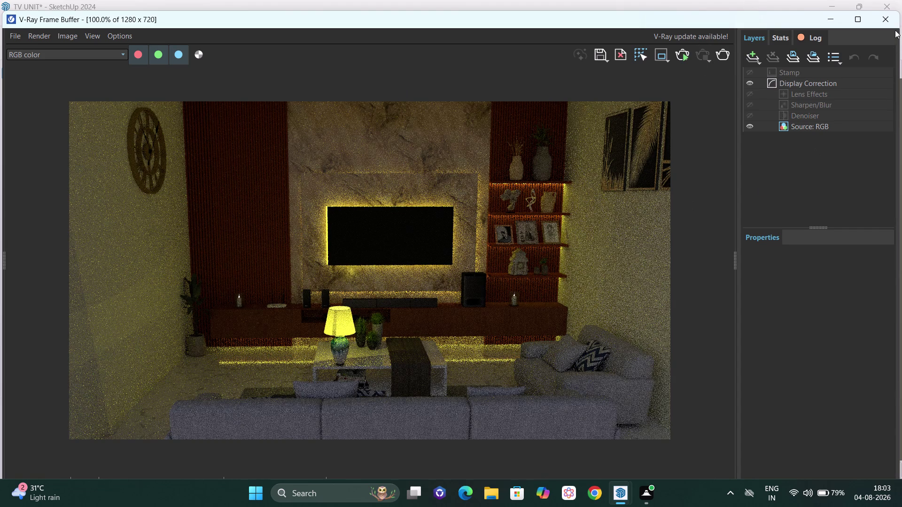
click(886, 22)
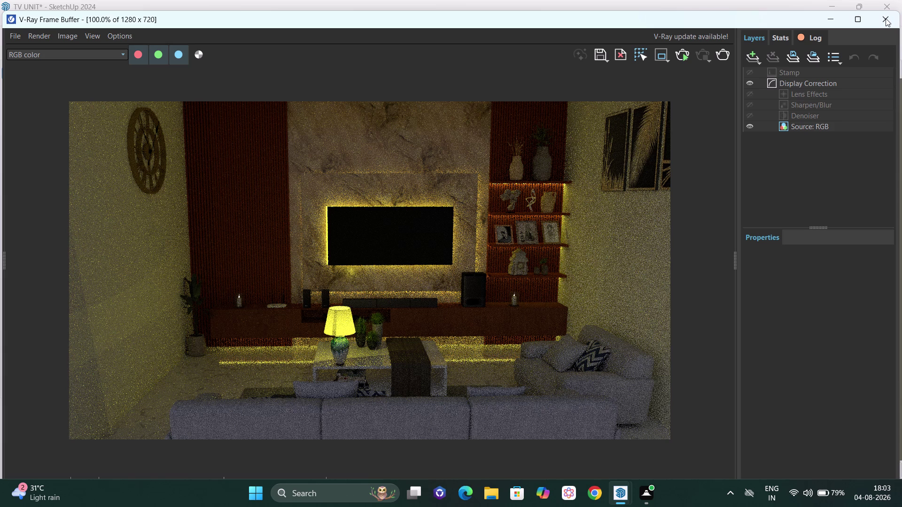
click(885, 18)
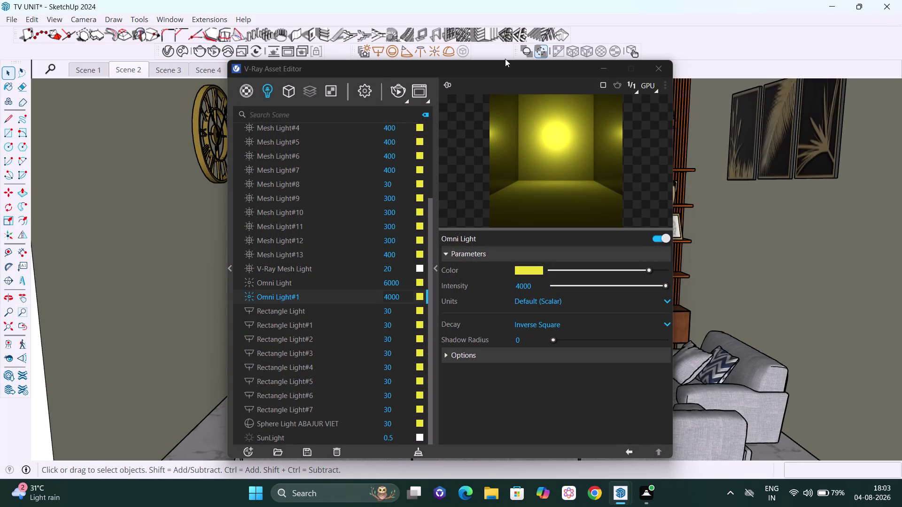
drag(510, 65, 524, 38)
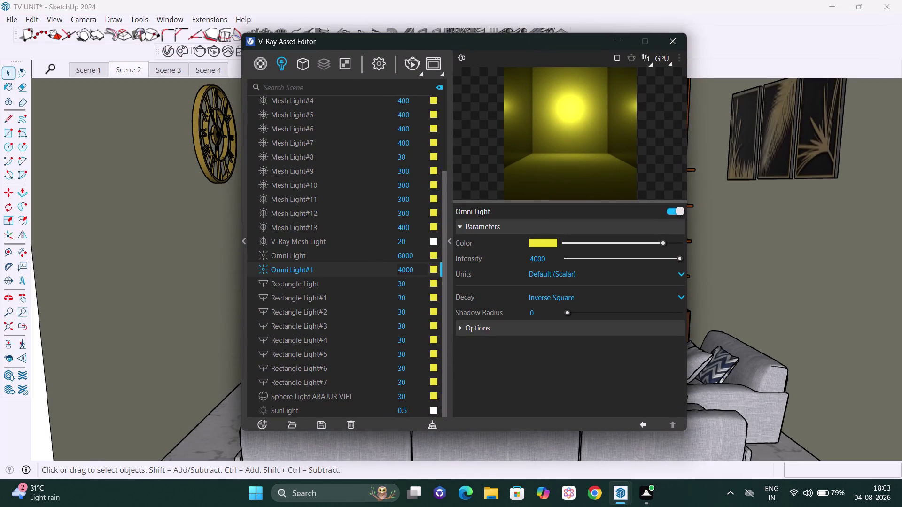
Scroll down the Asset Editor light list to reach SunLight.
scroll(up, 3)
scroll(down, 3)
scroll(down, 3)
scroll(up, 3)
scroll(down, 3)
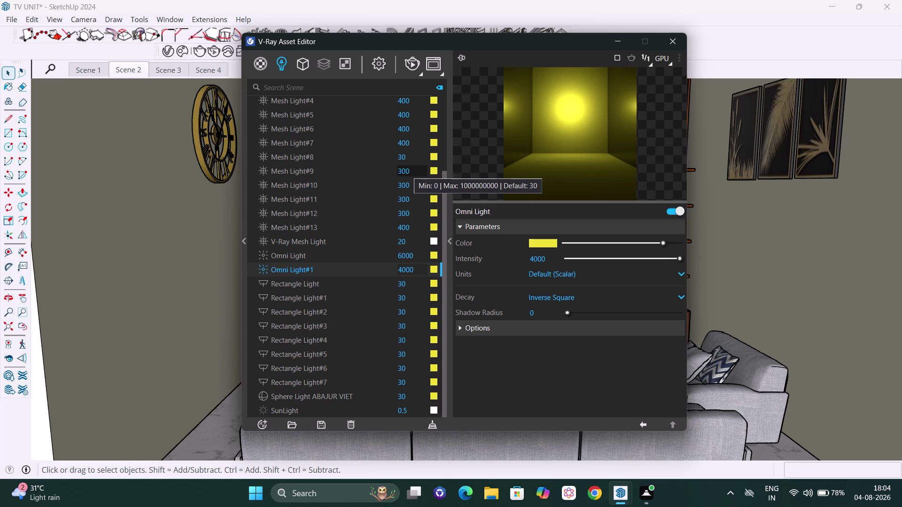
scroll(down, 3)
scroll(down, 3)
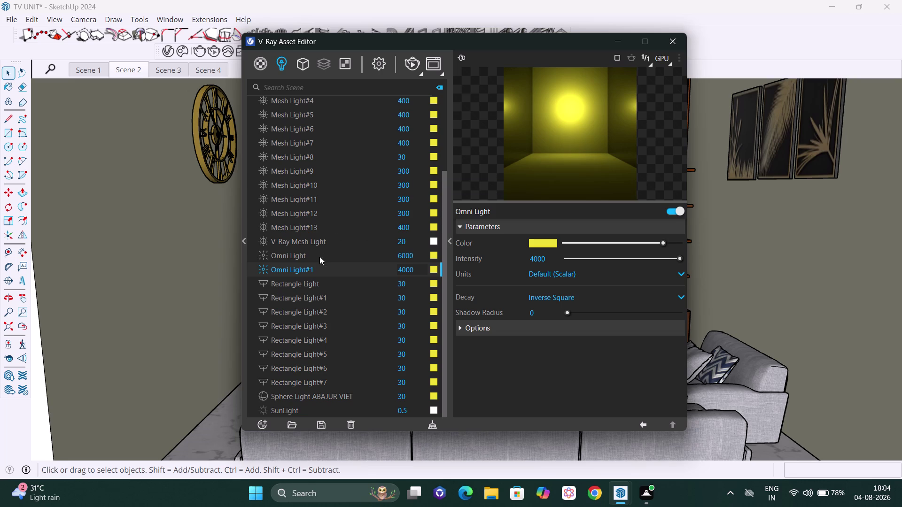
scroll(down, 3)
scroll(down, 3)
scroll(down, 3)
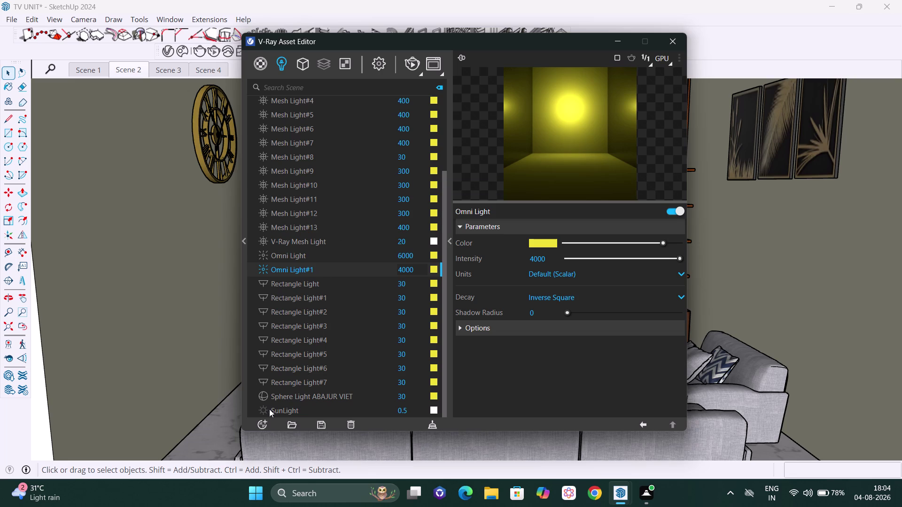
Select SunLight, switch it on, and render the scene.
click(262, 407)
click(310, 398)
click(287, 409)
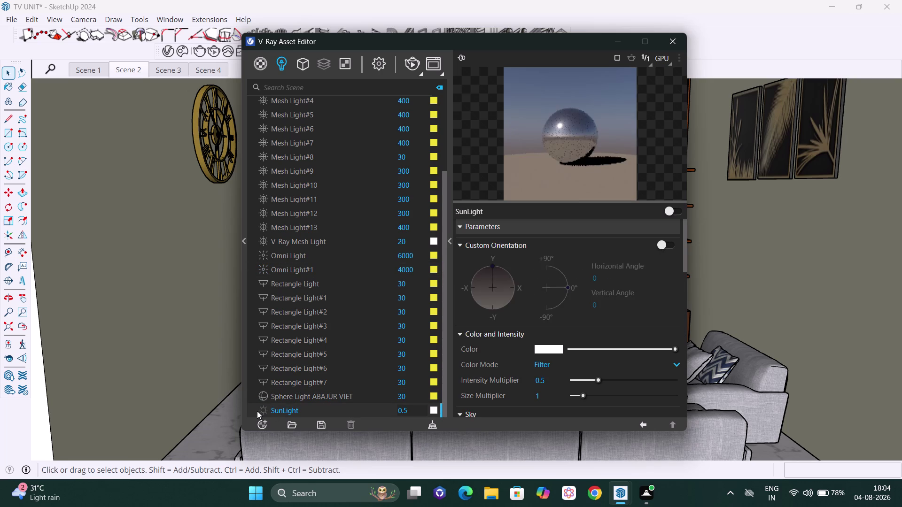
click(674, 210)
click(418, 61)
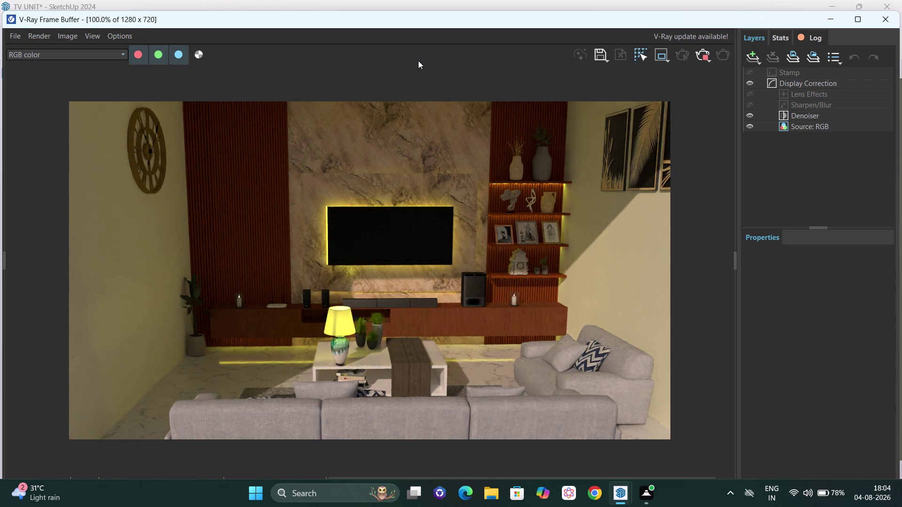
Zoom in and out on the sunlit render, then close the Frame Buffer.
scroll(up, 3)
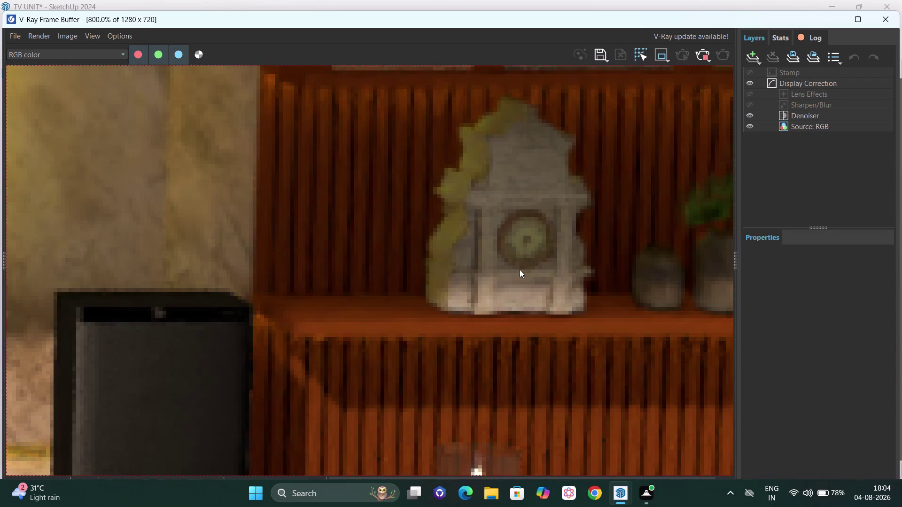
scroll(down, 3)
scroll(down, 3)
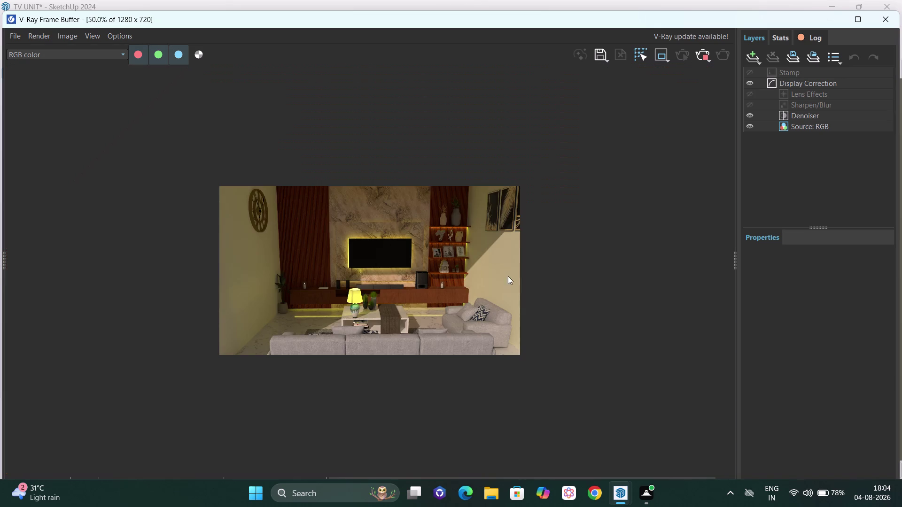
scroll(up, 3)
scroll(down, 3)
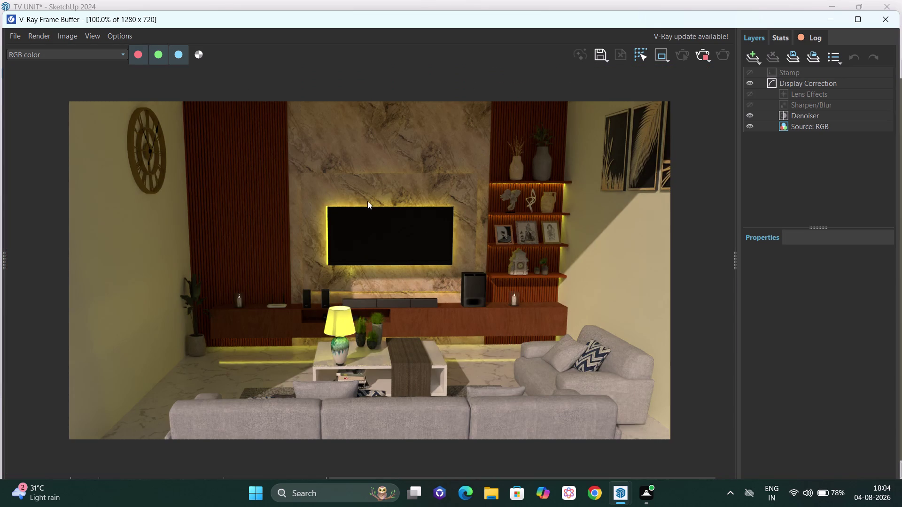
click(701, 56)
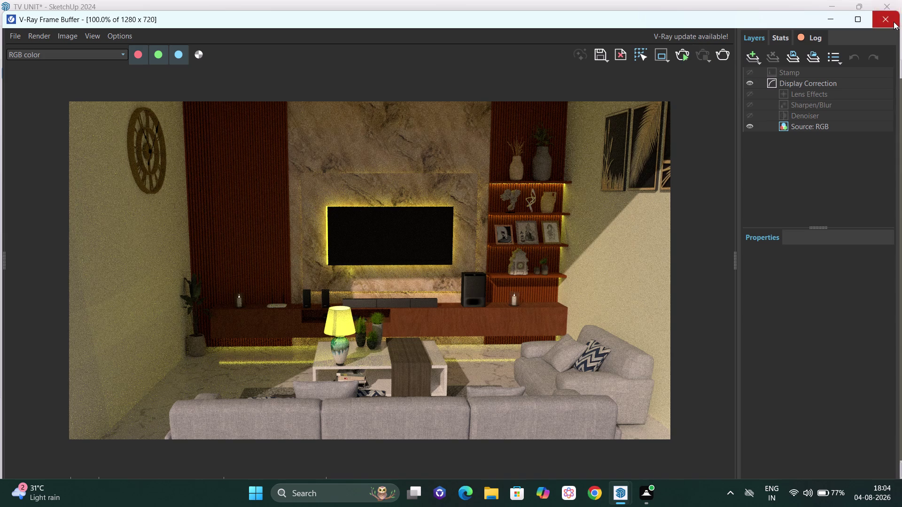
click(893, 22)
scroll(down, 3)
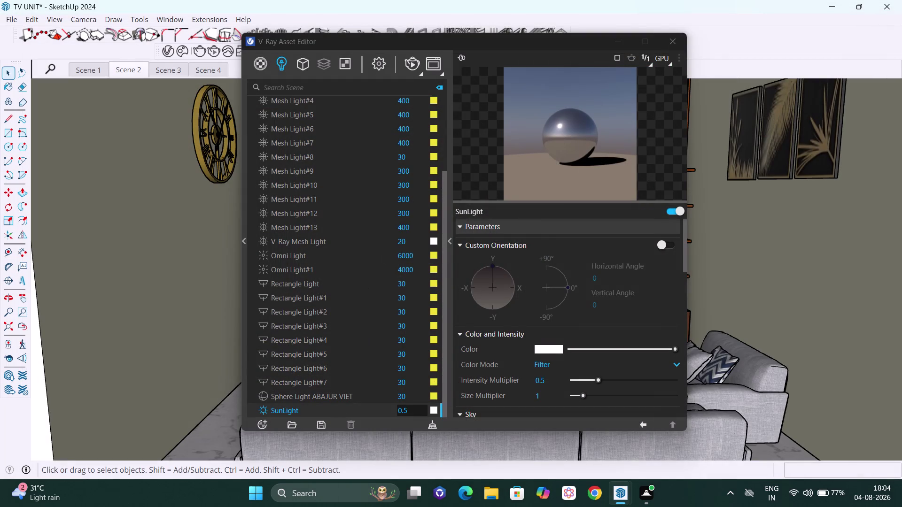
Set the SunLight intensity to 0.1 and render the scene.
click(411, 409)
key(BackSpace)
key(1)
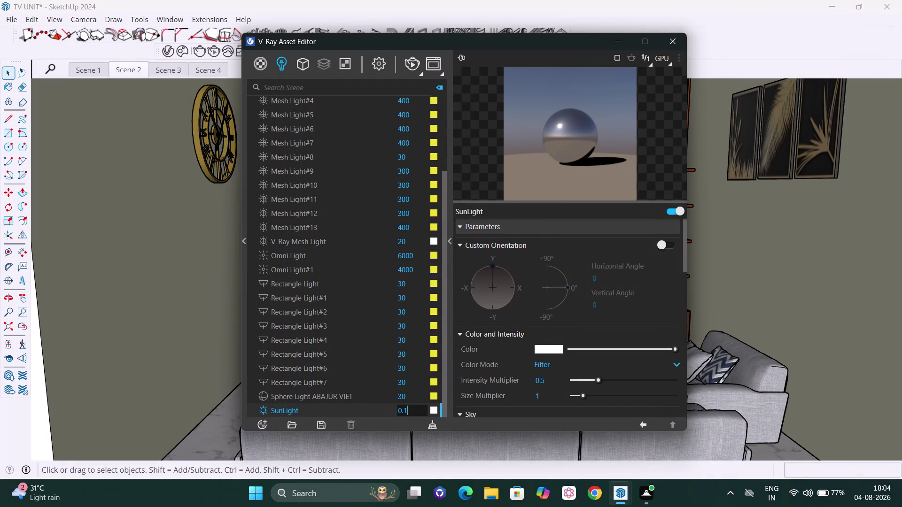
key(Return)
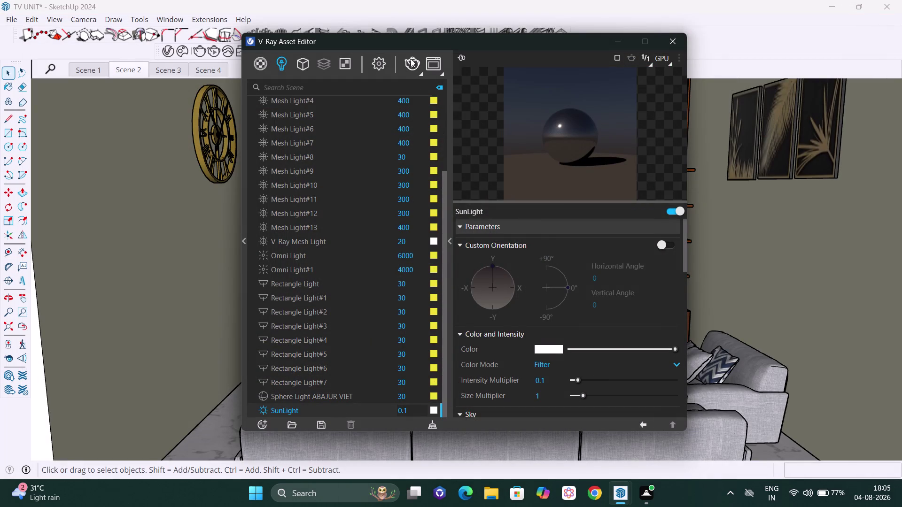
click(411, 58)
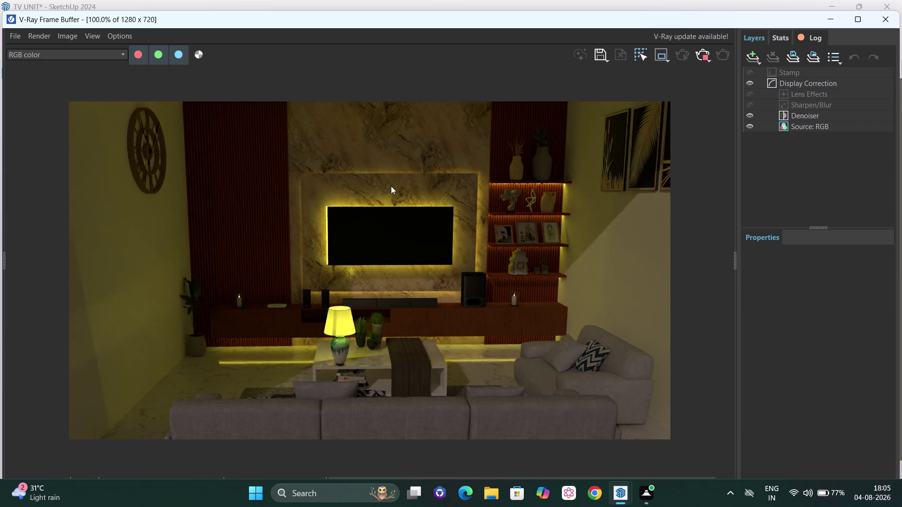
Close the render window and move the Asset Editor to the right.
click(705, 59)
click(901, 21)
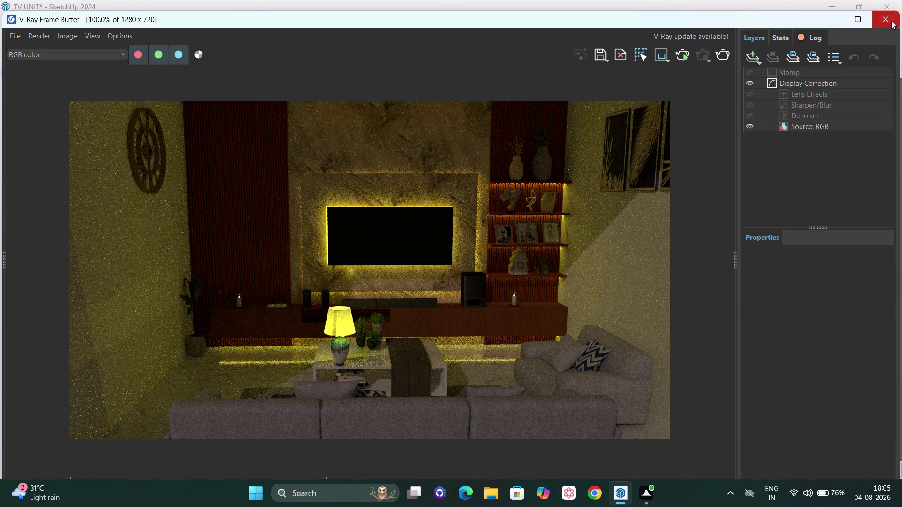
click(891, 21)
drag(565, 40, 668, 47)
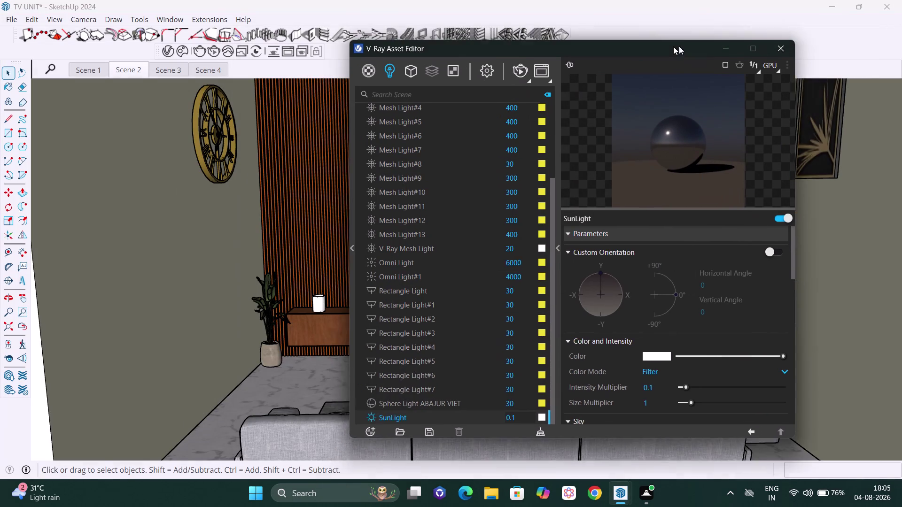
drag(668, 47, 728, 41)
click(130, 67)
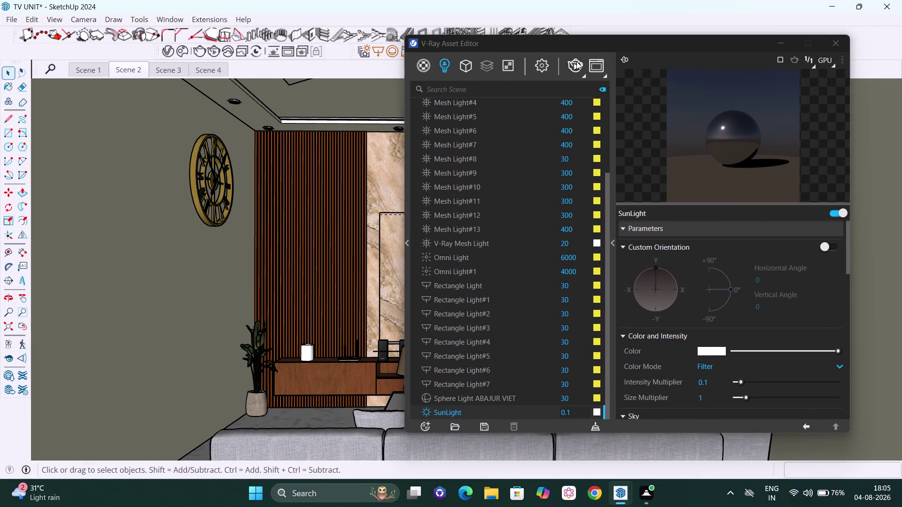
Render the scene again and move the Frame Buffer higher on screen.
click(576, 62)
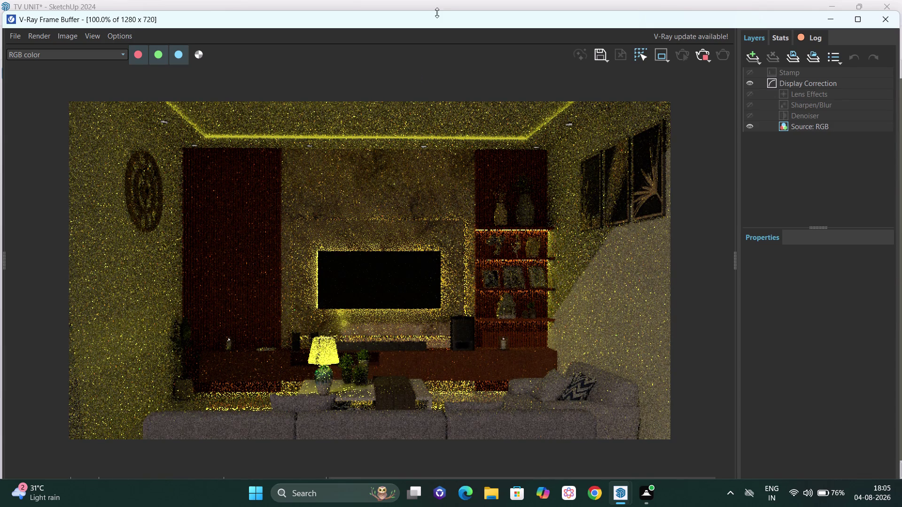
drag(444, 21, 443, 15)
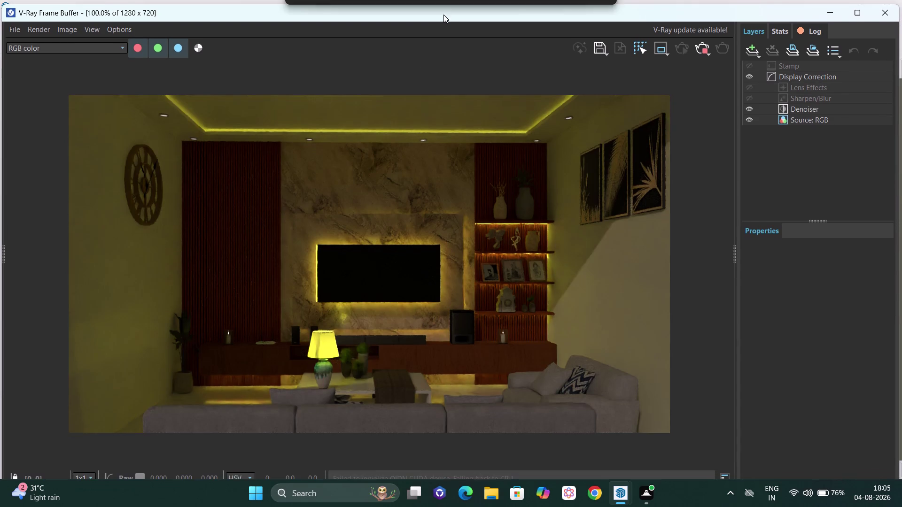
drag(443, 14, 443, 13)
drag(447, 19, 448, 11)
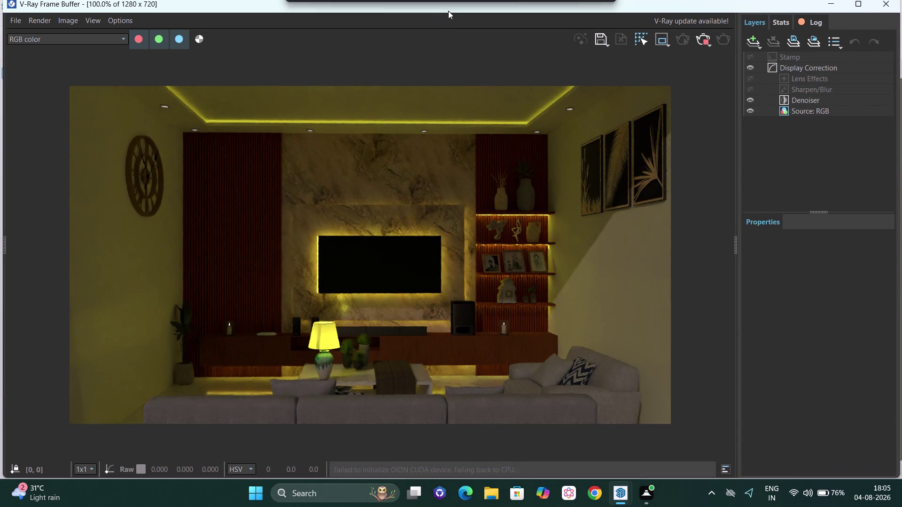
drag(448, 12, 448, 10)
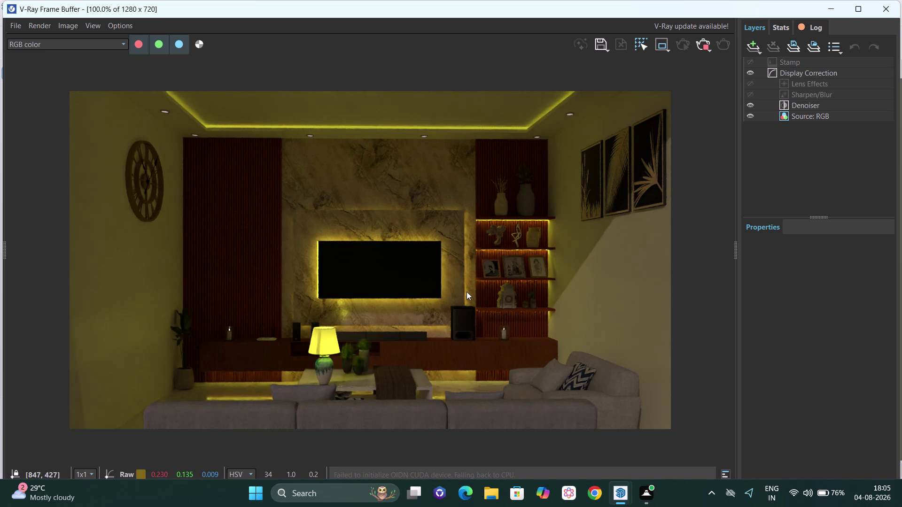
scroll(up, 3)
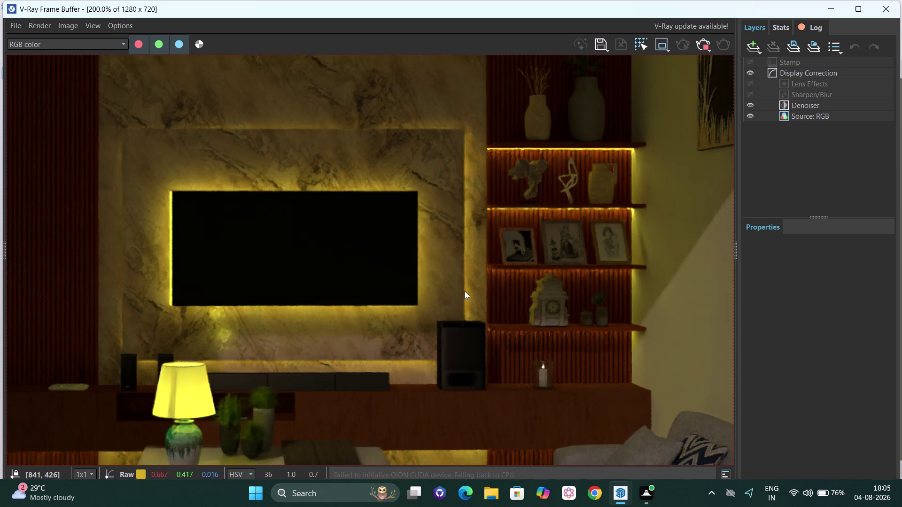
scroll(down, 3)
scroll(up, 3)
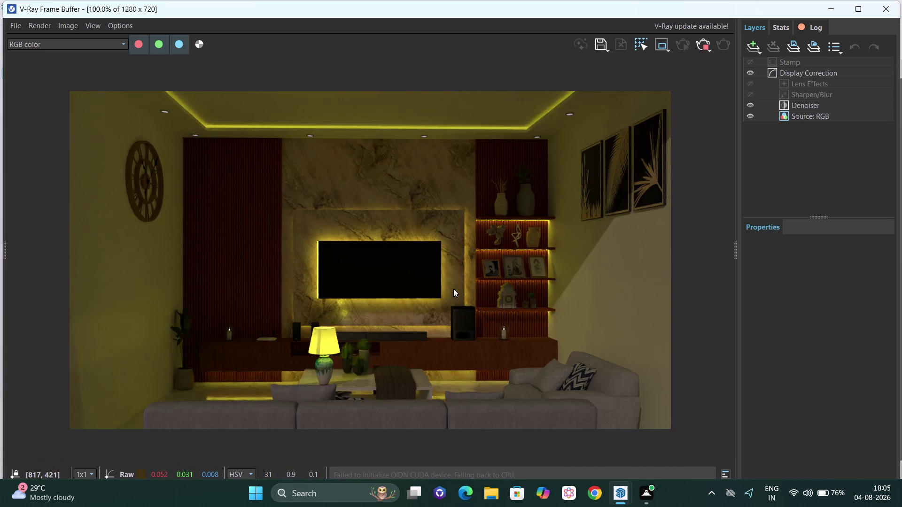
scroll(down, 3)
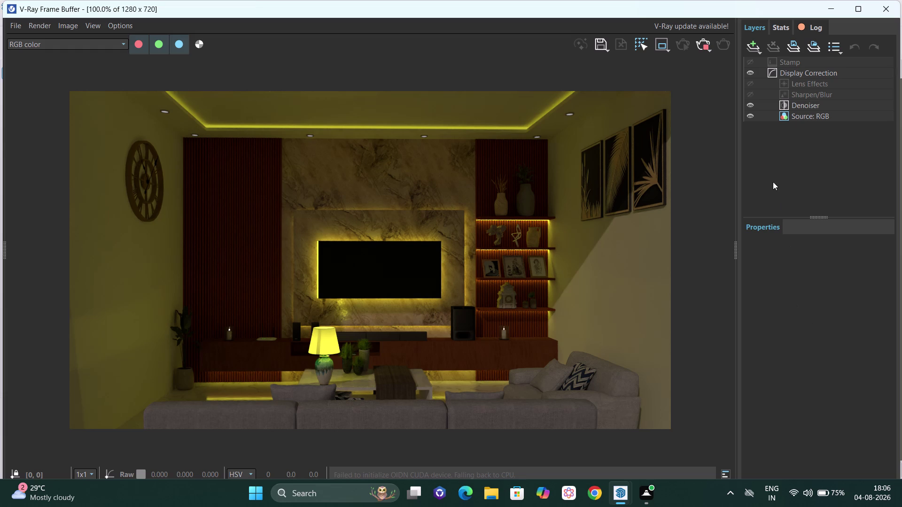
Stop the finished render and close the Frame Buffer.
click(706, 45)
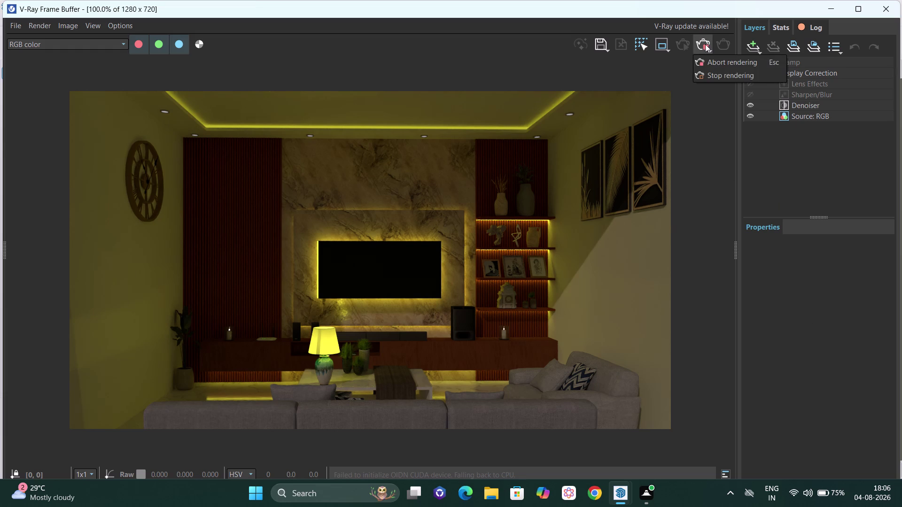
click(729, 75)
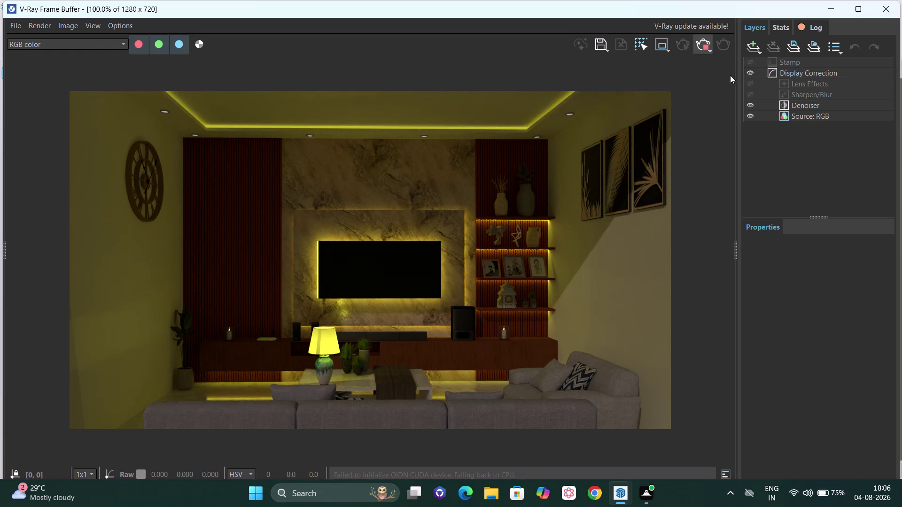
click(883, 2)
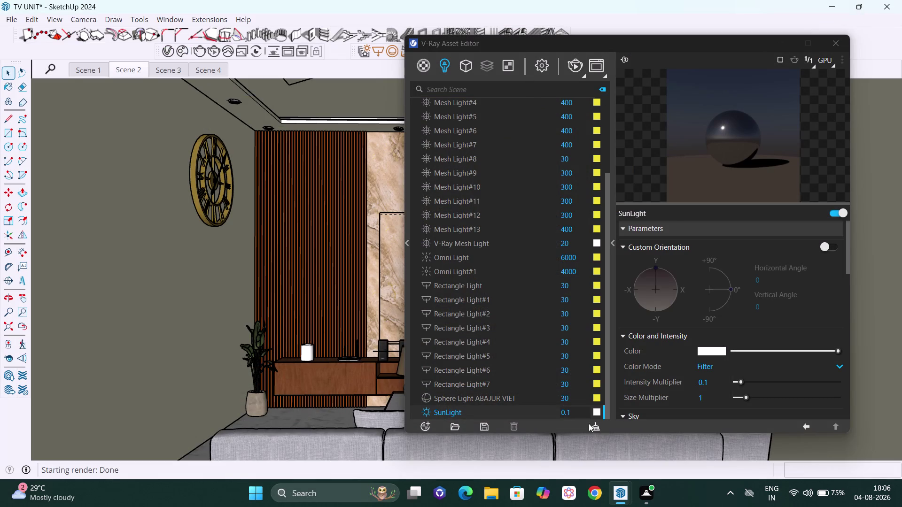
Raise SunLight intensity to 0.3, render, then end and close the render.
click(579, 412)
key(BackSpace)
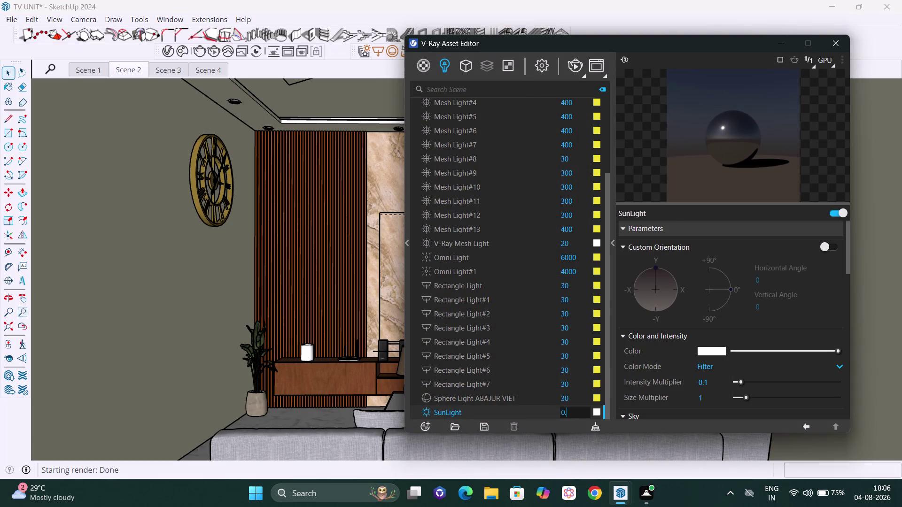
key(3)
key(Return)
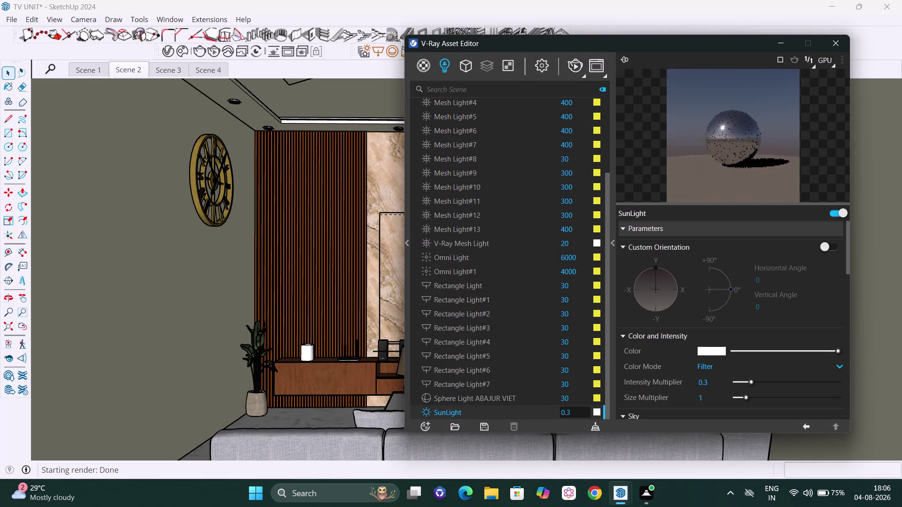
click(575, 63)
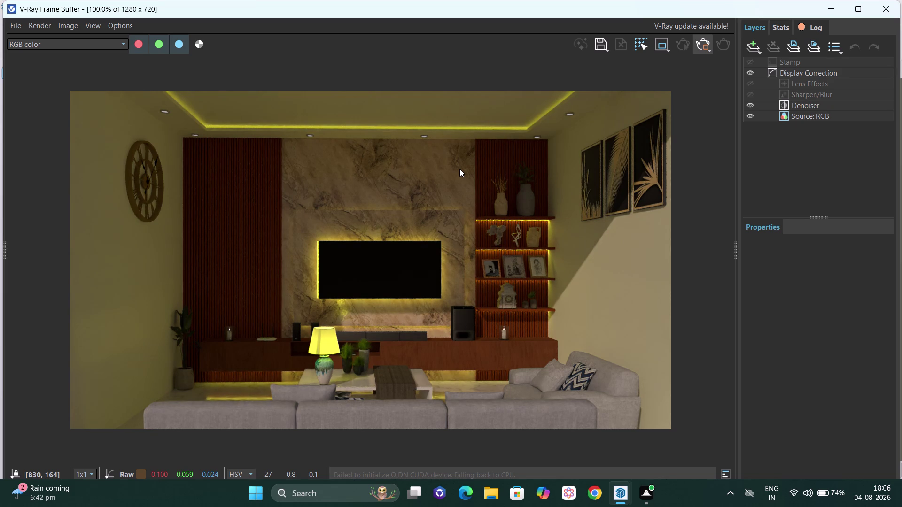
click(706, 46)
click(879, 10)
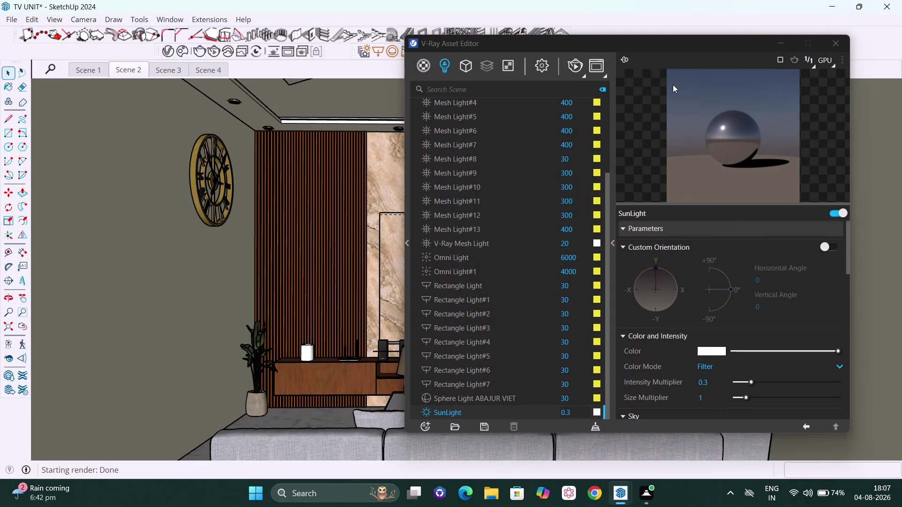
Switch to Scene 3, render it, stop the render, and close the Frame Buffer.
click(166, 72)
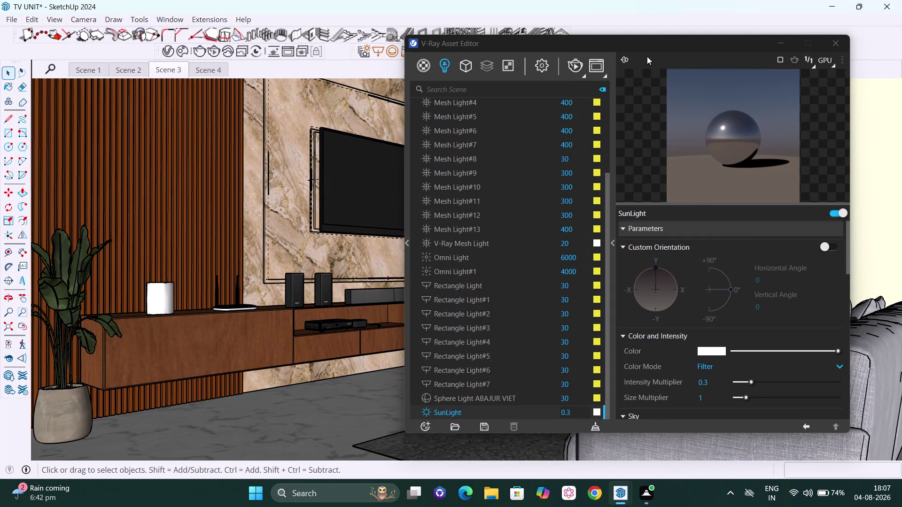
click(577, 66)
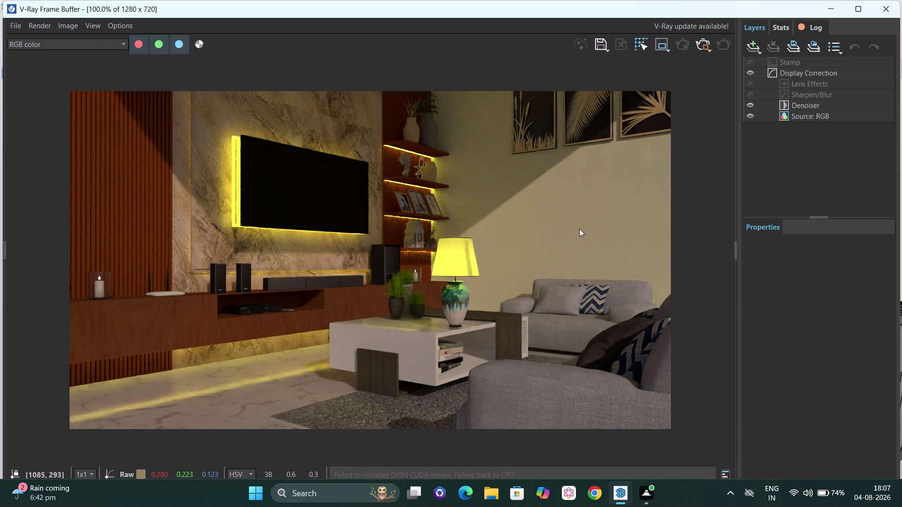
click(704, 44)
click(878, 9)
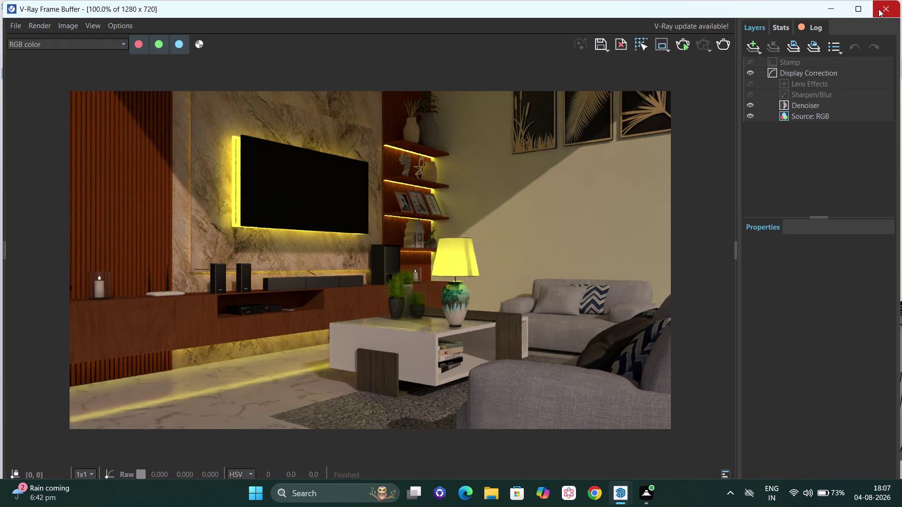
click(205, 65)
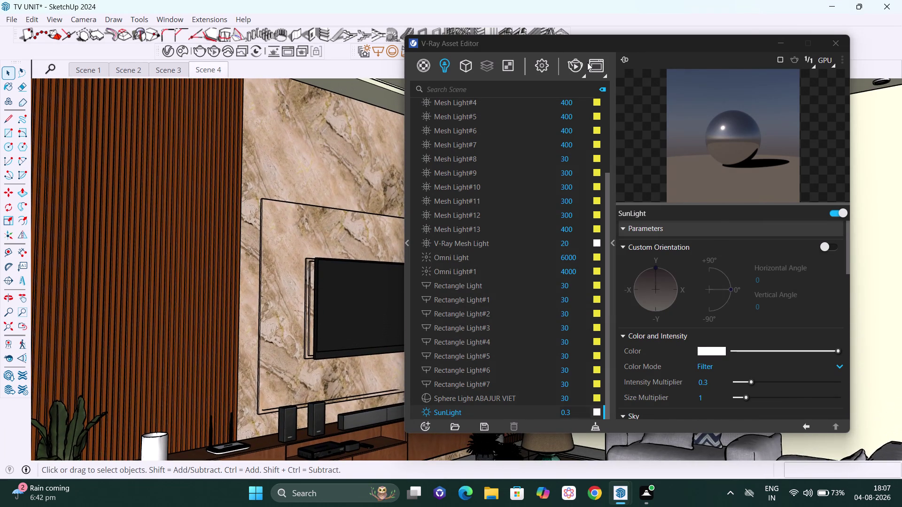
Render the Scene 4 view until finished and close the Frame Buffer.
click(575, 60)
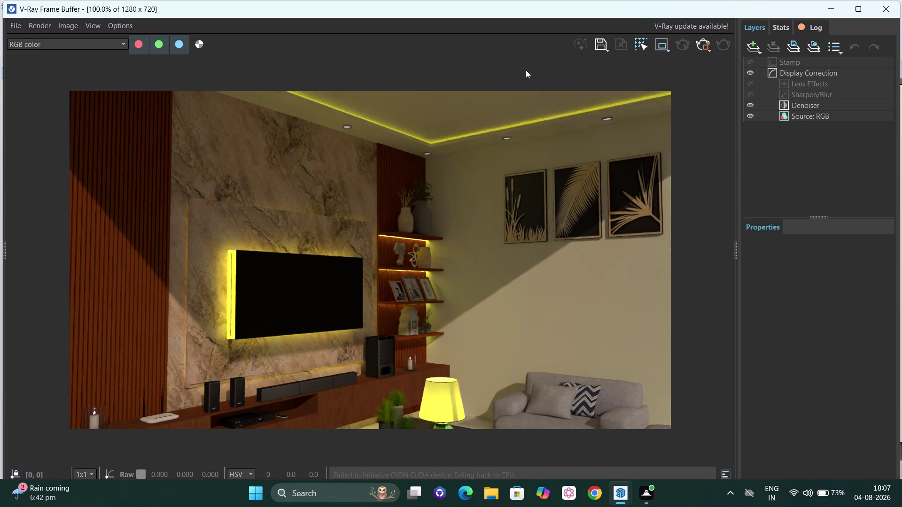
click(699, 41)
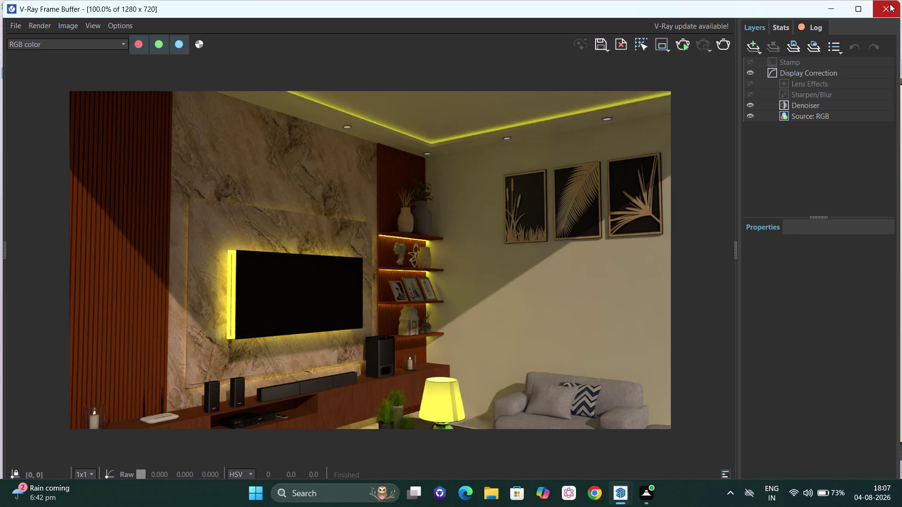
click(896, 15)
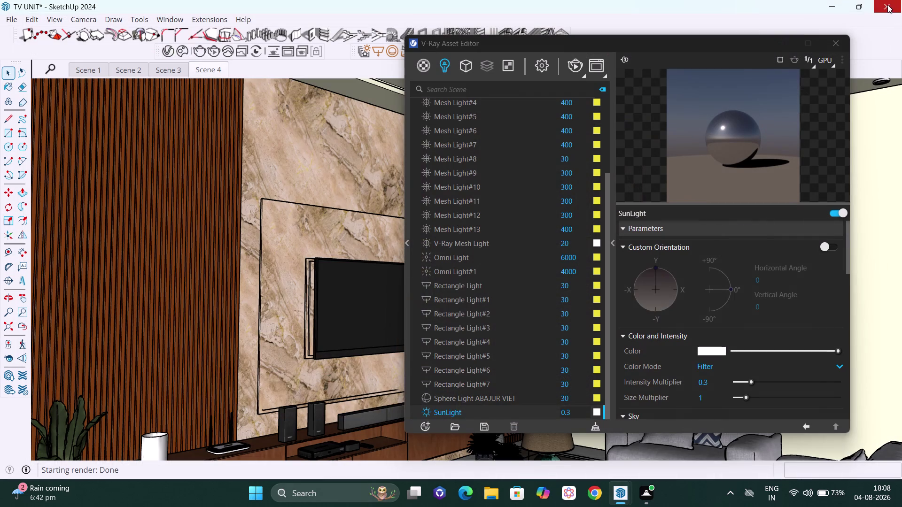
Close the V-Ray Asset Editor and zoom out to see the whole room.
click(837, 41)
scroll(down, 3)
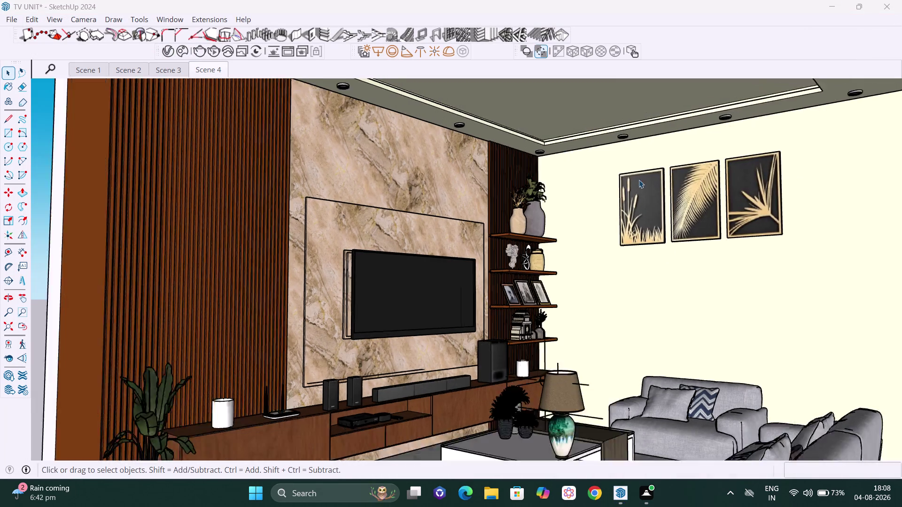
scroll(down, 3)
scroll(down, 3)
middle_drag(641, 221, 640, 249)
scroll(down, 3)
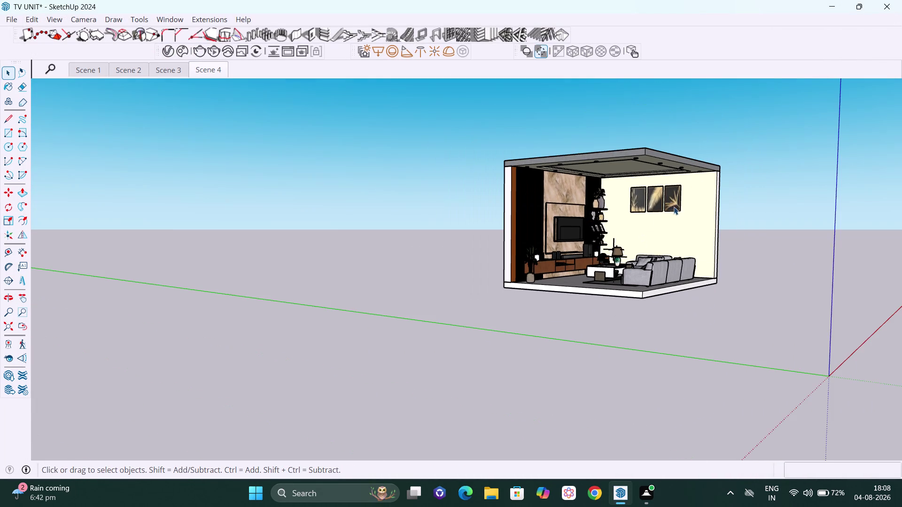
middle_drag(704, 310, 702, 338)
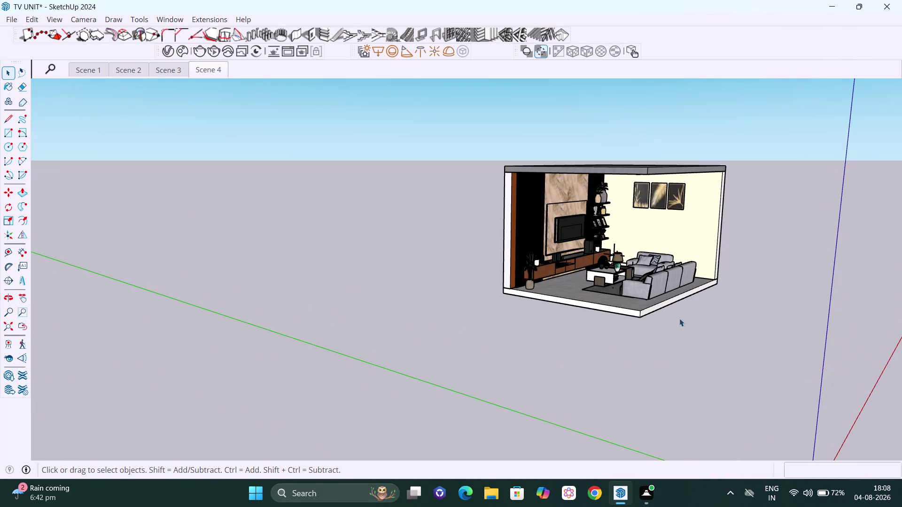
Position the camera outside the room with a 10' (120-inch) eye height.
click(8, 342)
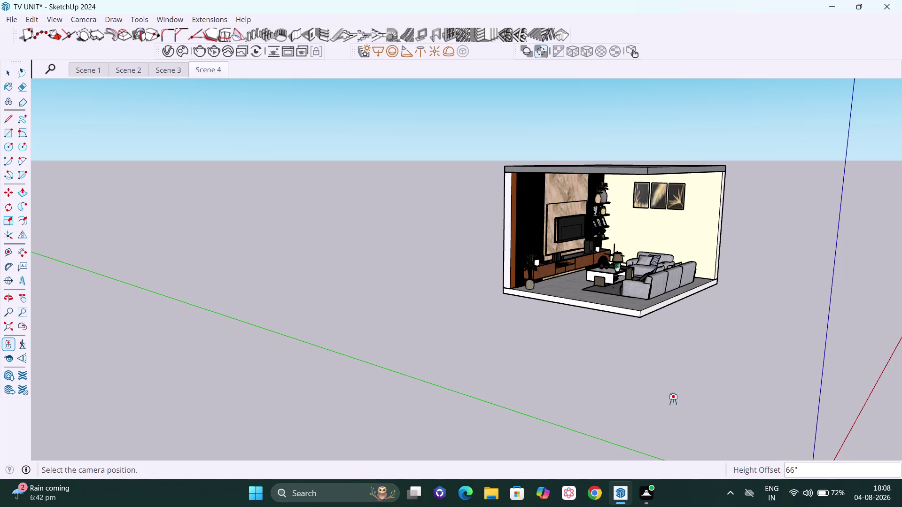
click(650, 419)
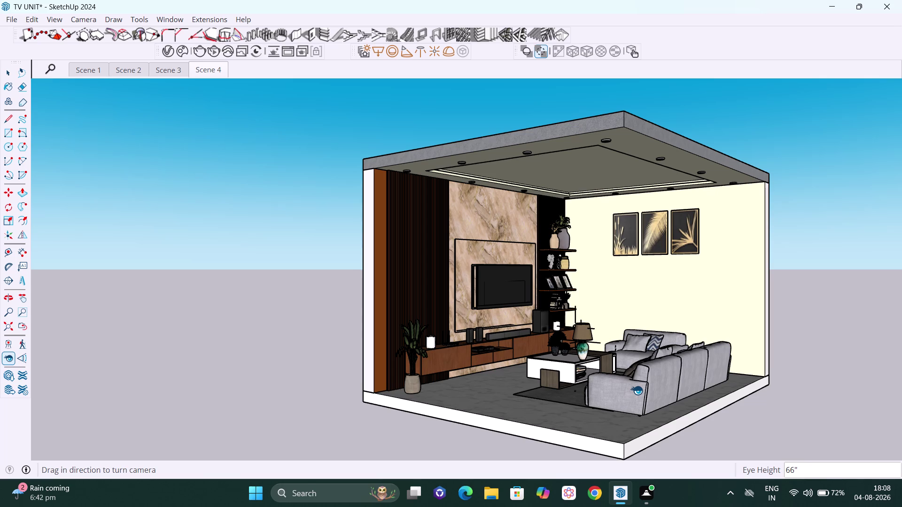
text(70)
key(apostrophe)
key(Return)
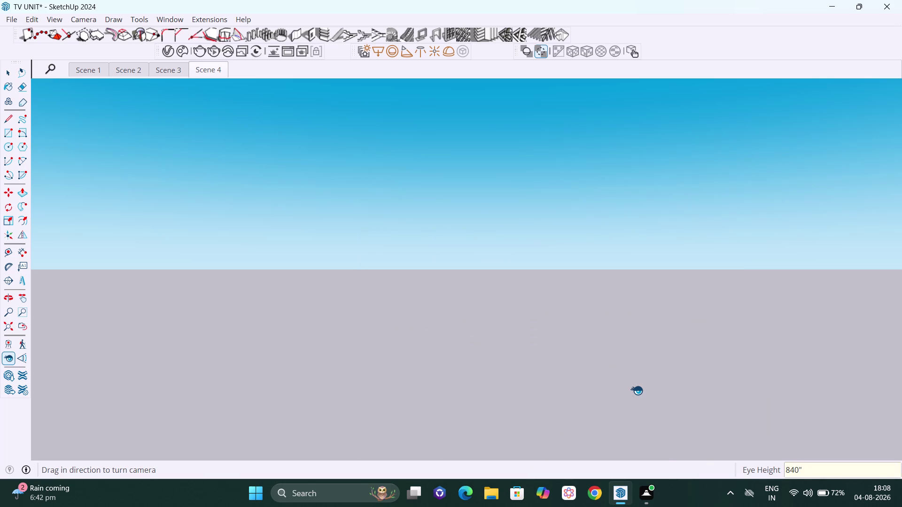
text(10)
key(apostrophe)
key(Return)
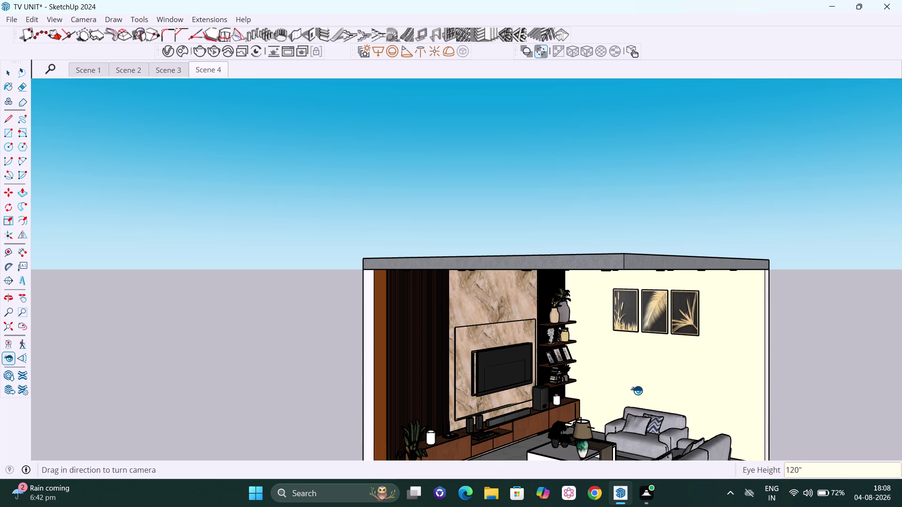
Look around to turn the camera back toward the room and frame it.
drag(637, 389, 635, 404)
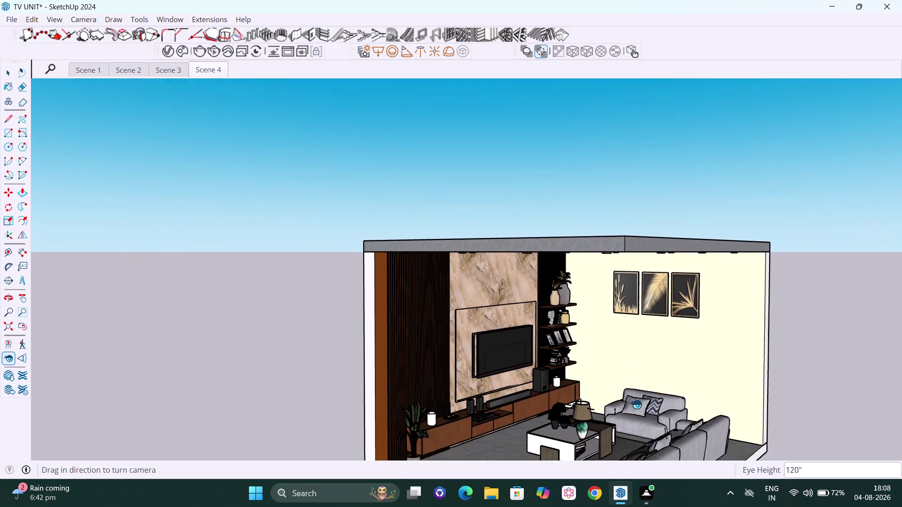
drag(635, 404, 635, 418)
drag(627, 396, 630, 432)
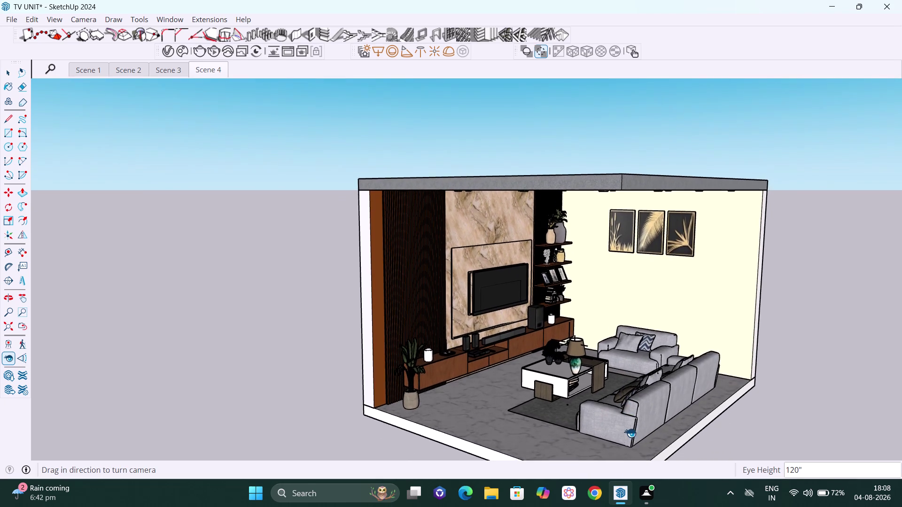
drag(630, 432, 630, 448)
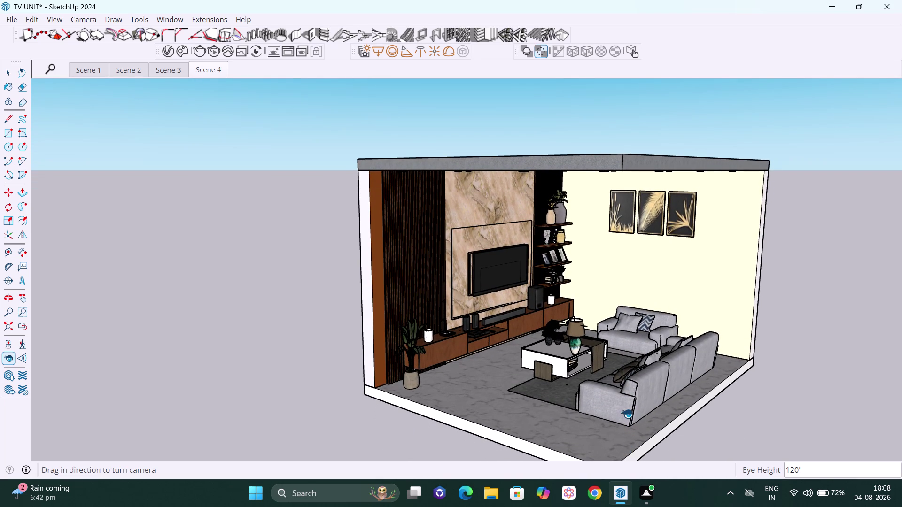
Orbit and zoom into the room toward an eye-level view of the TV wall.
scroll(up, 3)
scroll(up, 3)
scroll(up, 3)
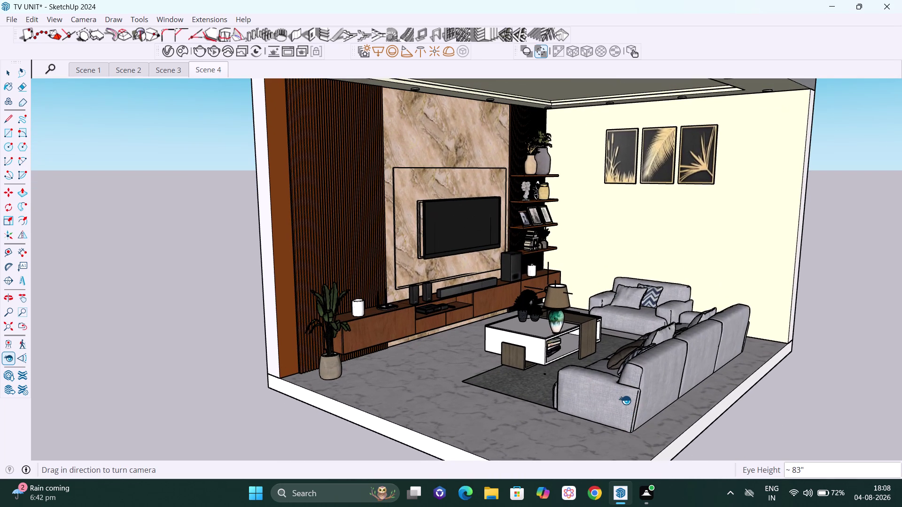
scroll(up, 3)
middle_drag(605, 258, 605, 250)
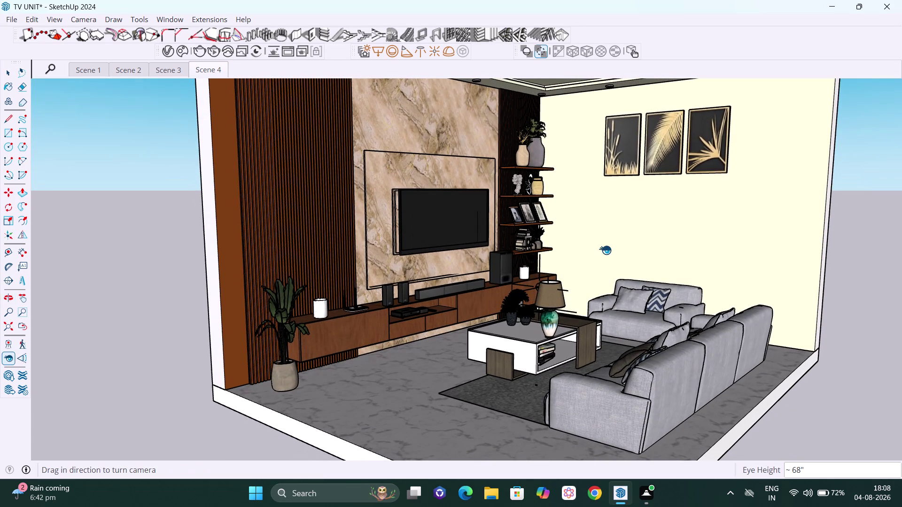
scroll(up, 3)
middle_drag(602, 241, 605, 219)
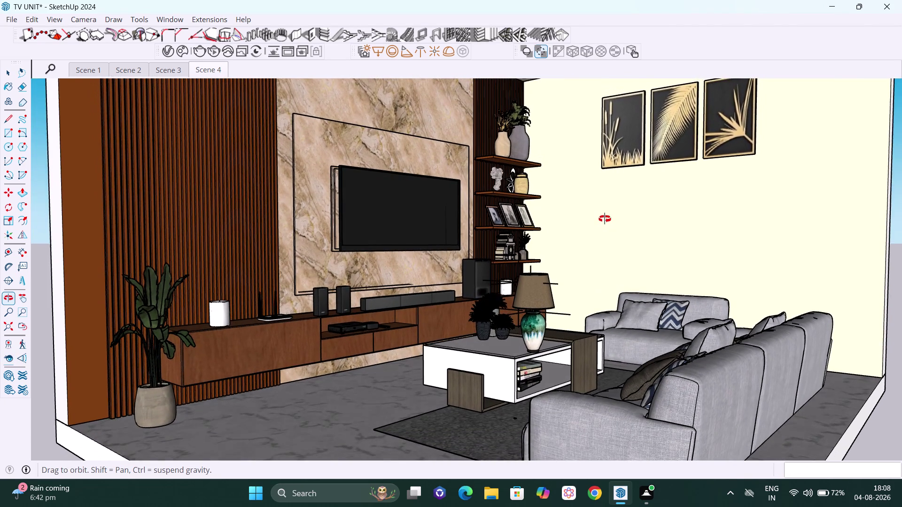
middle_drag(604, 219, 604, 218)
scroll(up, 3)
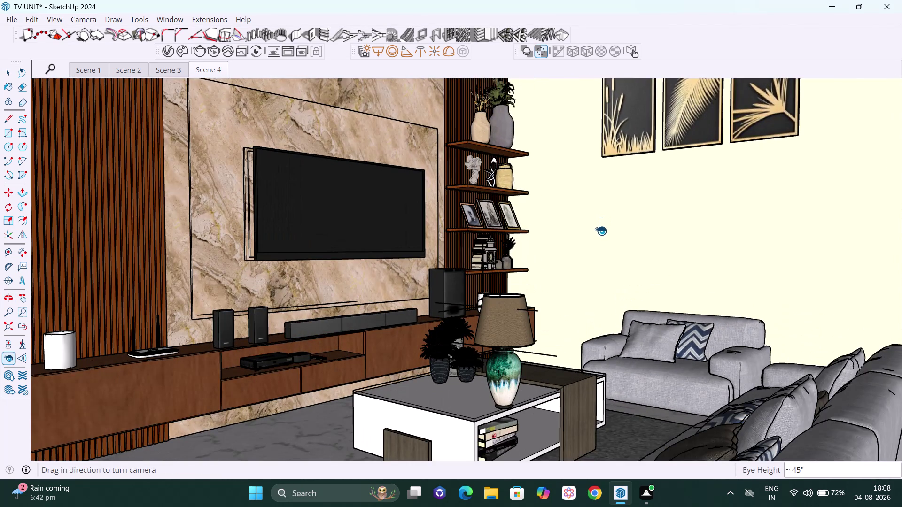
middle_drag(599, 230, 600, 208)
scroll(down, 3)
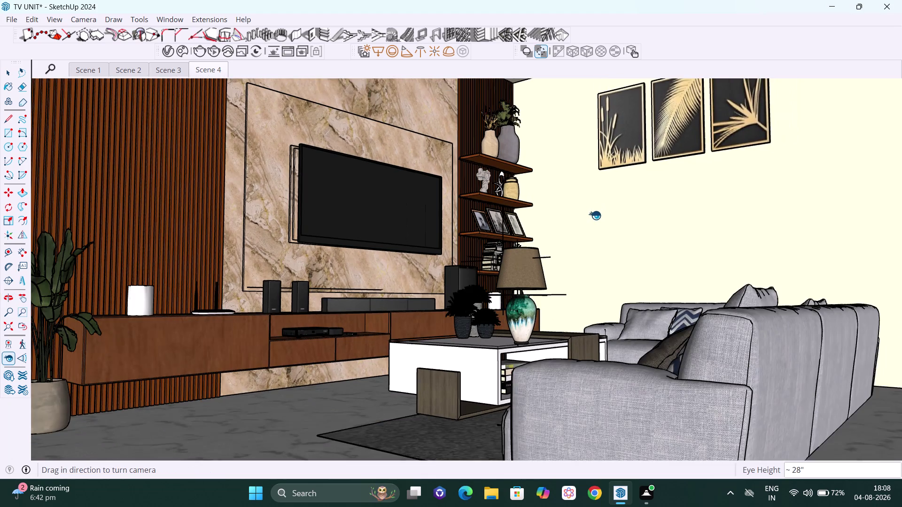
scroll(down, 3)
scroll(up, 3)
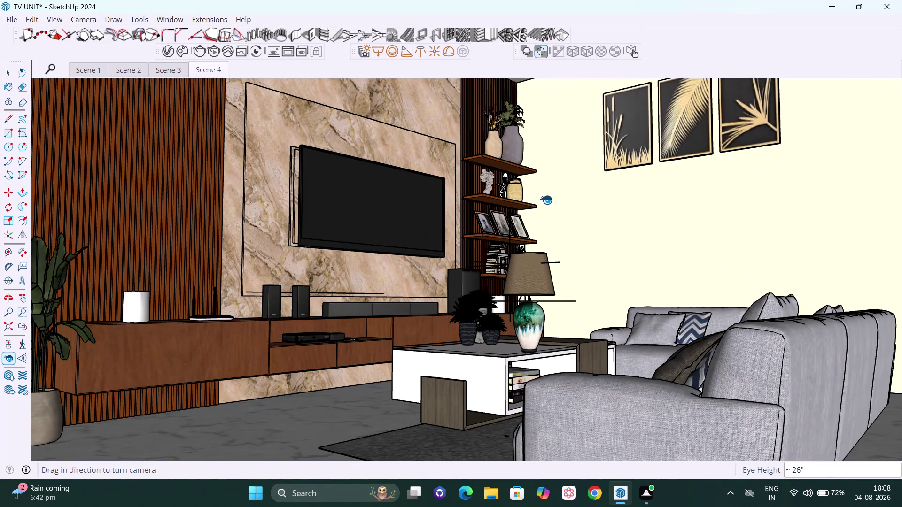
scroll(down, 3)
scroll(up, 3)
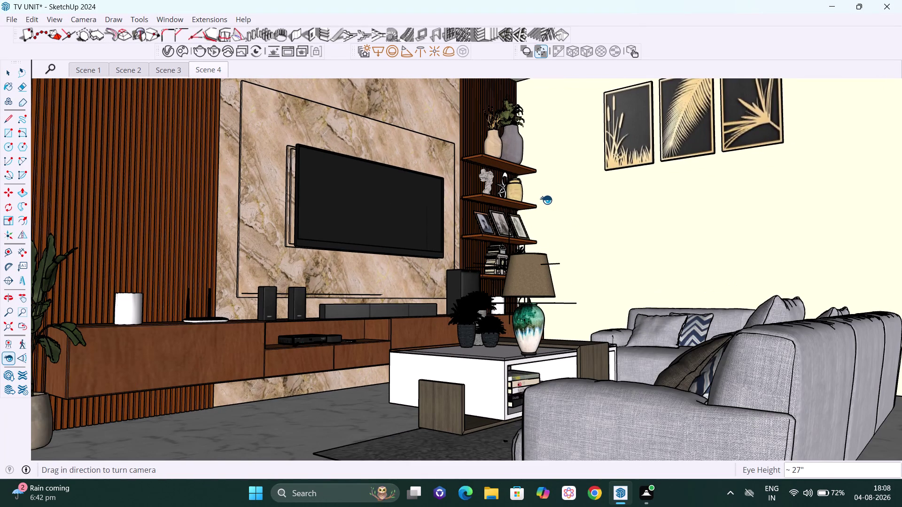
scroll(down, 3)
scroll(up, 3)
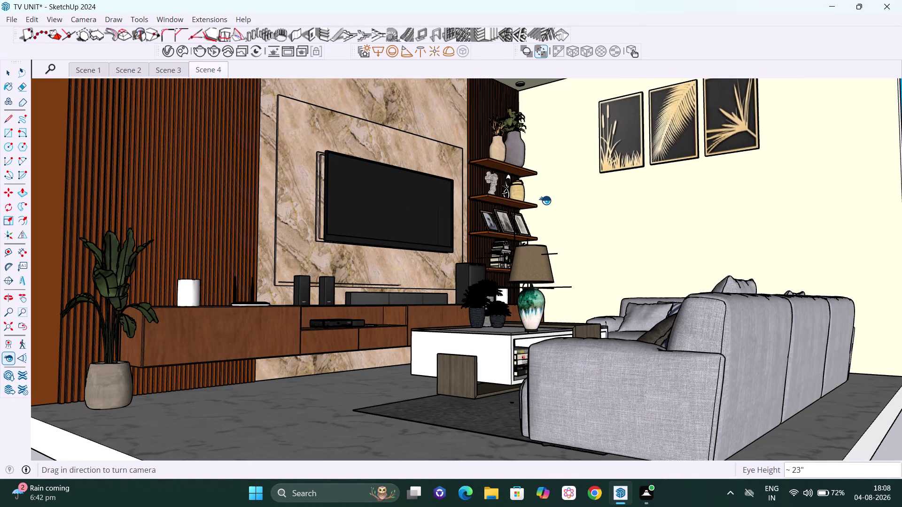
middle_click(545, 200)
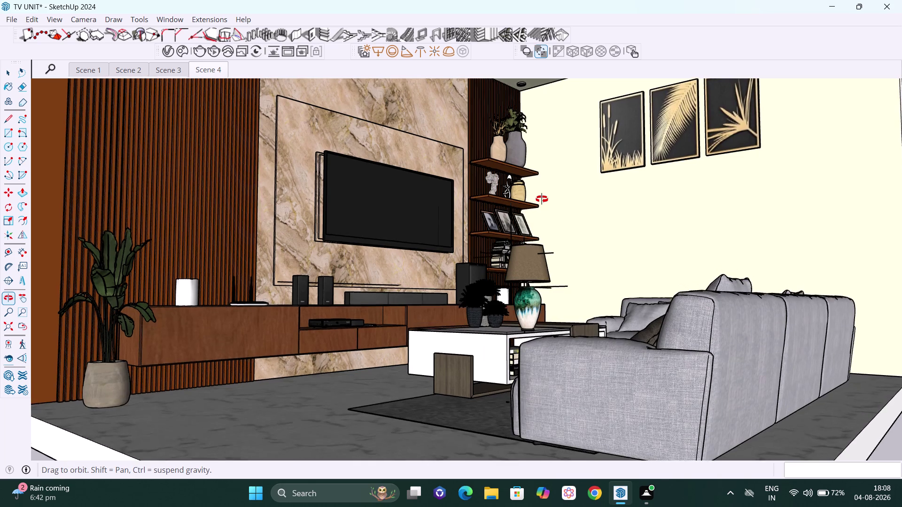
scroll(down, 3)
middle_drag(524, 181, 523, 180)
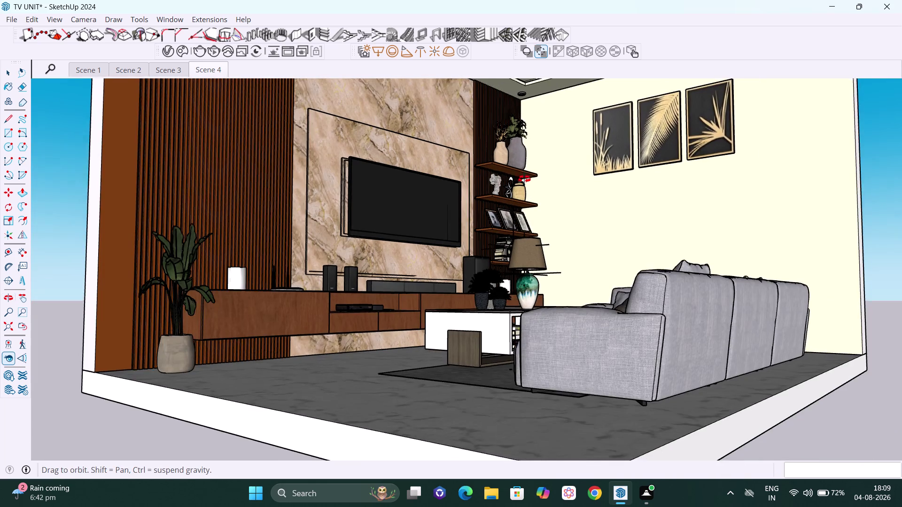
middle_drag(523, 180, 522, 204)
scroll(up, 3)
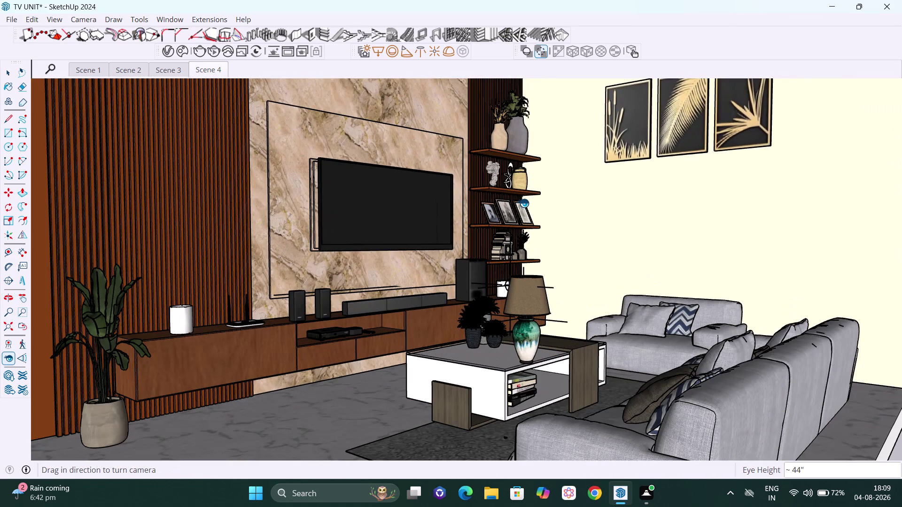
Pan and zoom to center the TV wall, shelves and sofas in view.
key(h)
drag(524, 199, 522, 204)
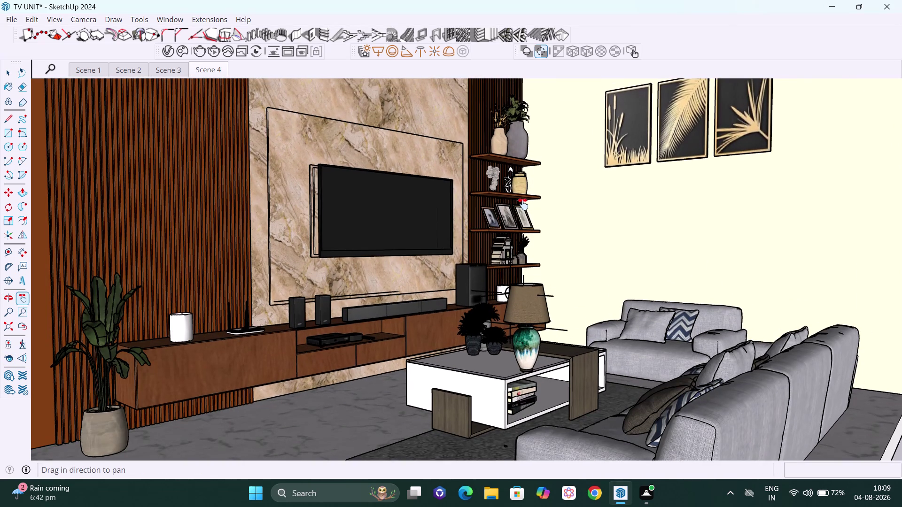
drag(523, 204, 522, 217)
middle_drag(528, 221, 528, 218)
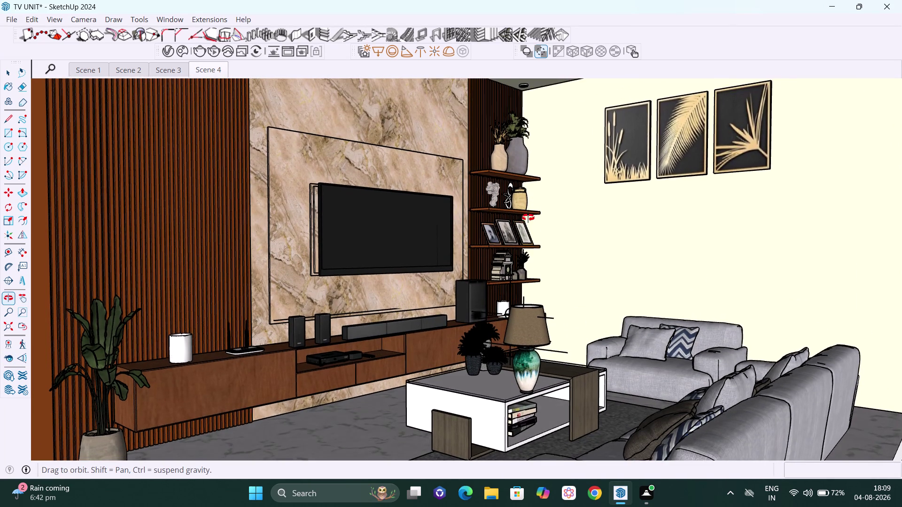
middle_drag(528, 217, 524, 191)
scroll(down, 3)
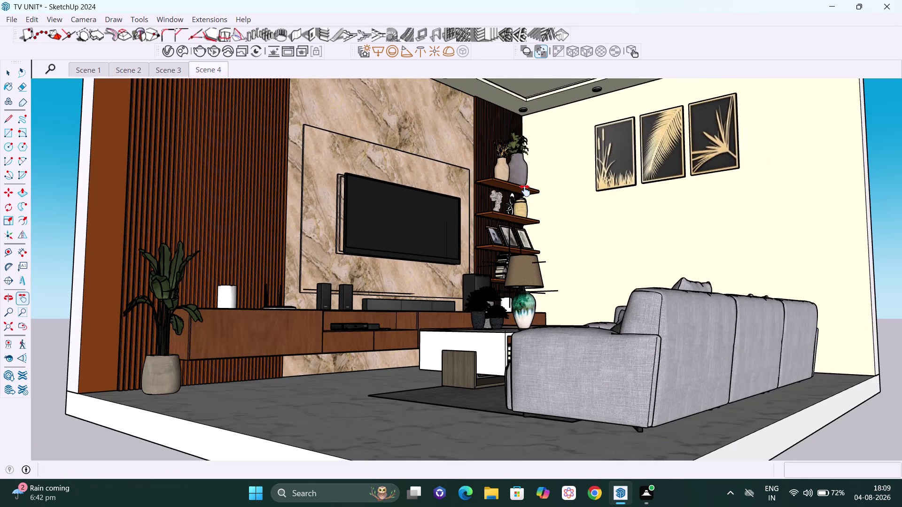
drag(516, 197, 515, 227)
scroll(up, 3)
drag(568, 229, 566, 215)
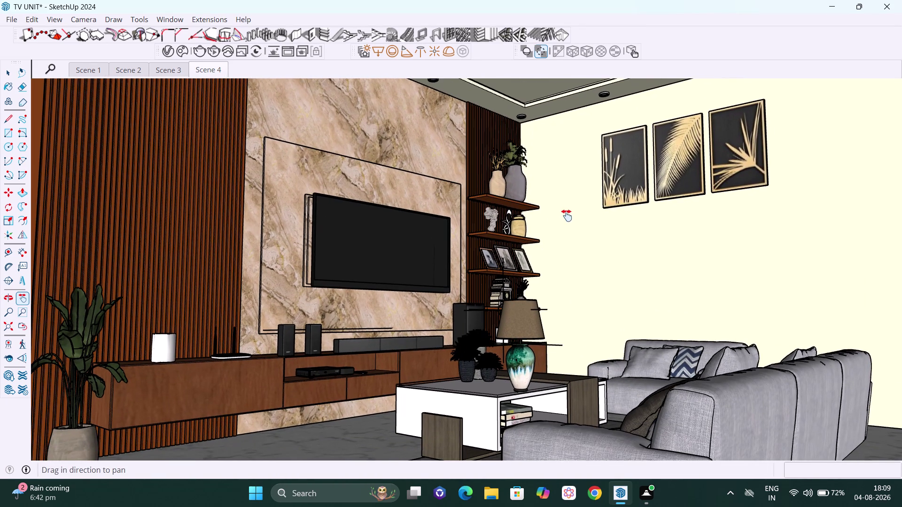
drag(567, 216, 567, 215)
scroll(down, 3)
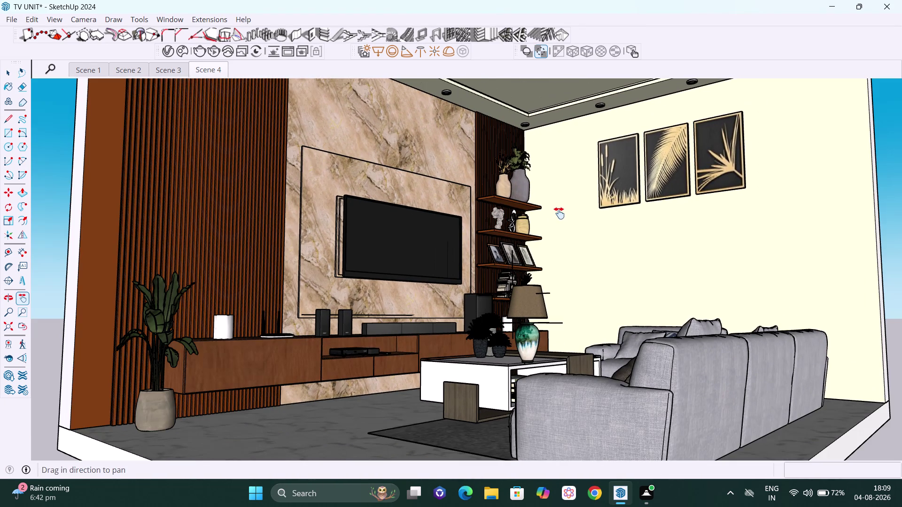
scroll(up, 3)
scroll(down, 3)
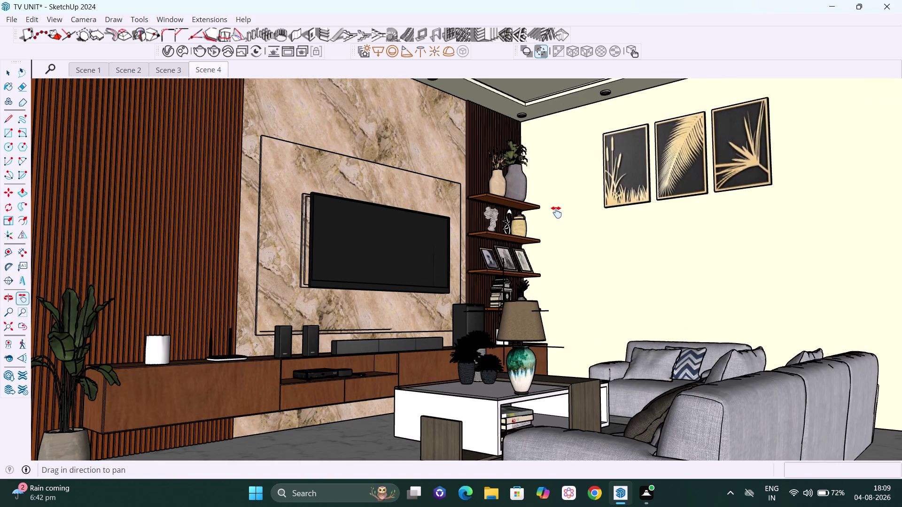
drag(554, 211, 554, 216)
scroll(down, 3)
scroll(up, 3)
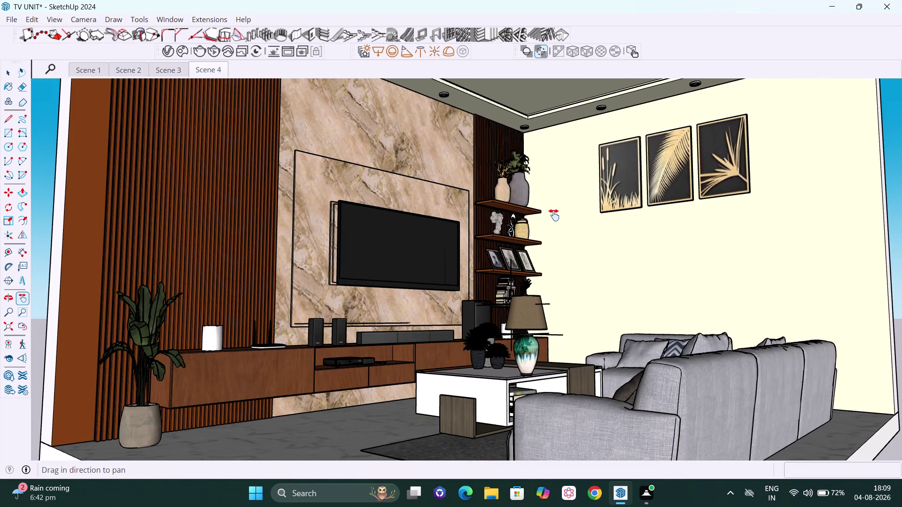
scroll(up, 3)
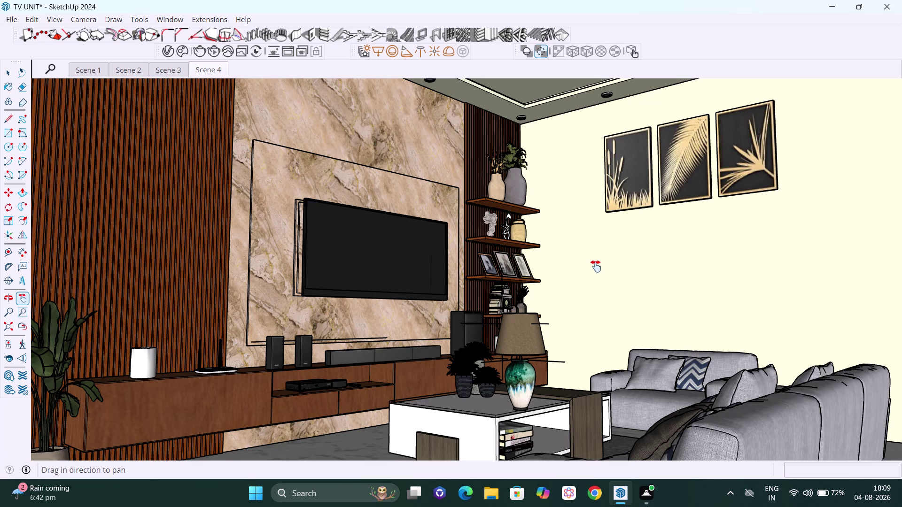
Add Scene 5 from the current view and start its V-Ray render.
key(space)
right_click(204, 69)
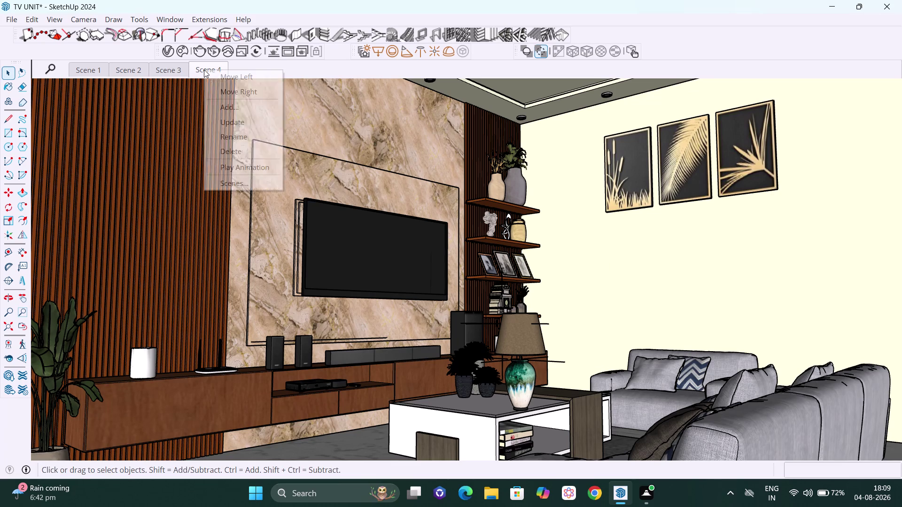
click(229, 108)
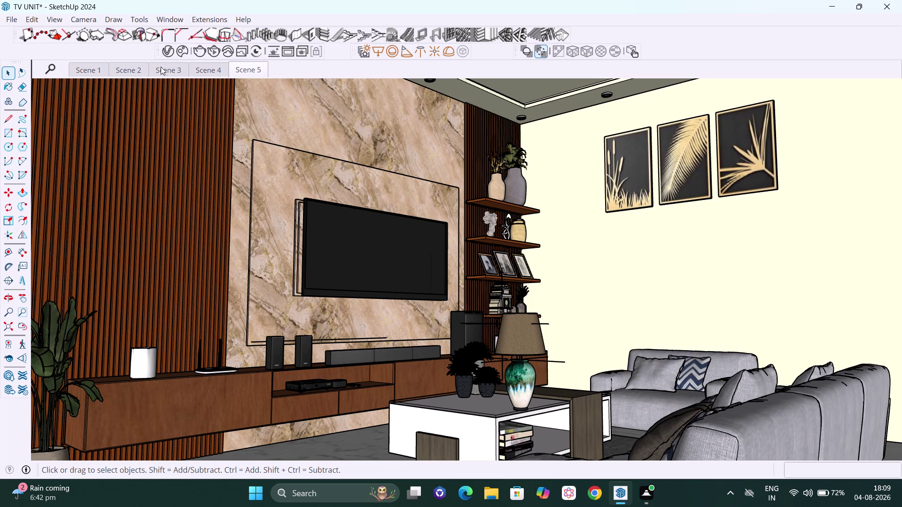
click(201, 51)
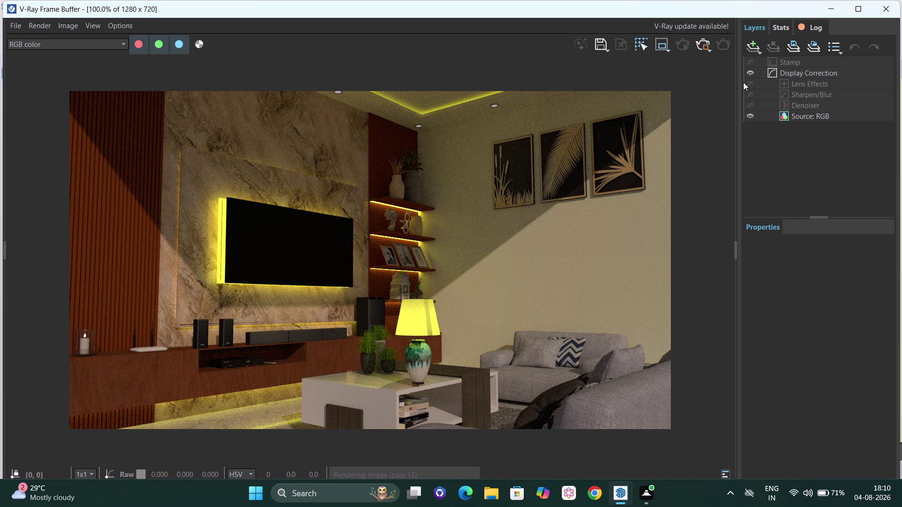
Turn on the Denoiser for the finished Scene 5 render and return to SketchUp.
click(701, 40)
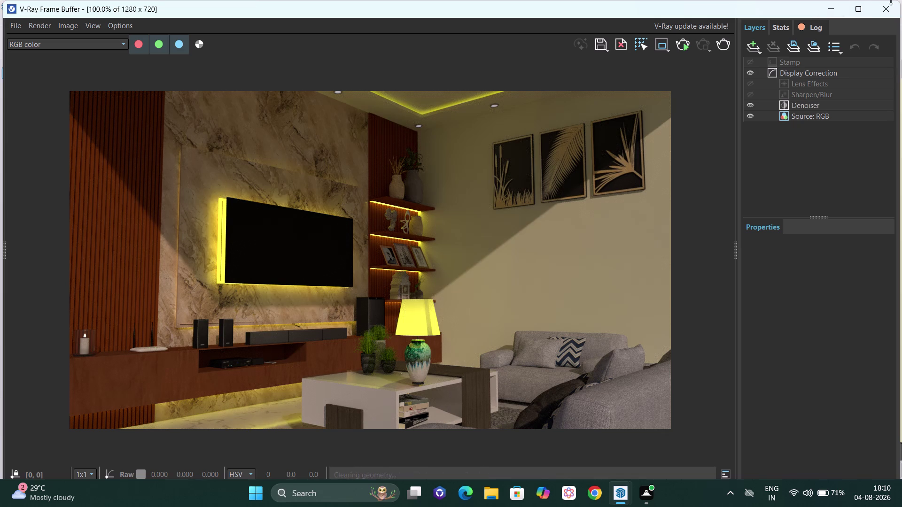
click(892, 9)
scroll(down, 3)
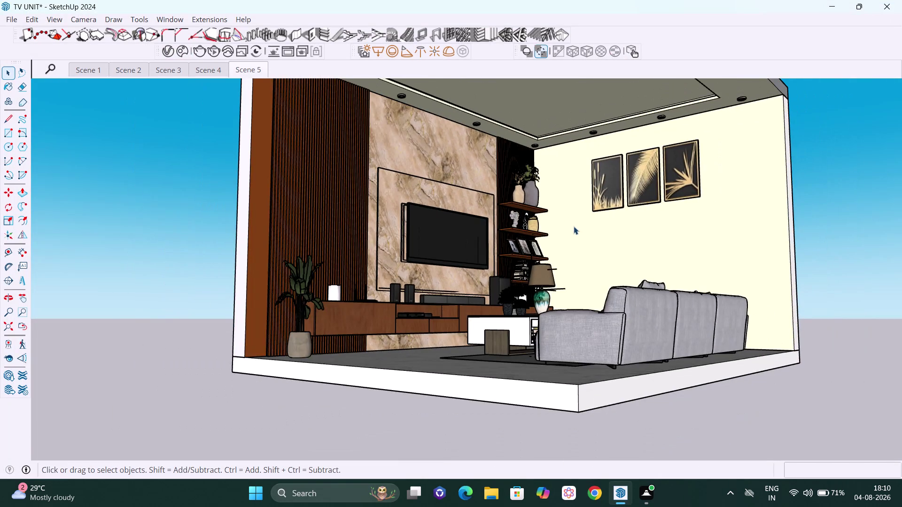
Orbit into the room behind the sofa and pan toward the TV wall and shelves.
middle_drag(574, 227, 559, 231)
scroll(up, 3)
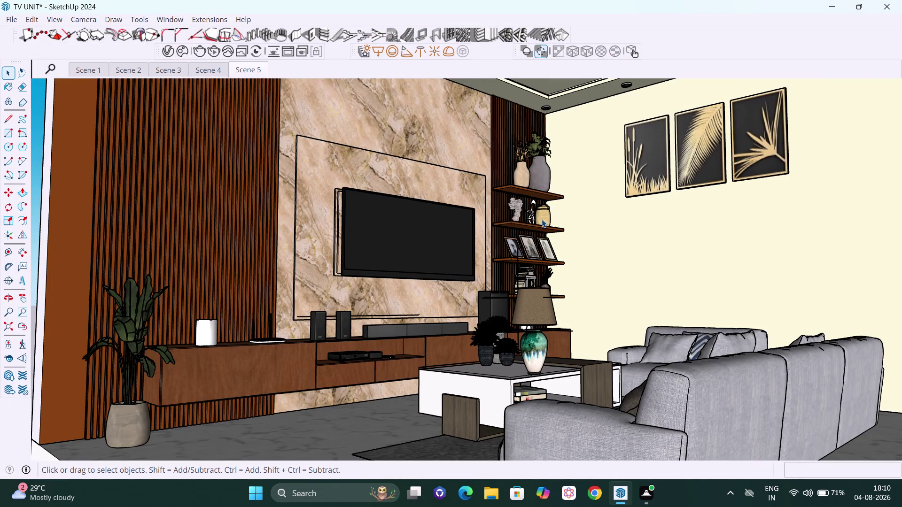
key(h)
drag(549, 202, 564, 184)
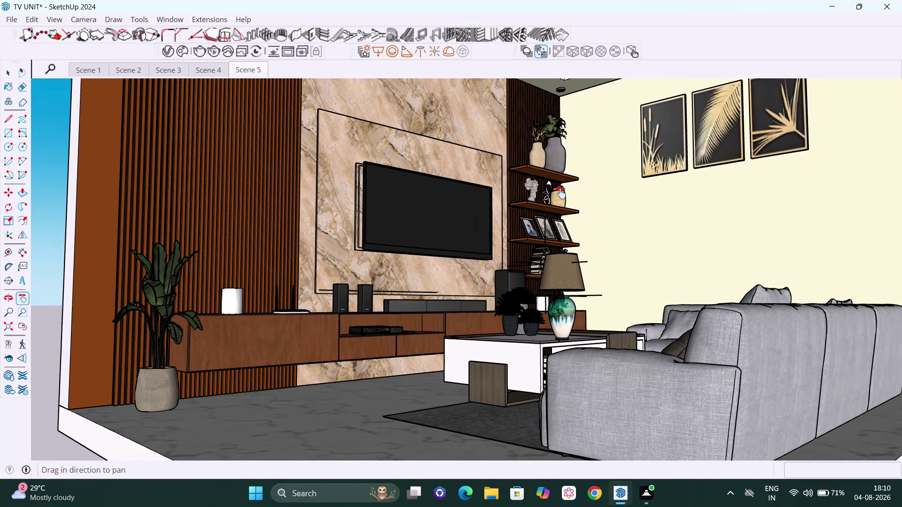
middle_drag(539, 194, 489, 194)
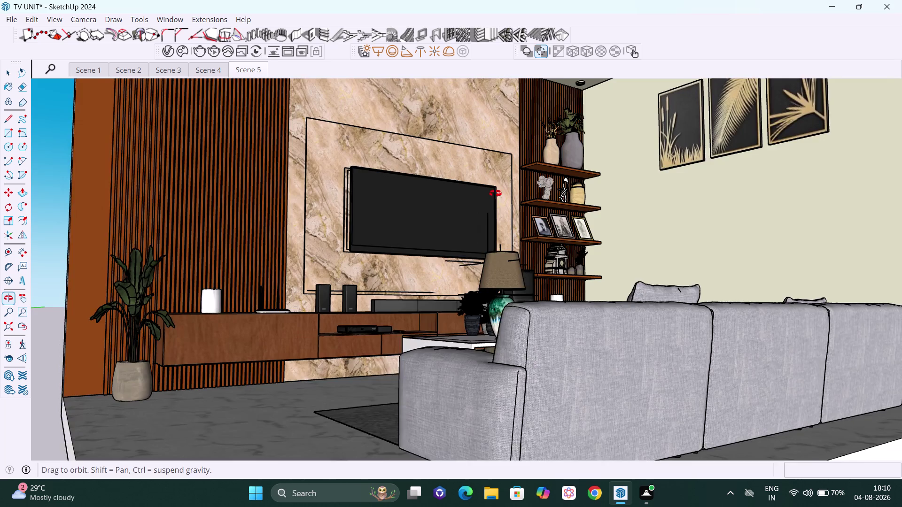
middle_drag(489, 194, 486, 195)
scroll(up, 3)
drag(489, 198, 516, 183)
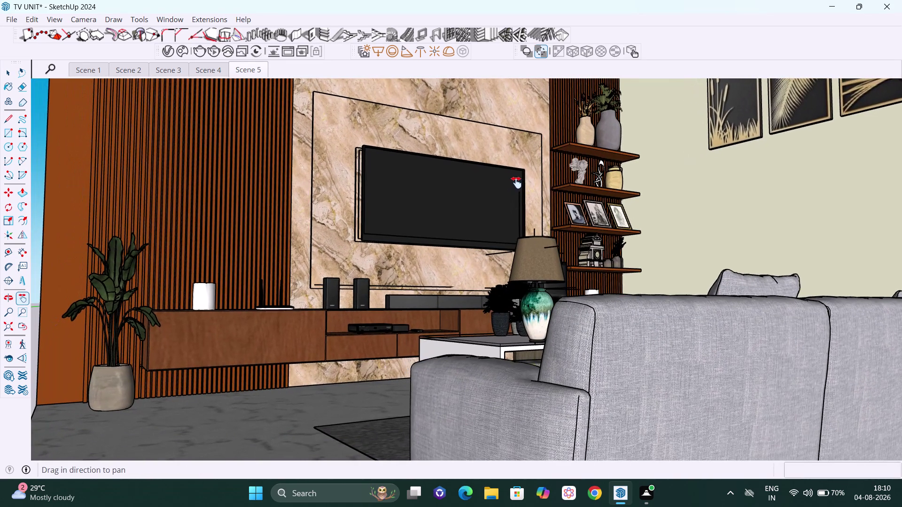
scroll(down, 3)
drag(542, 184, 541, 198)
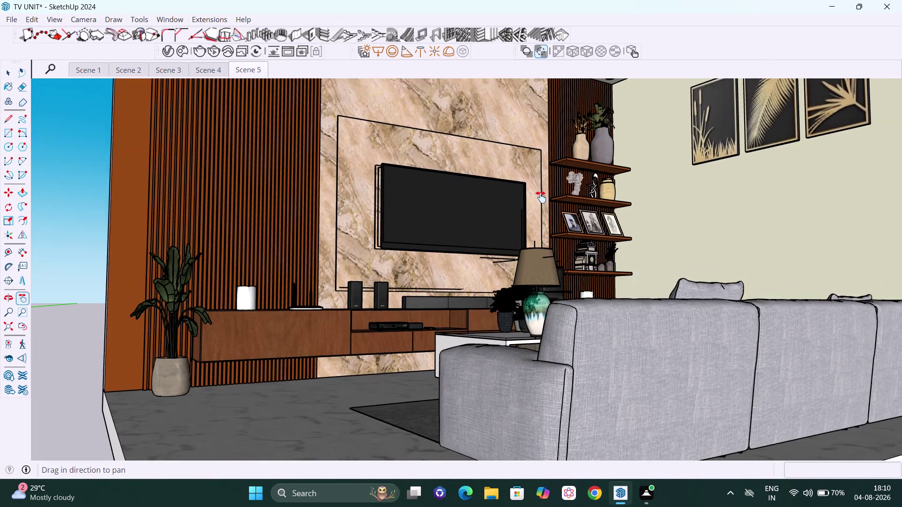
drag(540, 197, 540, 200)
drag(544, 181, 532, 191)
scroll(up, 3)
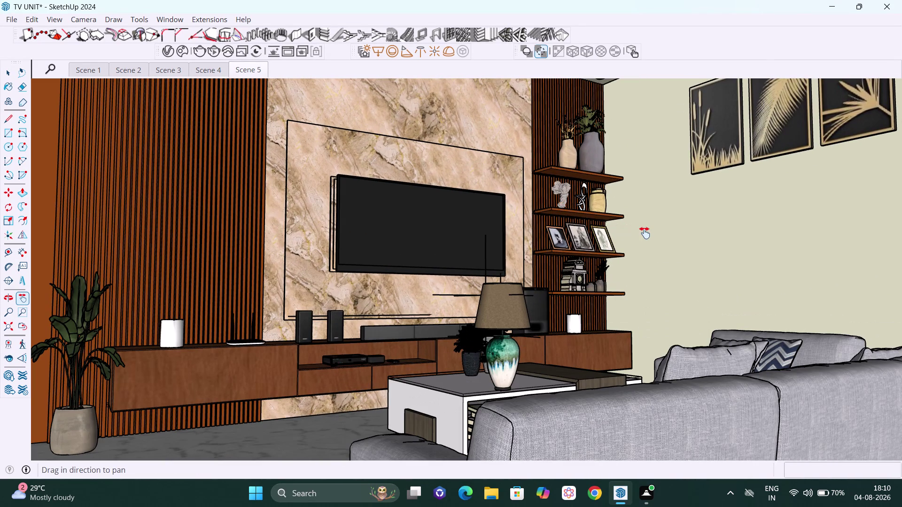
drag(634, 233, 621, 235)
scroll(up, 3)
click(621, 230)
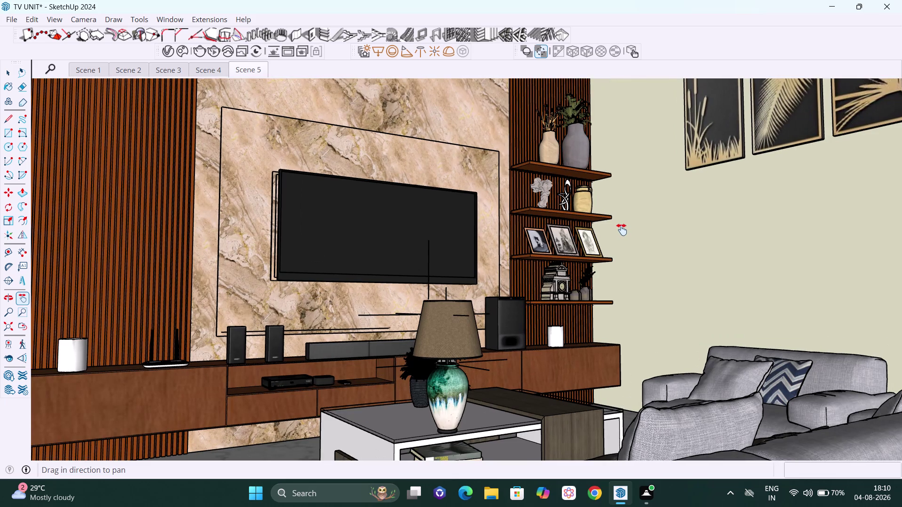
Pan and zoom to include the sofas, then orbit to level the room view.
scroll(down, 3)
scroll(down, 3)
drag(621, 230, 622, 239)
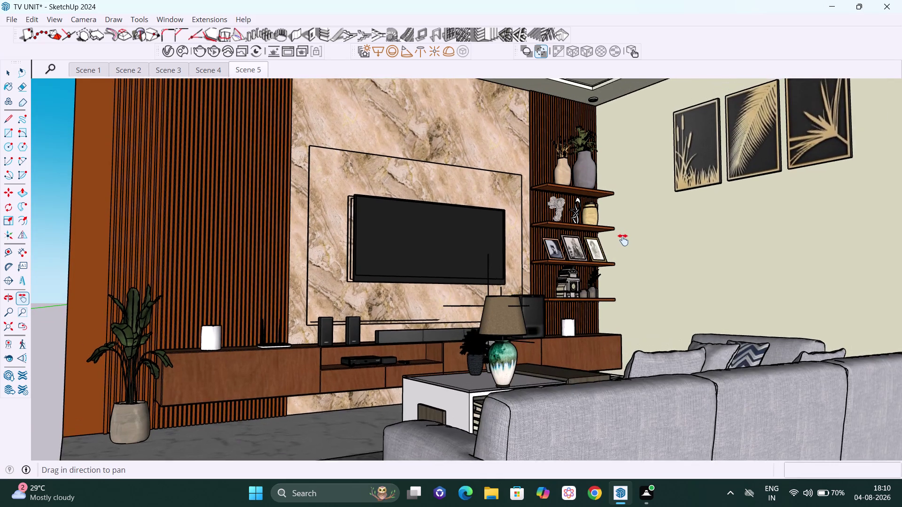
drag(623, 240, 625, 248)
scroll(up, 3)
scroll(up, 3)
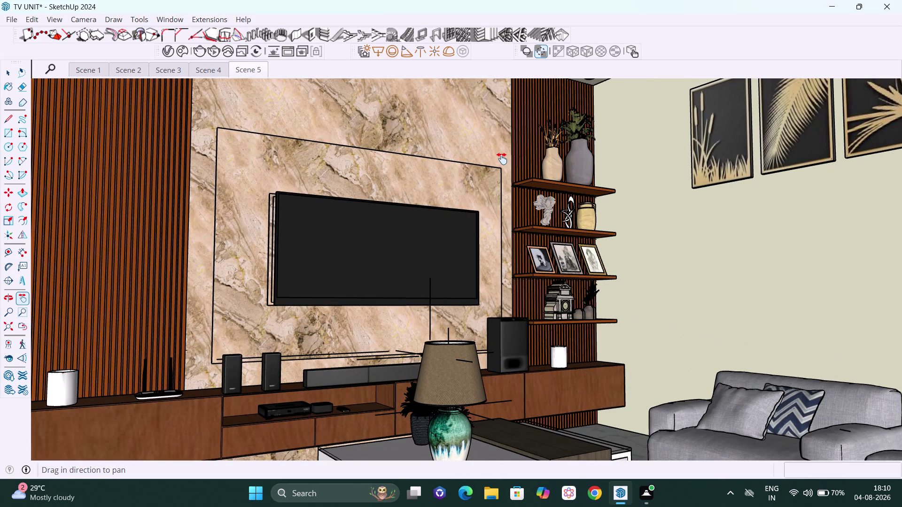
scroll(down, 3)
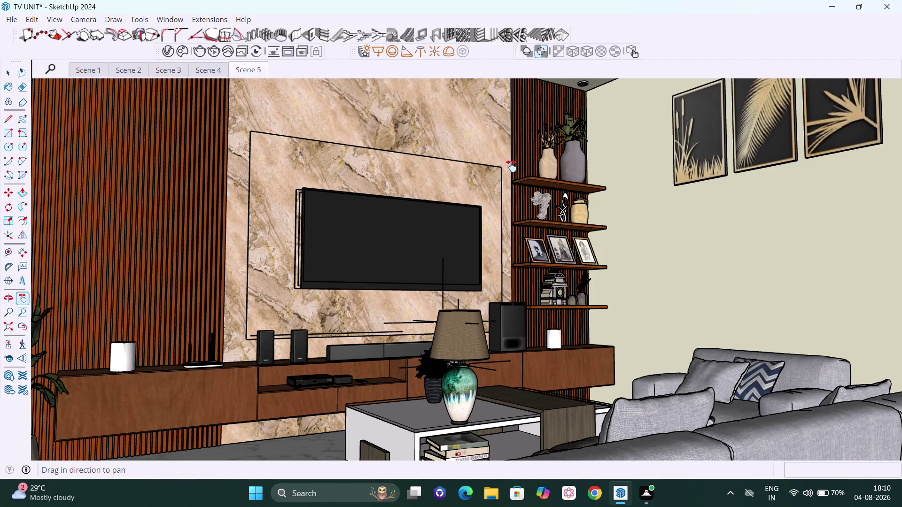
scroll(down, 3)
scroll(up, 3)
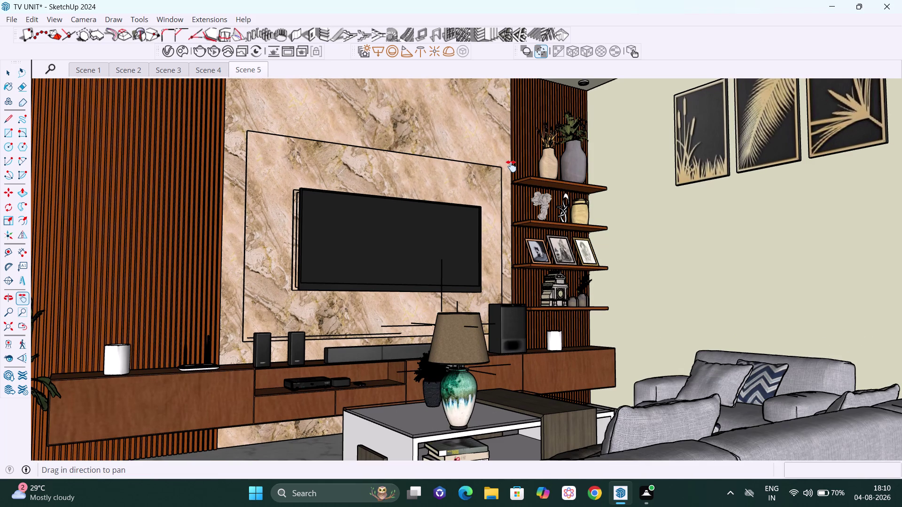
scroll(down, 3)
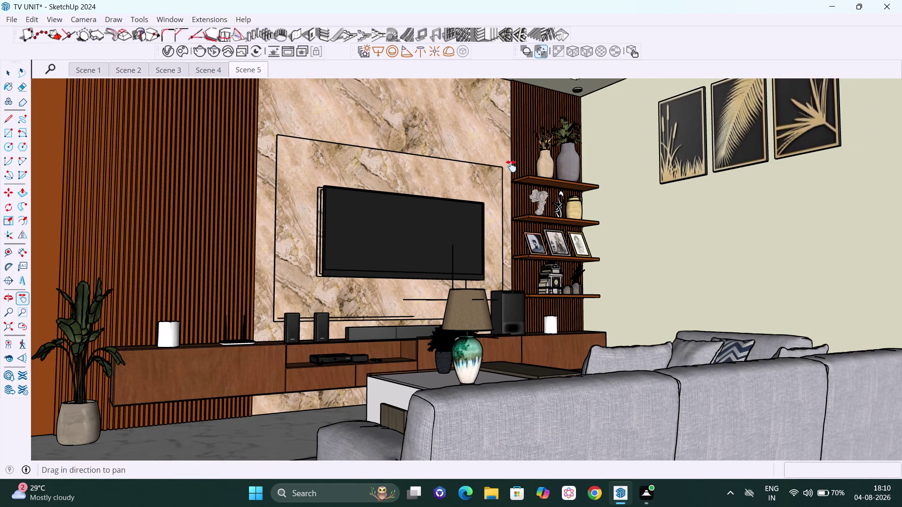
click(511, 166)
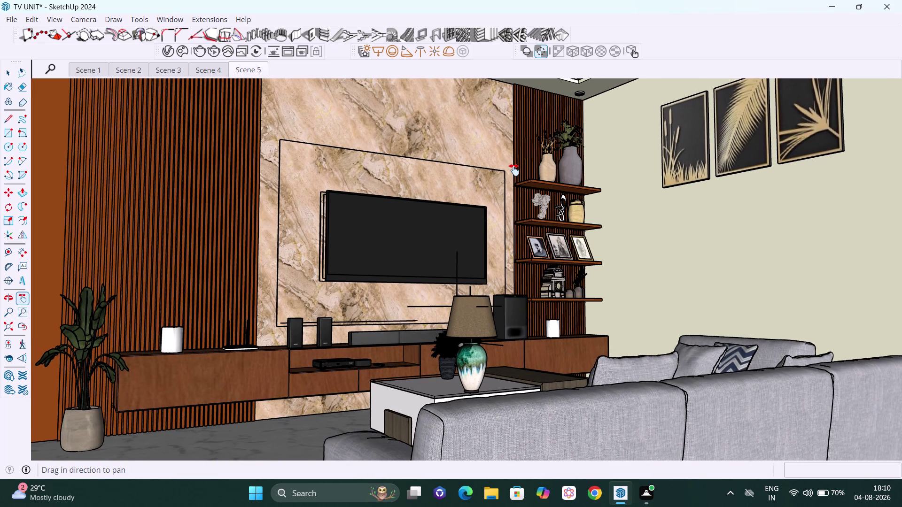
drag(514, 170, 513, 185)
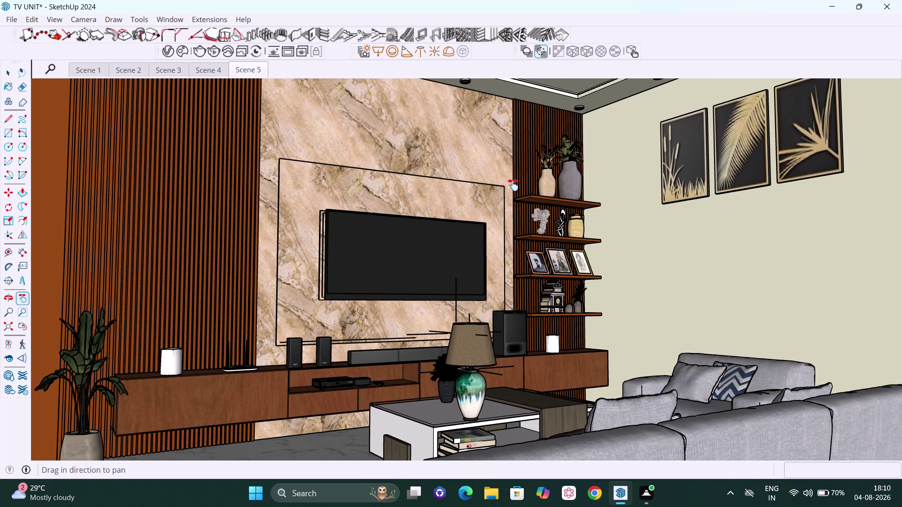
drag(513, 185, 513, 186)
scroll(down, 3)
scroll(down, 3)
scroll(down, 3)
middle_drag(542, 235, 545, 205)
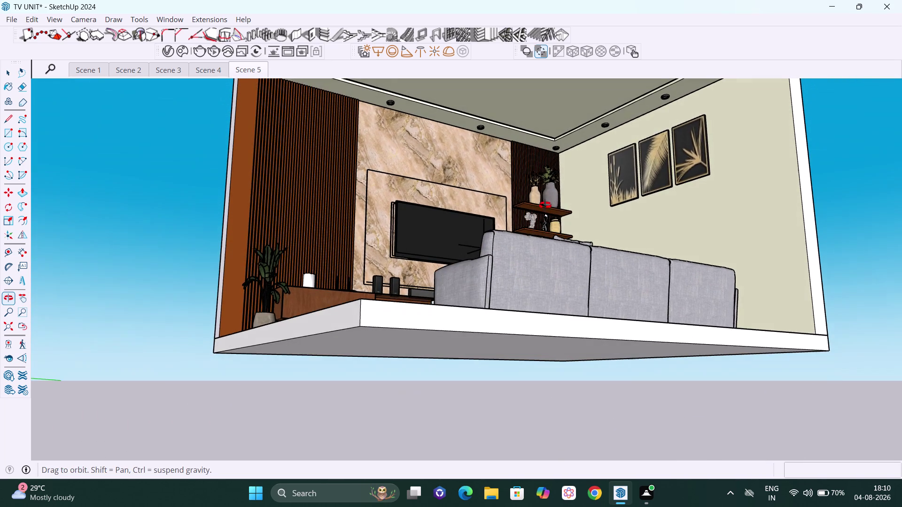
middle_drag(545, 205, 544, 205)
middle_drag(343, 322, 403, 326)
scroll(up, 3)
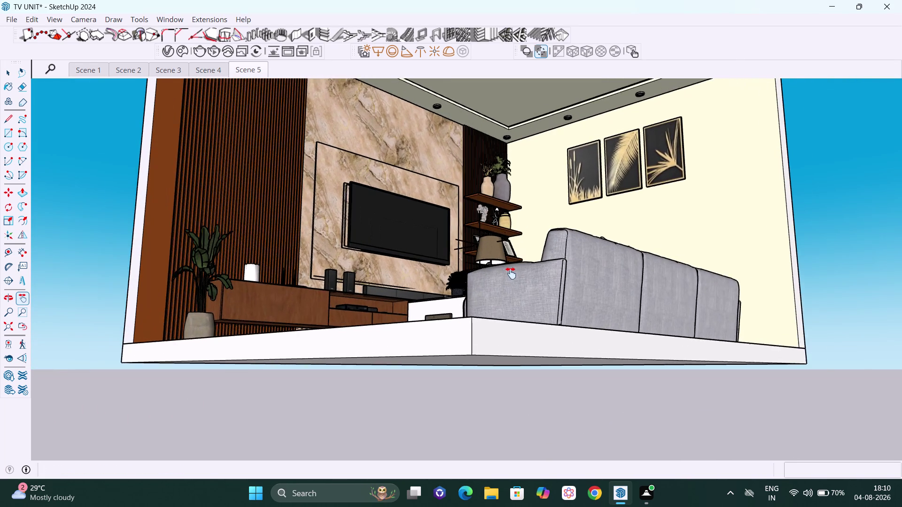
scroll(up, 3)
Frame a low close-up of the TV wall, lamp and sofa arm, then return to Select.
drag(491, 270, 483, 317)
scroll(up, 3)
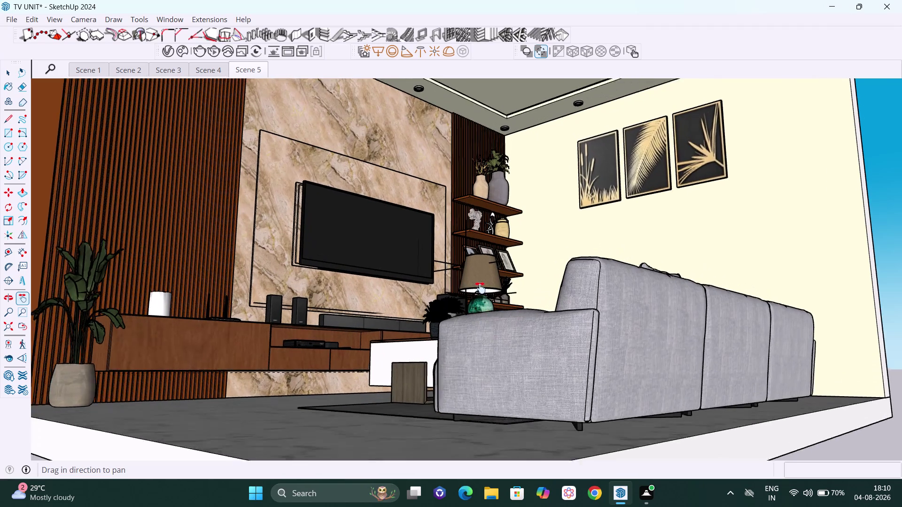
scroll(up, 3)
drag(484, 279, 507, 293)
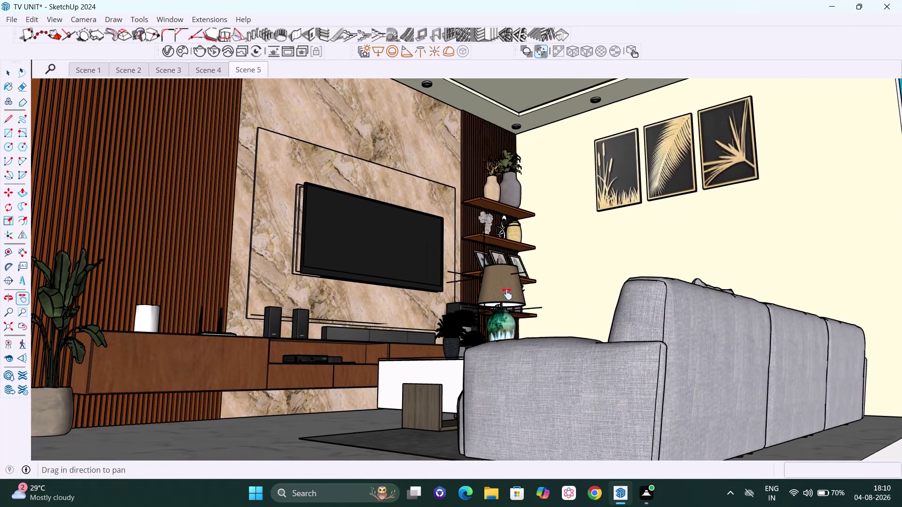
drag(507, 293, 512, 296)
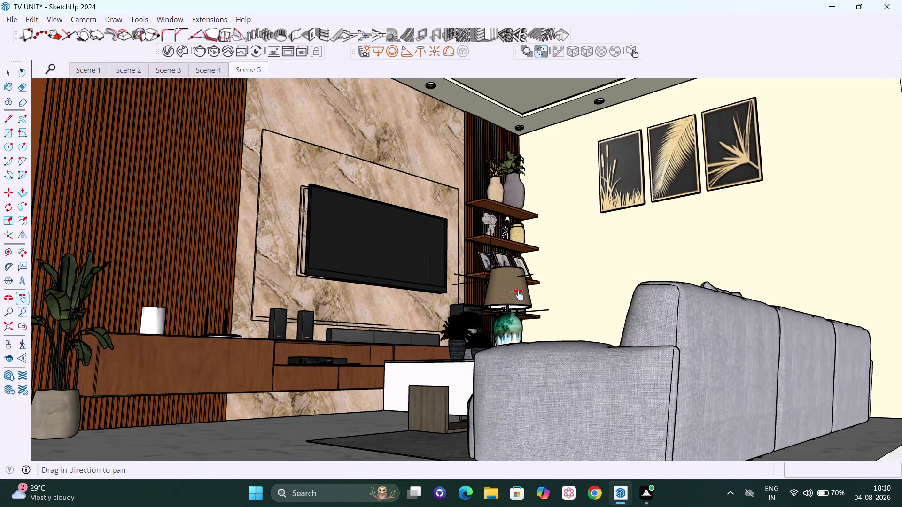
scroll(down, 3)
scroll(up, 3)
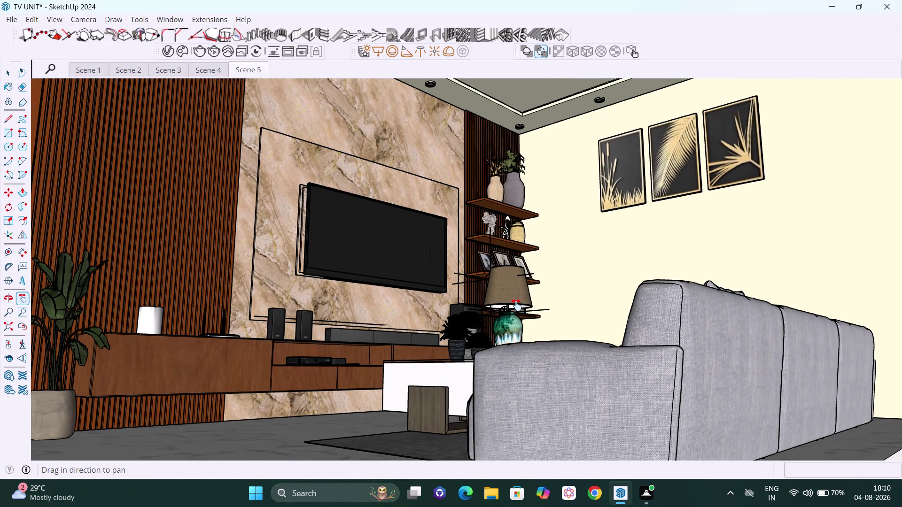
drag(517, 306, 549, 302)
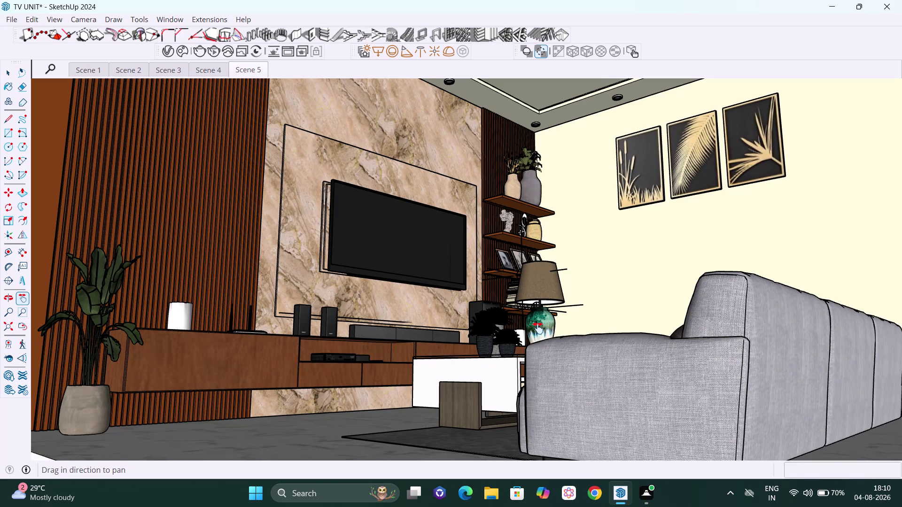
middle_click(542, 329)
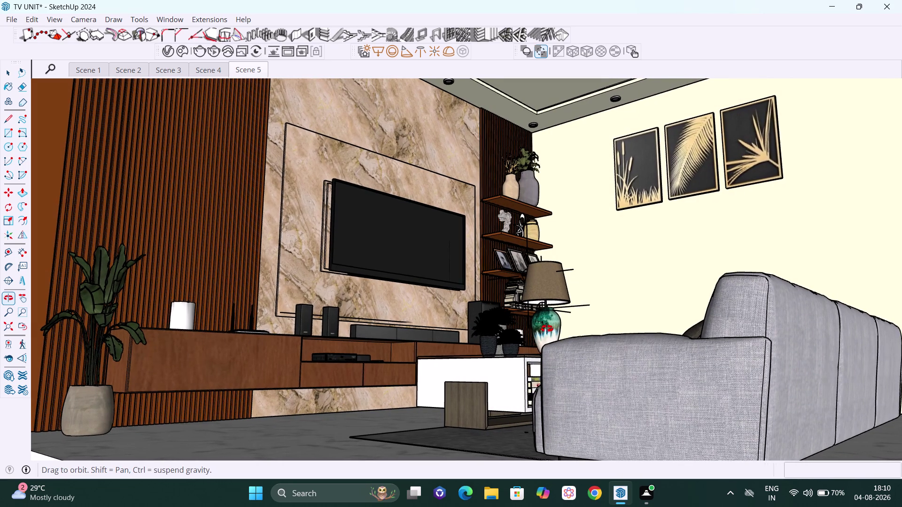
drag(595, 185, 583, 188)
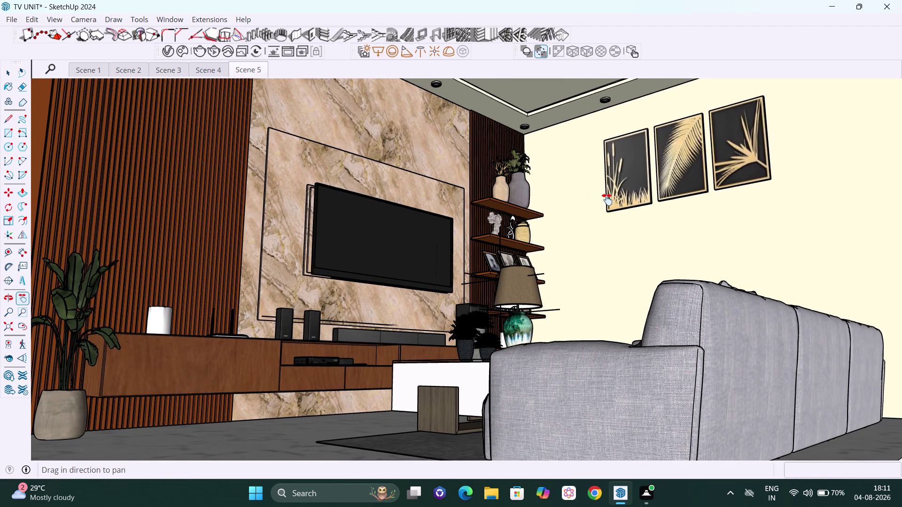
scroll(up, 3)
scroll(down, 3)
drag(601, 252, 629, 244)
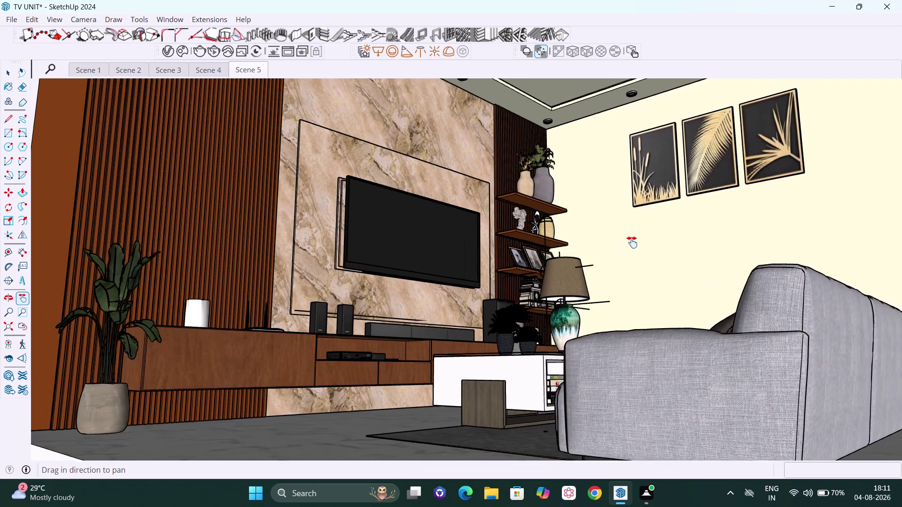
drag(630, 245, 641, 232)
scroll(up, 3)
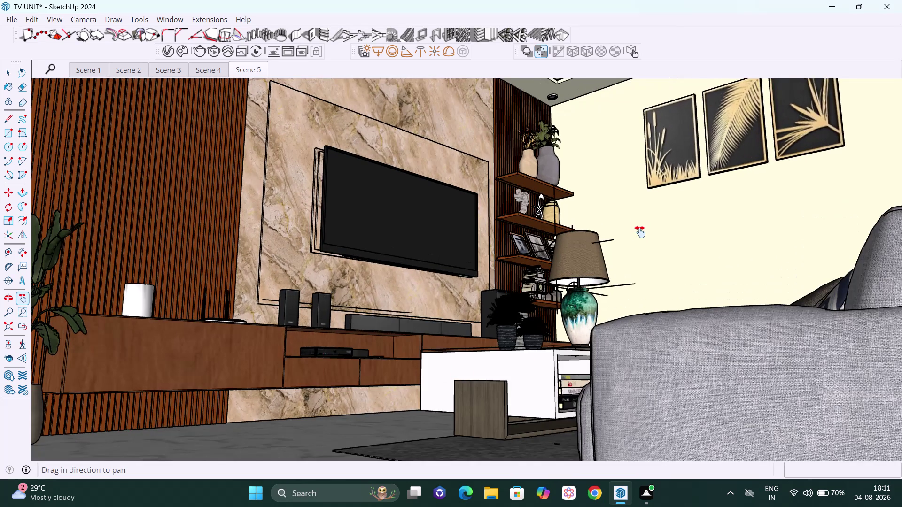
scroll(down, 3)
scroll(up, 3)
drag(722, 277, 714, 268)
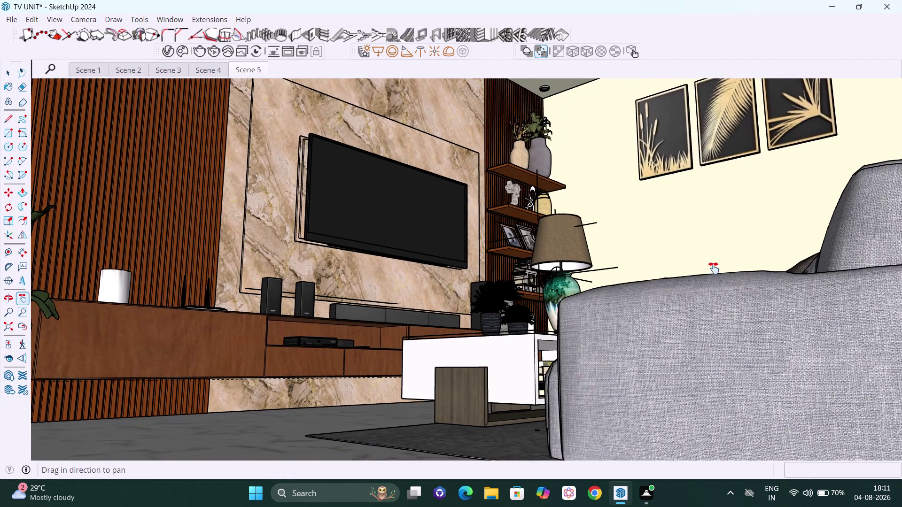
drag(714, 269, 719, 266)
scroll(down, 3)
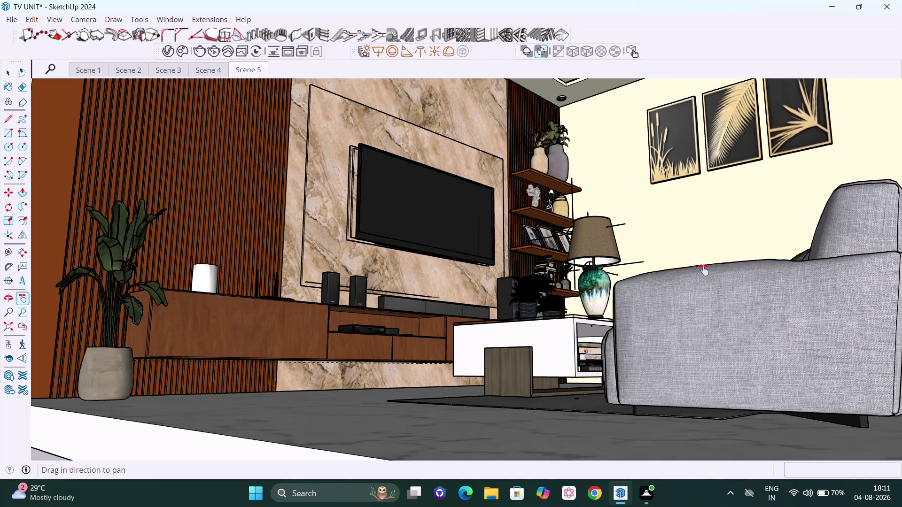
drag(562, 296, 557, 305)
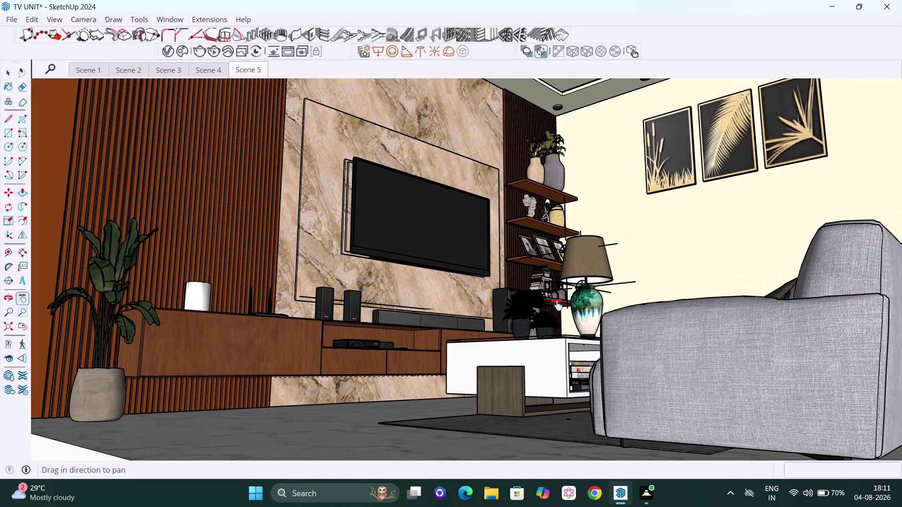
drag(557, 305, 557, 308)
scroll(up, 3)
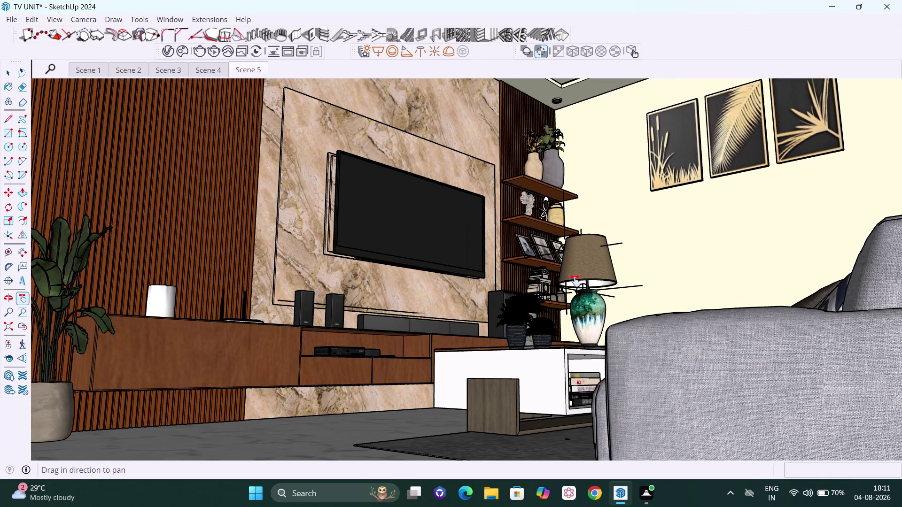
key(space)
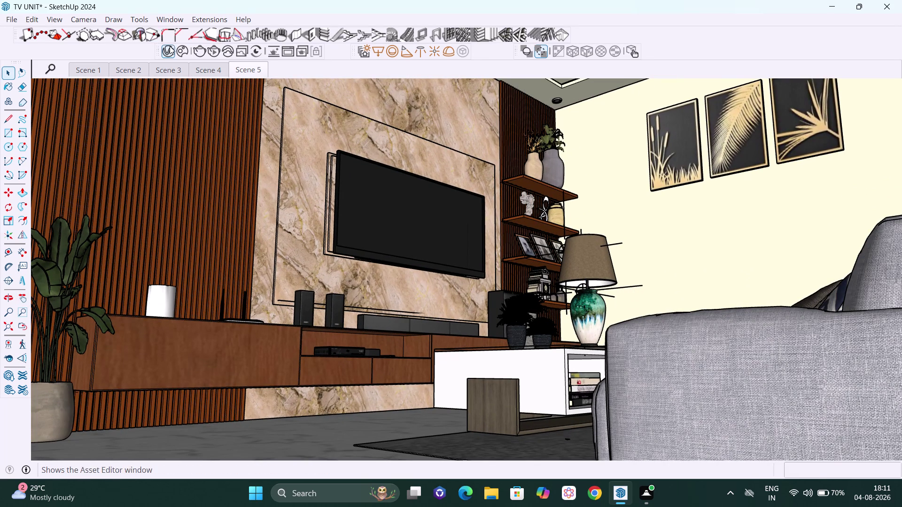
Render the low TV-wall view in V-Ray, then stop it and return to SketchUp.
click(201, 53)
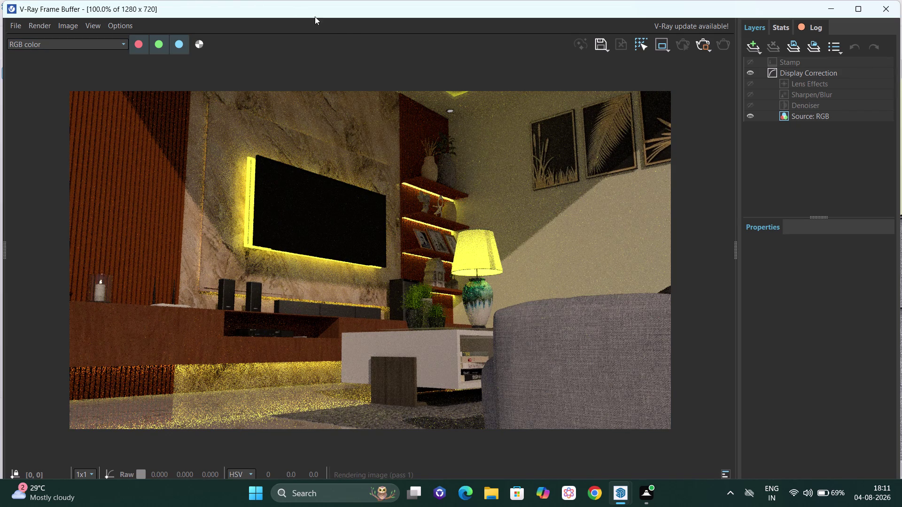
click(709, 48)
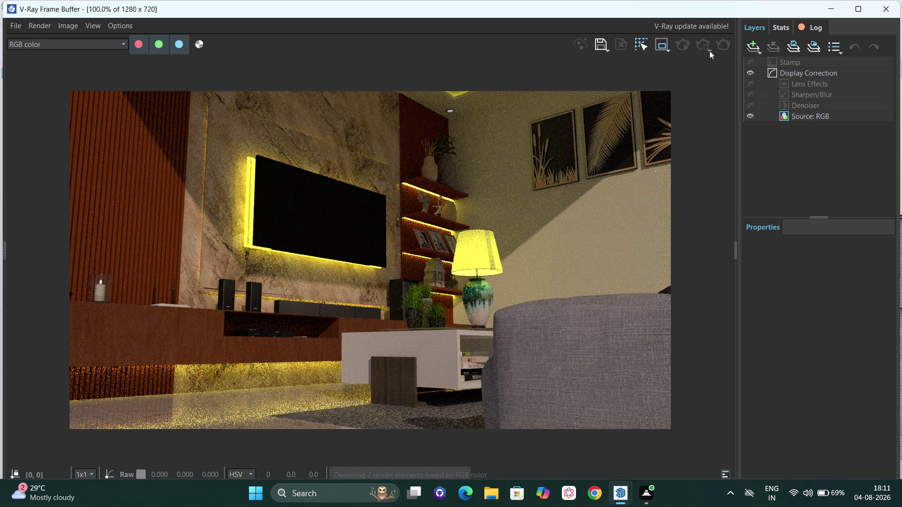
click(893, 4)
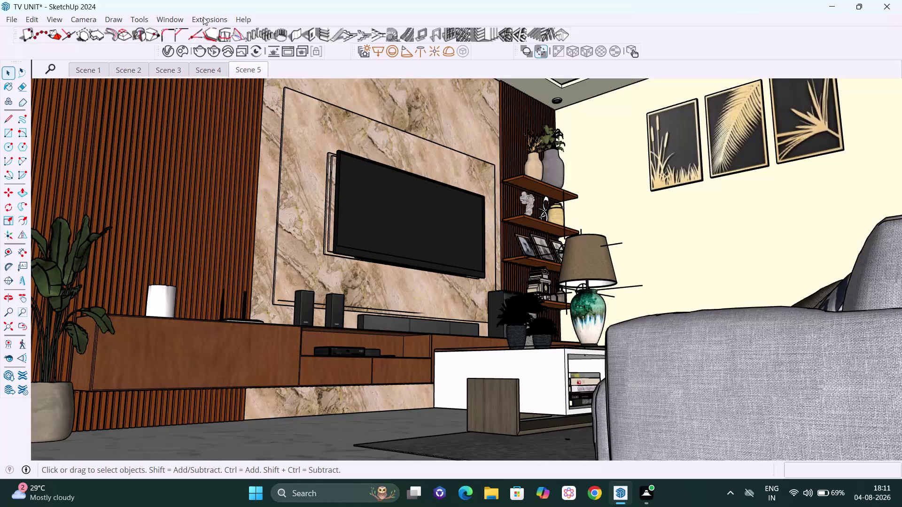
Keep the Perspective camera and pan to recentre the TV with the wall frames.
click(82, 17)
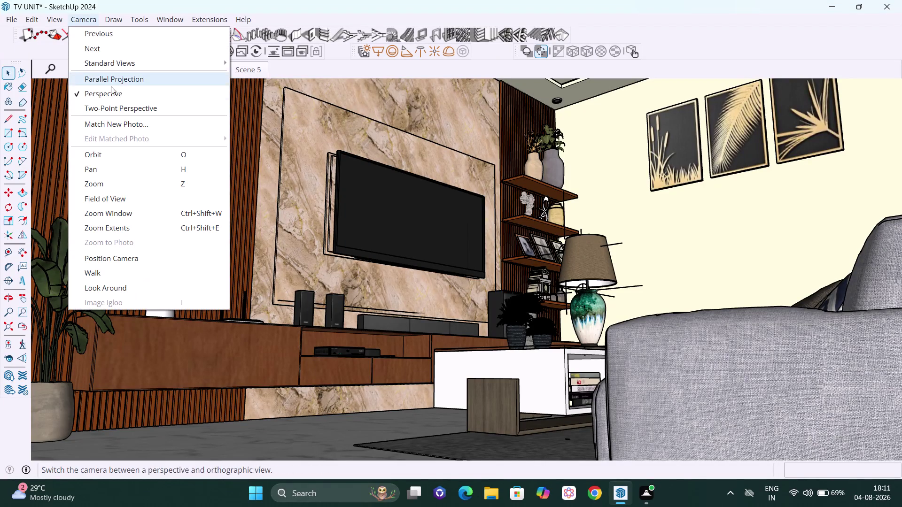
click(120, 109)
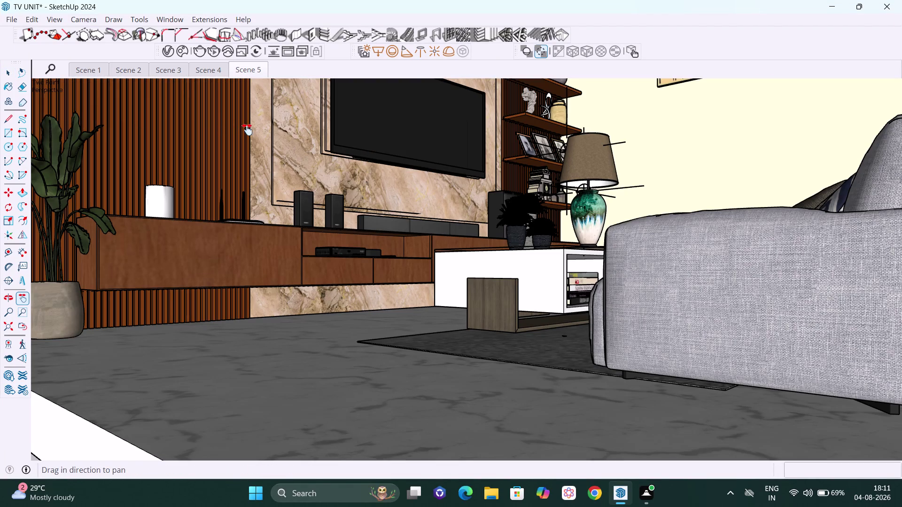
drag(322, 139, 321, 171)
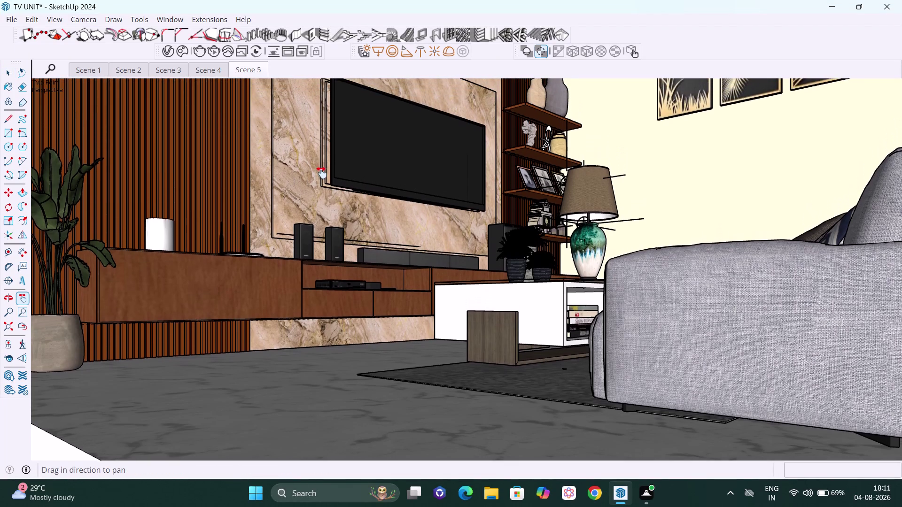
drag(321, 172, 315, 222)
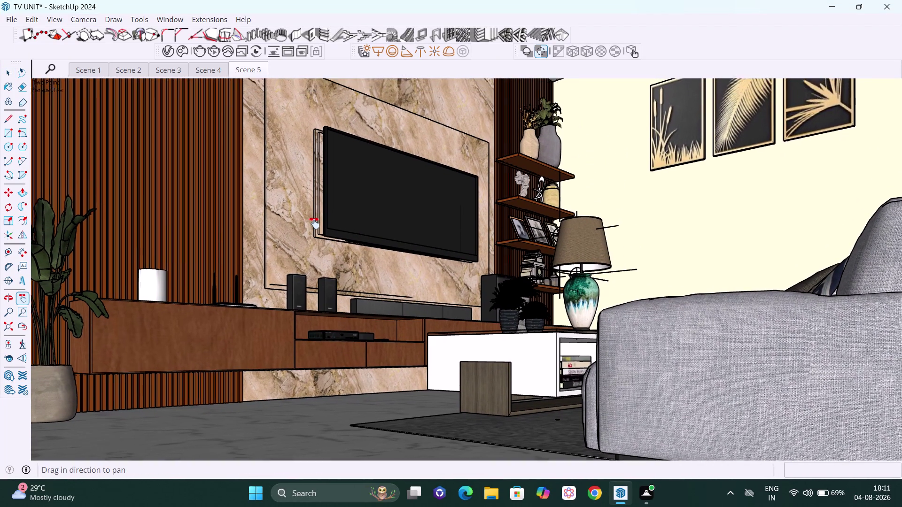
drag(314, 222, 313, 243)
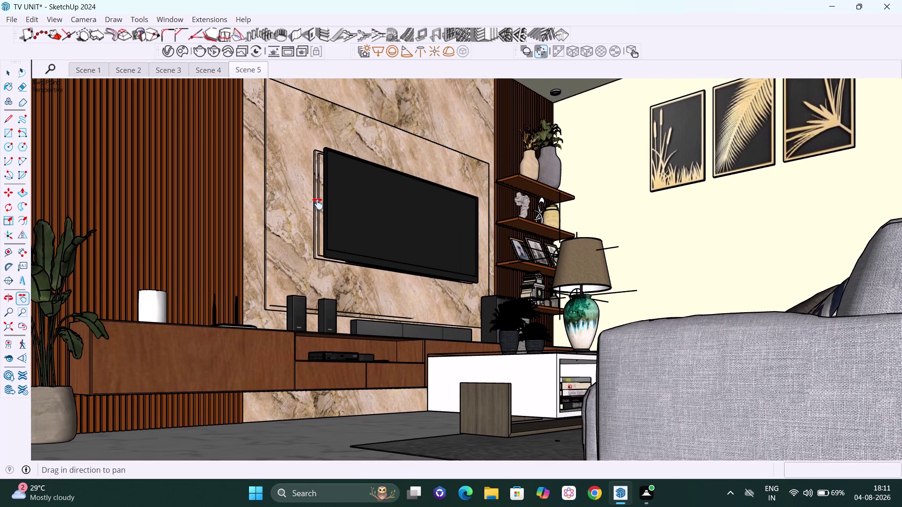
Tilt the framing up to show the ceiling downlights and start a V-Ray render.
drag(318, 204, 318, 212)
scroll(down, 3)
drag(318, 202, 315, 212)
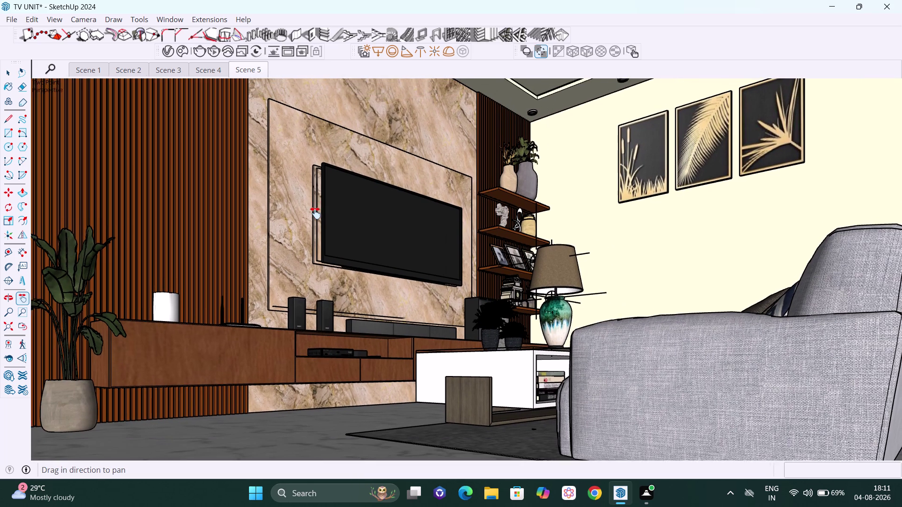
drag(316, 212, 313, 230)
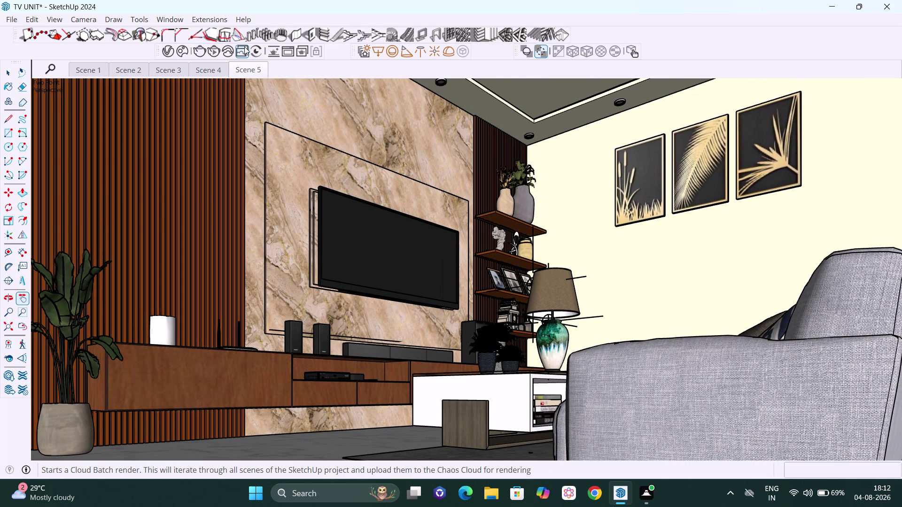
click(203, 51)
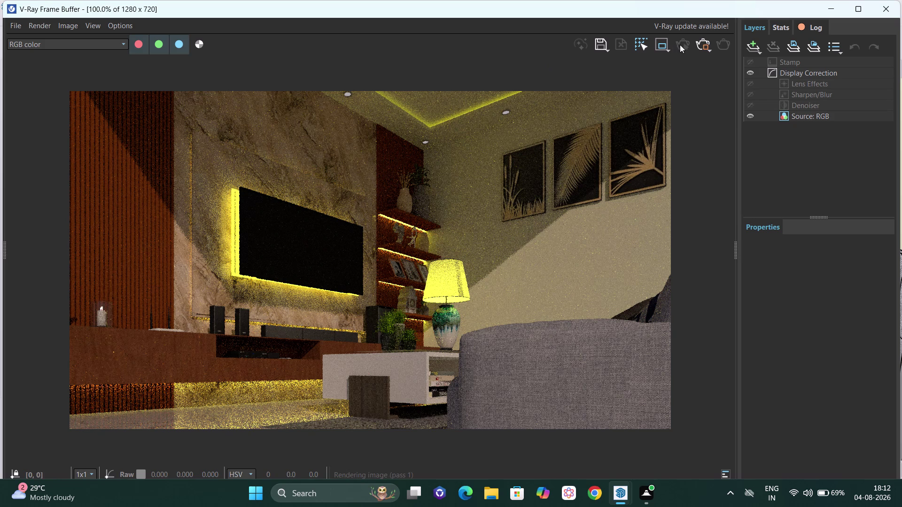
Stop the render, close the Frame Buffer and open the Asset Editor's Lights list.
click(705, 40)
click(885, 2)
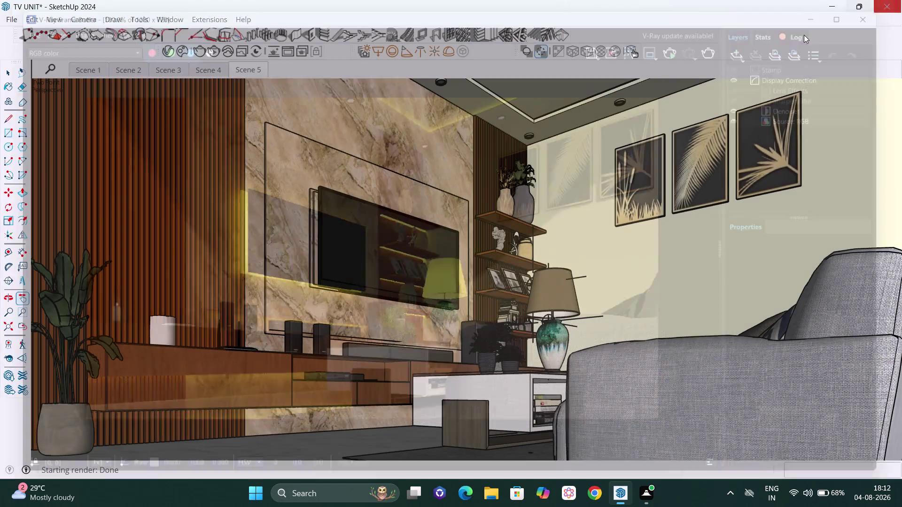
click(168, 47)
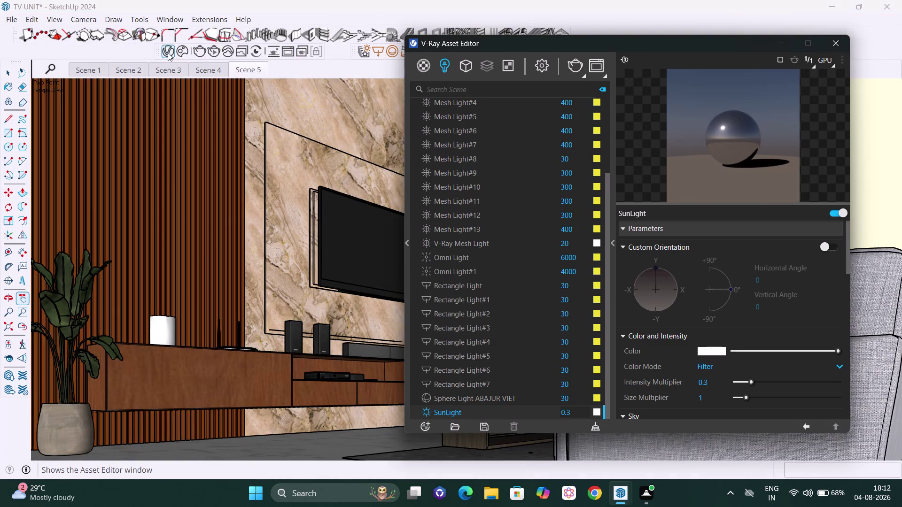
scroll(down, 3)
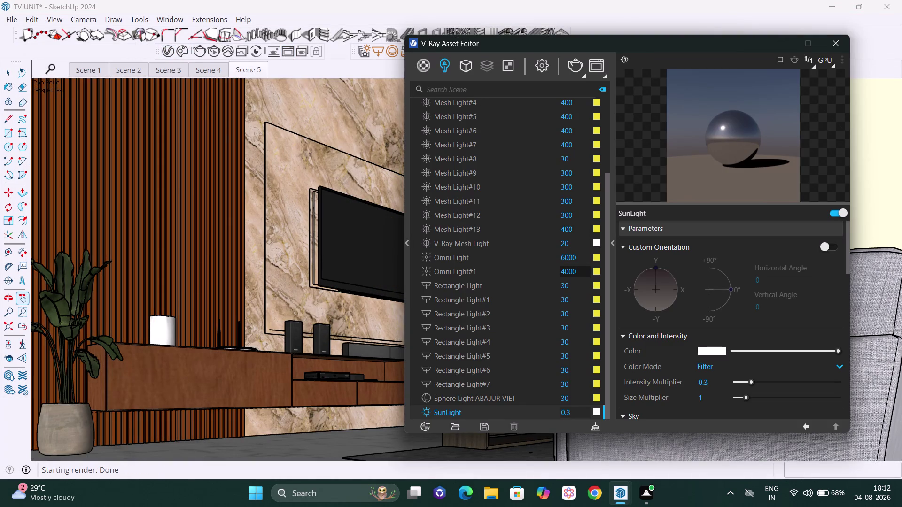
scroll(down, 3)
scroll(down, 3)
scroll(up, 3)
scroll(up, 3)
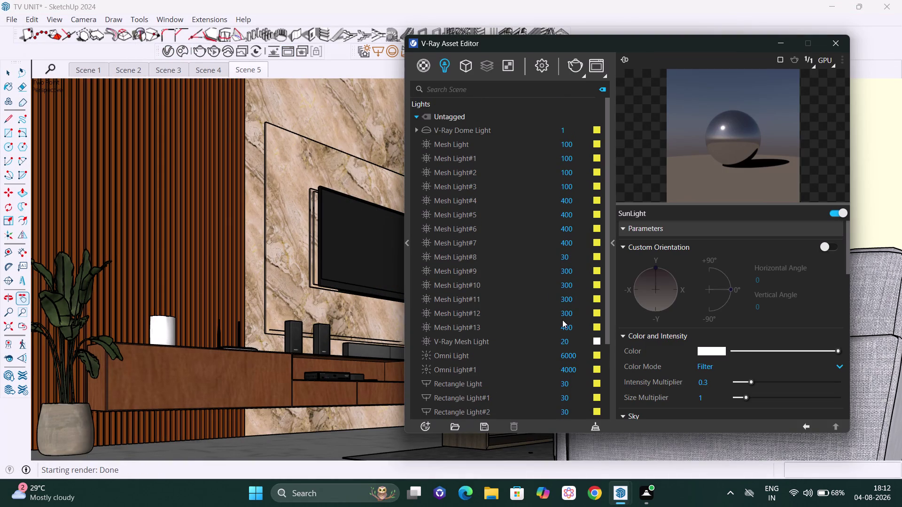
scroll(down, 3)
scroll(down, 3)
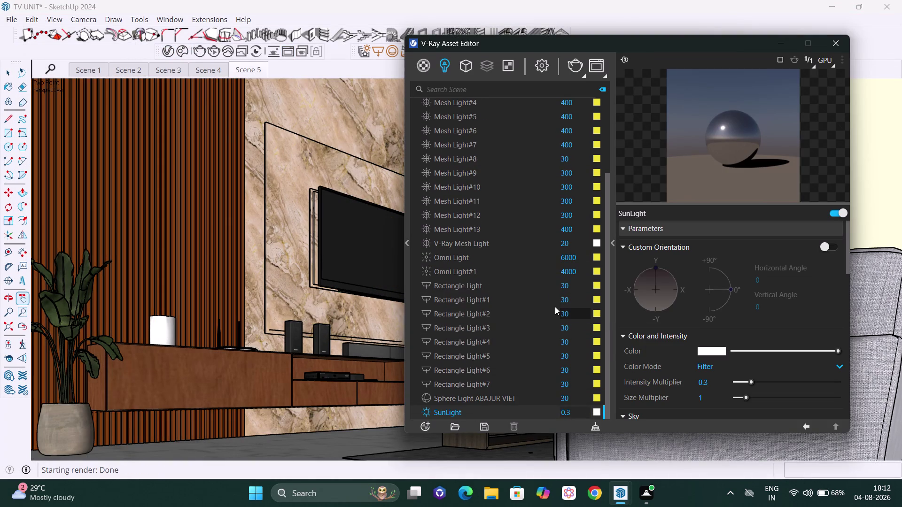
scroll(down, 3)
scroll(up, 3)
scroll(up, 3)
scroll(down, 3)
scroll(down, 3)
scroll(up, 3)
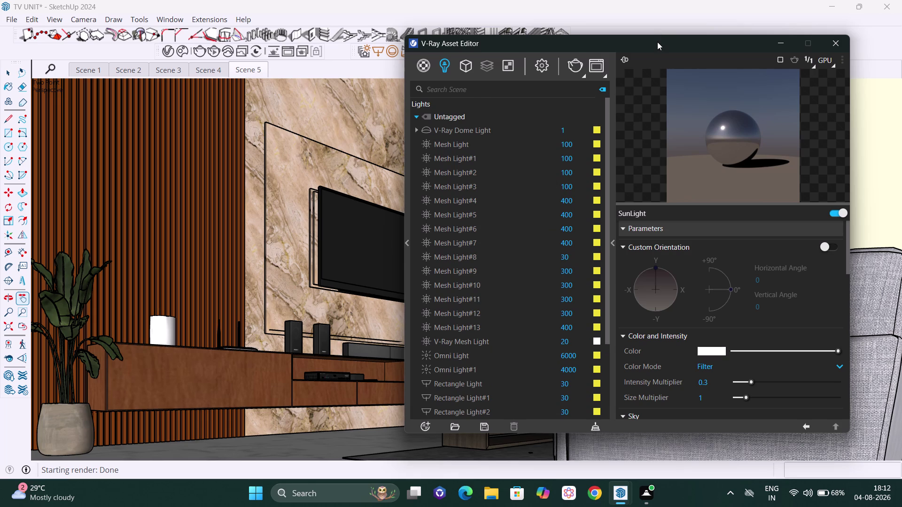
scroll(down, 3)
scroll(down, 3)
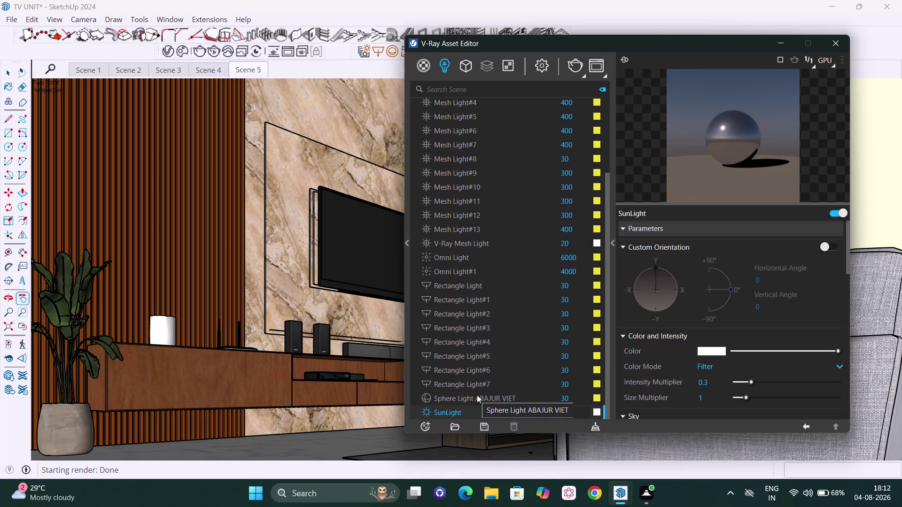
click(515, 399)
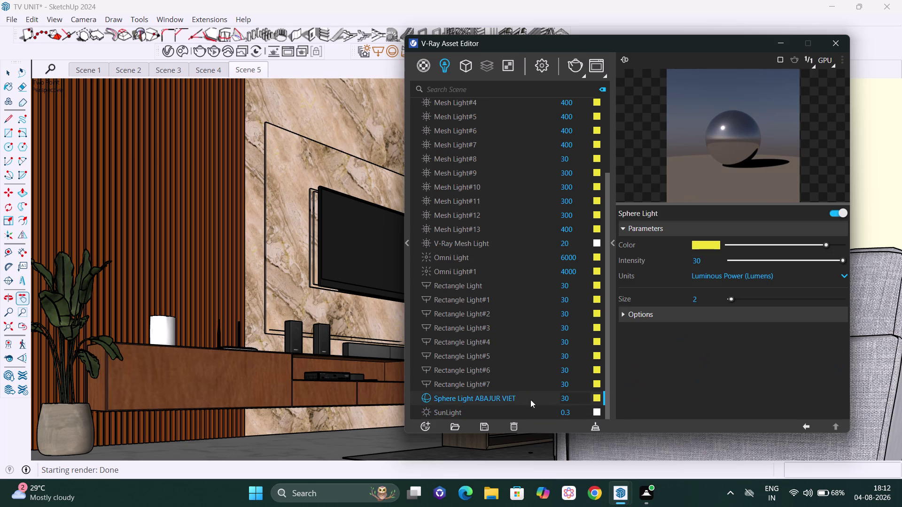
Set the ABAJUR VIET sphere light intensity to 50, then to 100.
click(572, 402)
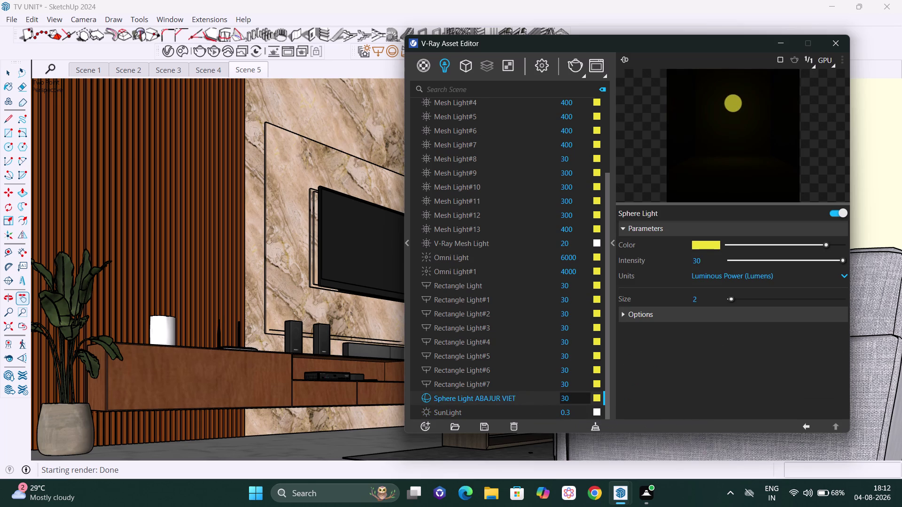
key(BackSpace)
key(BackSpace)
text(50)
key(Return)
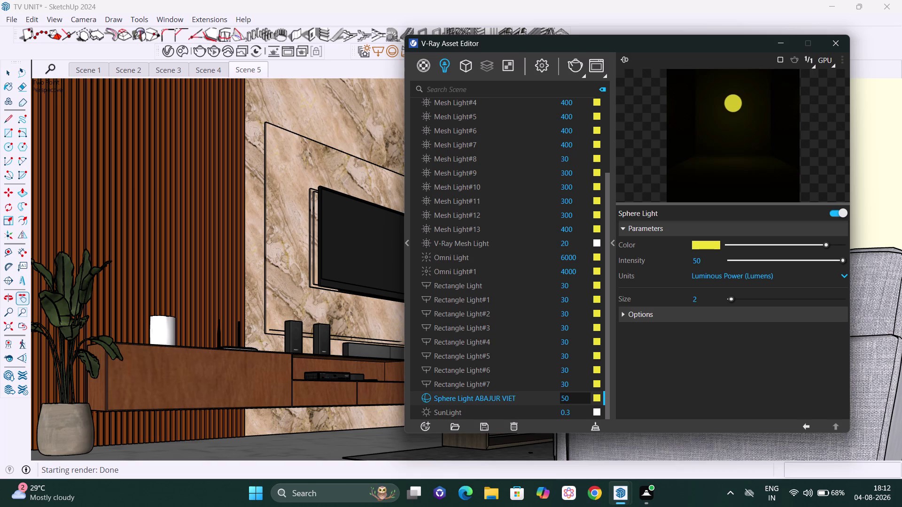
click(568, 403)
key(BackSpace)
key(BackSpace)
text(100)
key(Return)
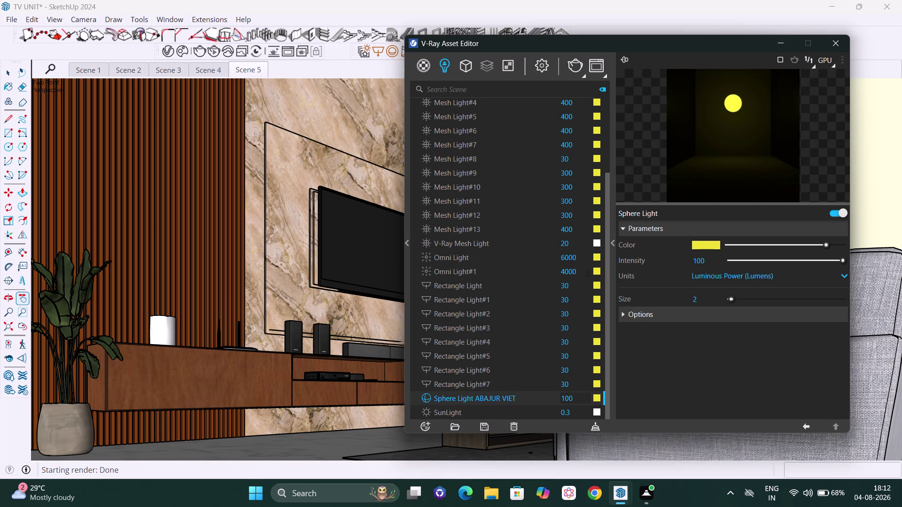
Expand the sphere light's Options and start a test render of the lamp.
click(714, 307)
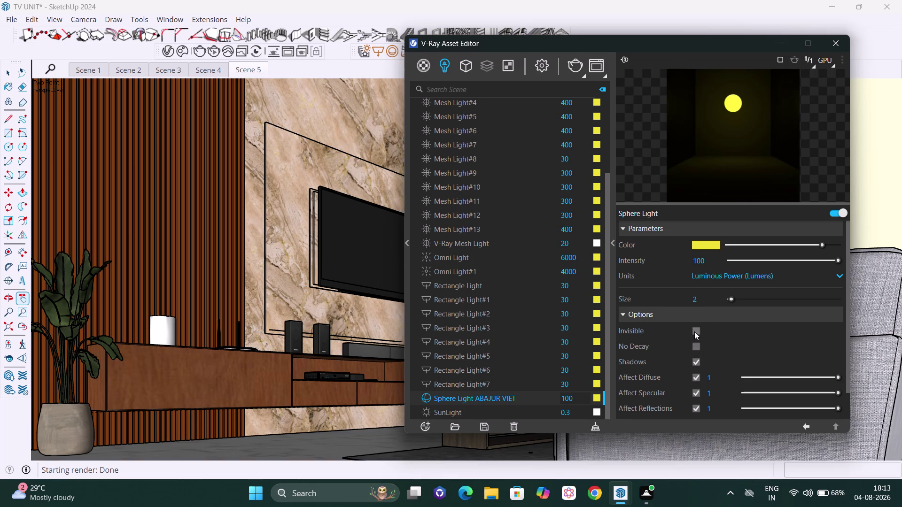
click(694, 331)
click(694, 331)
scroll(down, 3)
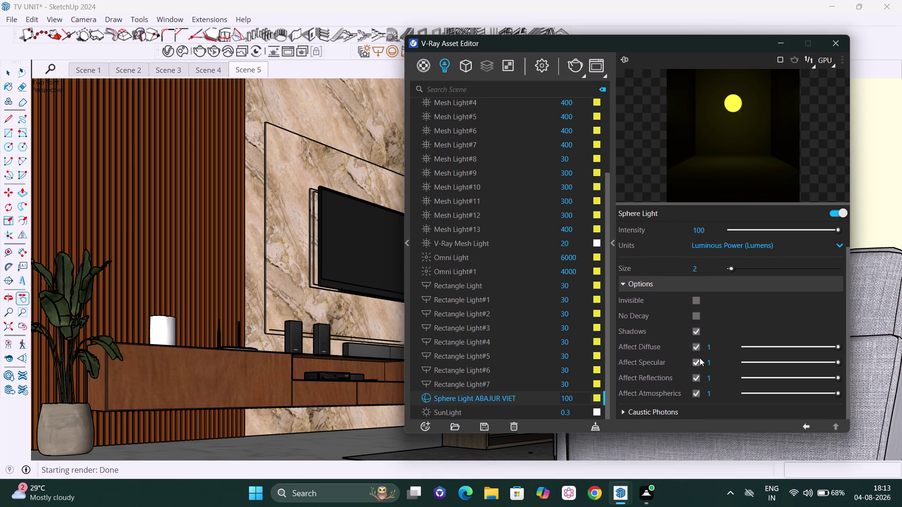
scroll(up, 3)
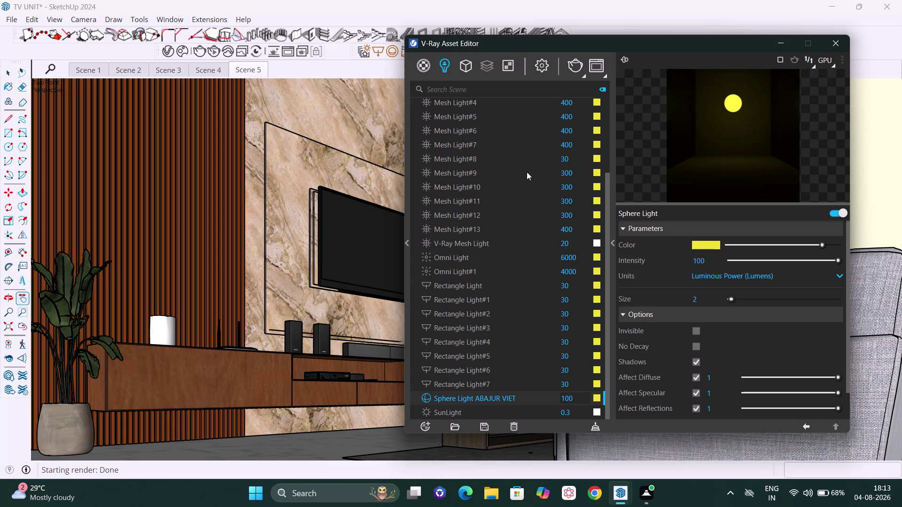
click(575, 65)
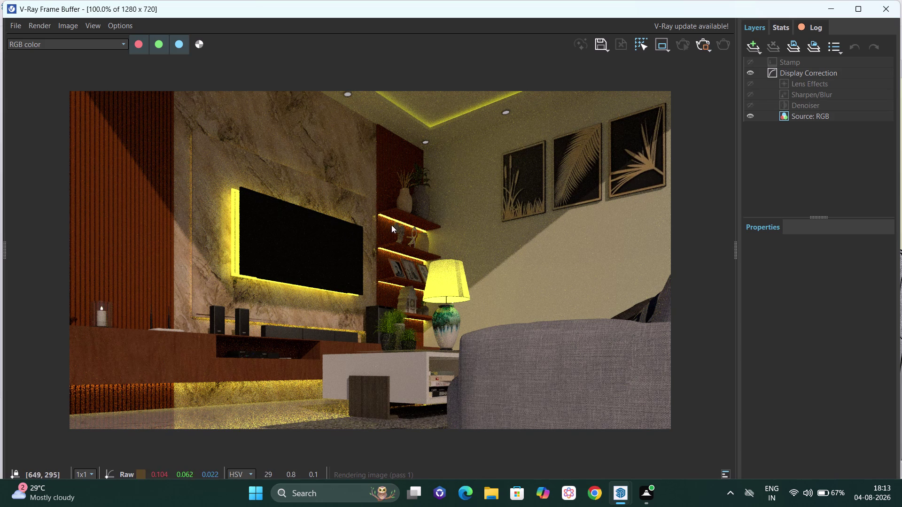
Stop the lamp test render and close the V-Ray Frame Buffer window.
click(707, 41)
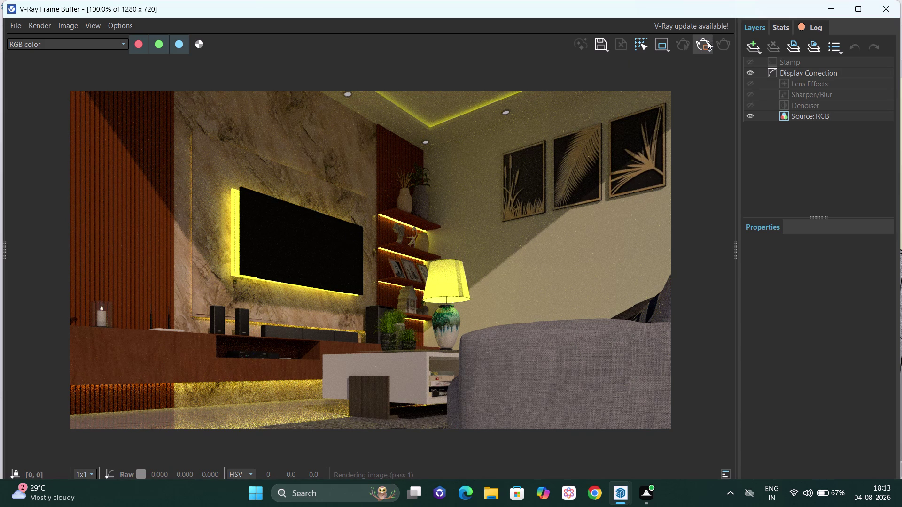
click(897, 4)
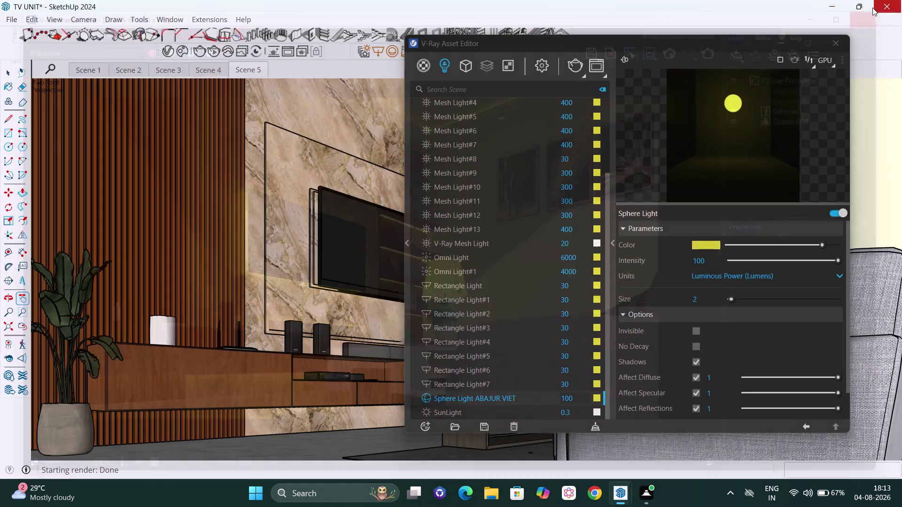
Set Mesh Light#4, #5, #6 and #7 intensities to 200.
scroll(up, 3)
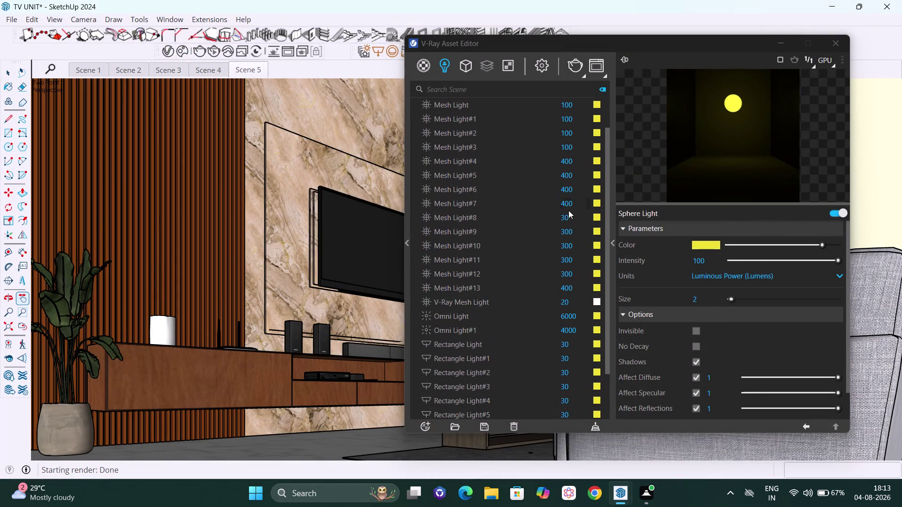
scroll(up, 3)
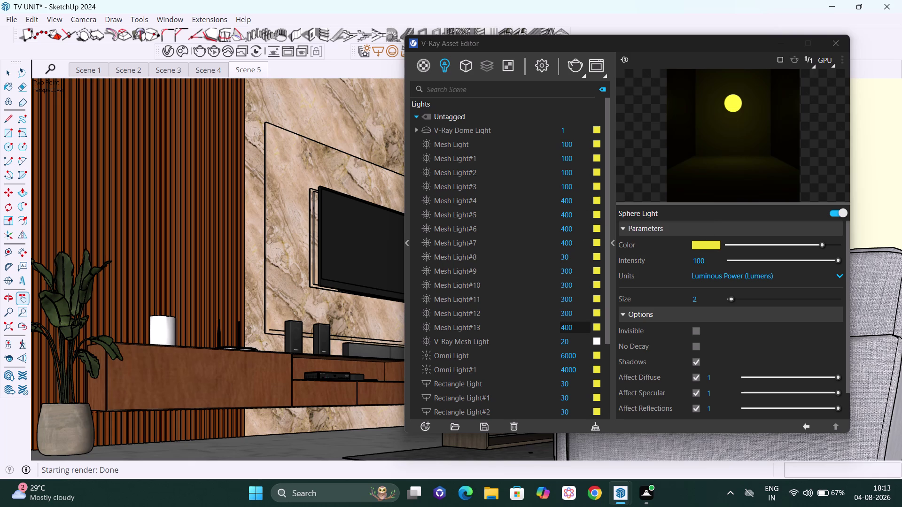
click(574, 201)
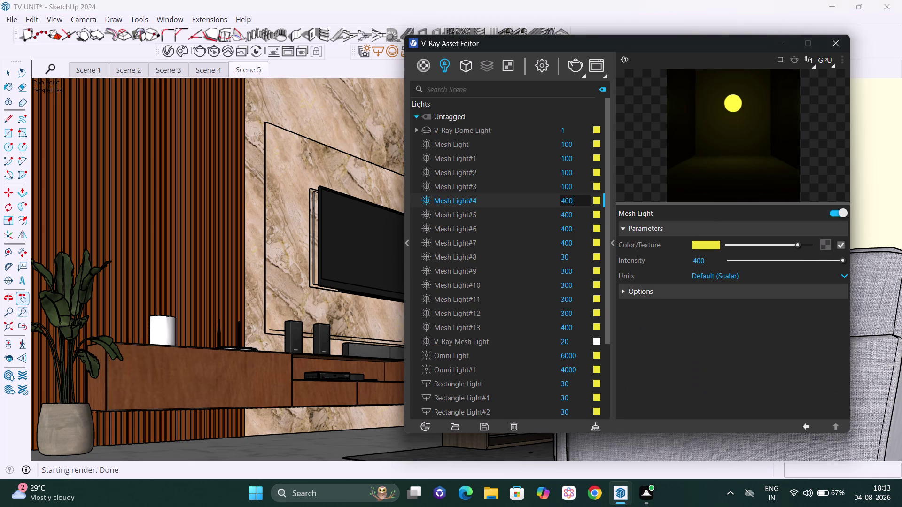
key(BackSpace)
key(BackSpace)
key(BackSpace)
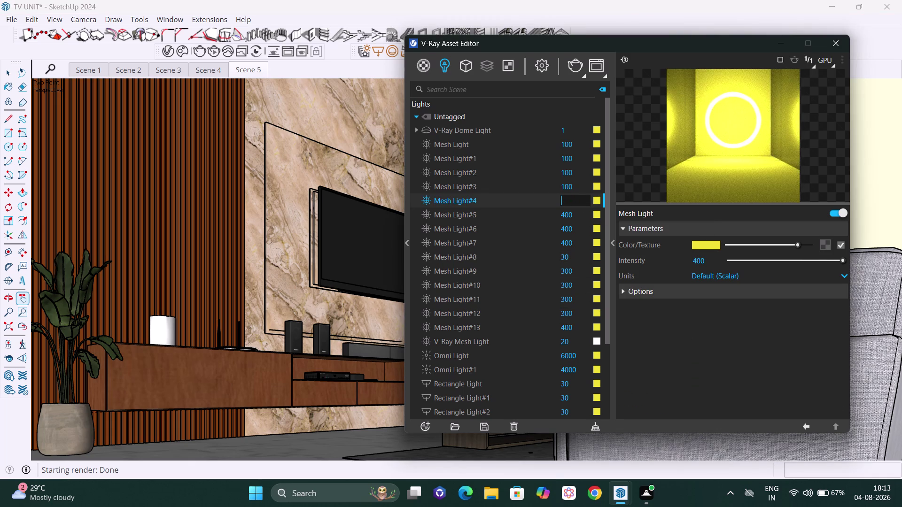
text(200)
key(Return)
click(574, 218)
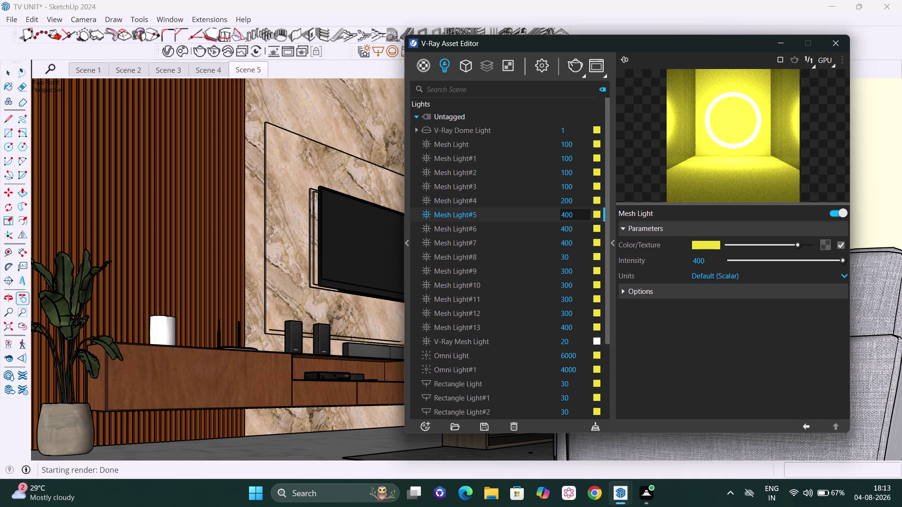
key(BackSpace)
key(BackSpace)
key(BackSpace)
text(200)
key(Return)
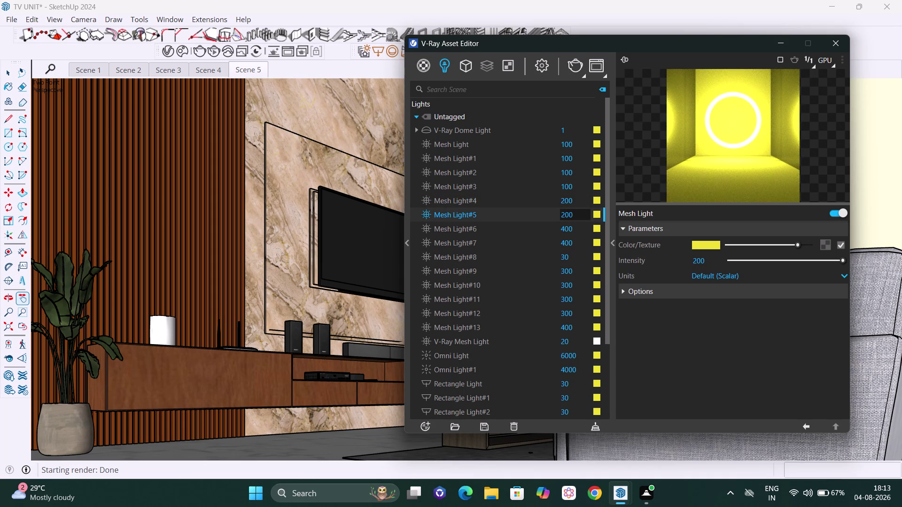
click(577, 228)
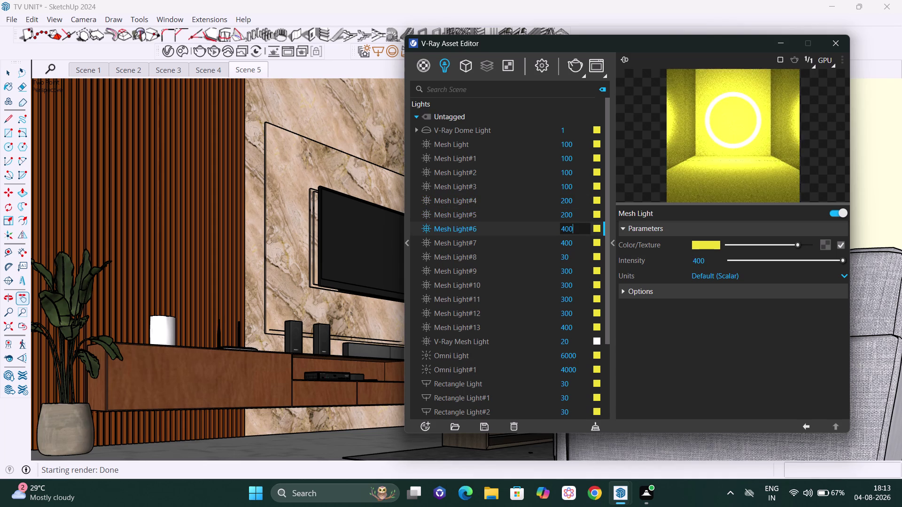
key(BackSpace)
key(BackSpace)
key(BackSpace)
text(200)
key(Return)
click(576, 244)
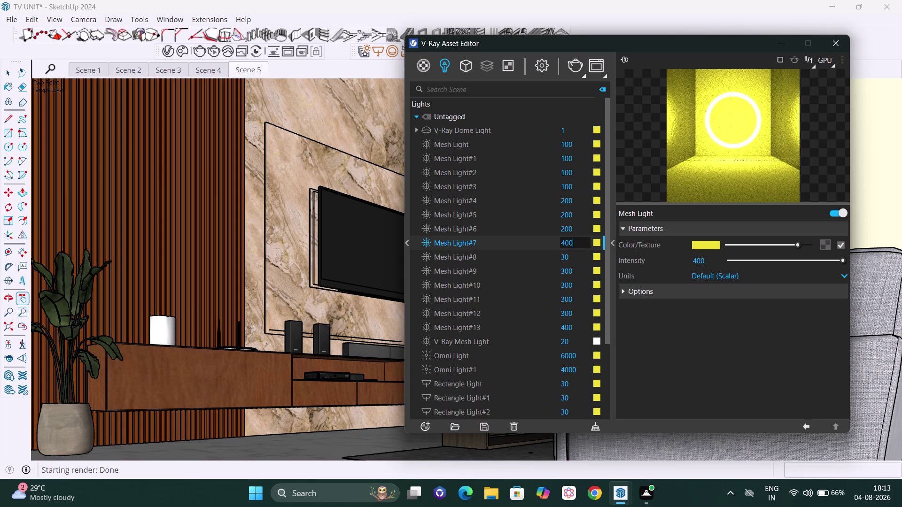
key(BackSpace)
key(BackSpace)
key(BackSpace)
text(200)
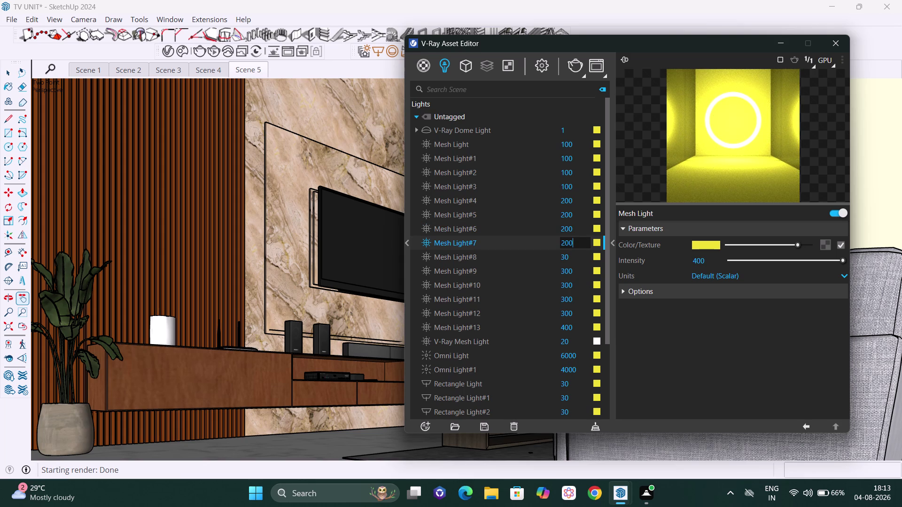
key(Return)
Set Mesh Light, #1, #2 and #3 intensities to 300, then render the scene.
click(579, 147)
key(BackSpace)
key(BackSpace)
key(BackSpace)
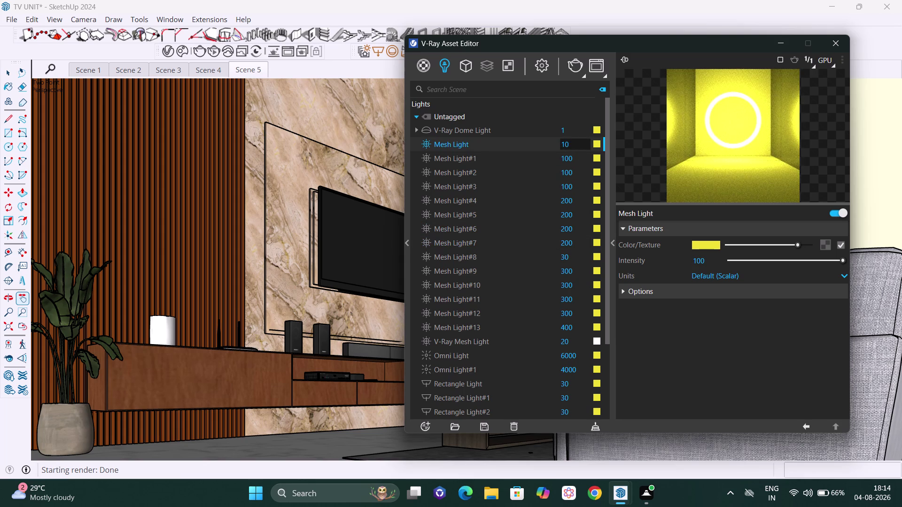
text(300)
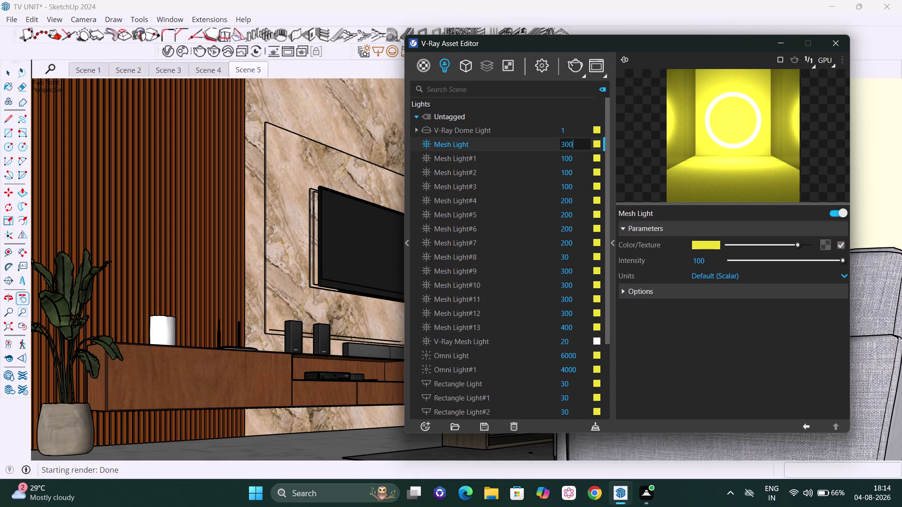
key(Return)
click(580, 156)
key(BackSpace)
key(BackSpace)
key(BackSpace)
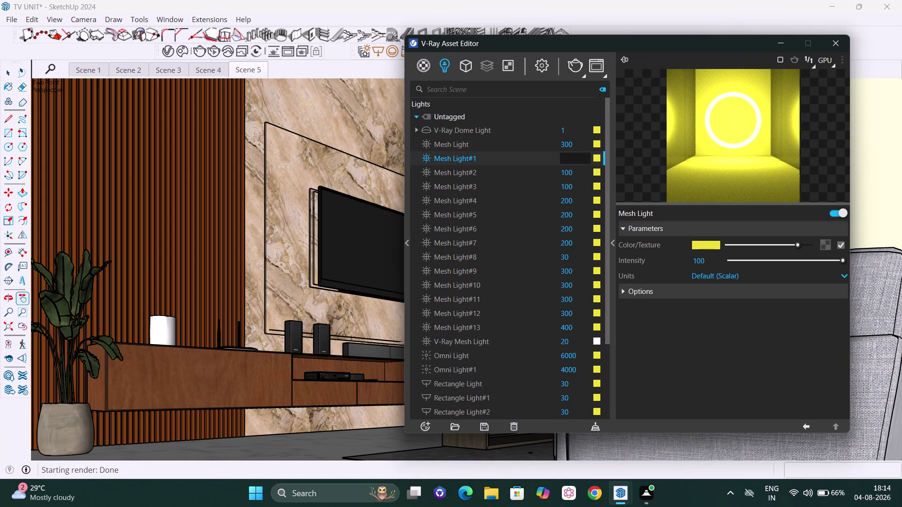
text(300)
key(Return)
click(576, 169)
key(BackSpace)
key(BackSpace)
key(BackSpace)
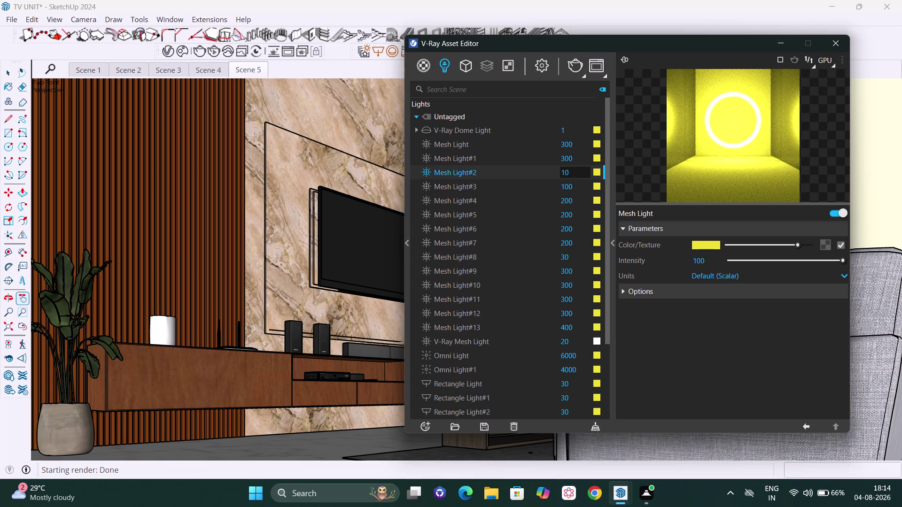
text(300)
key(Return)
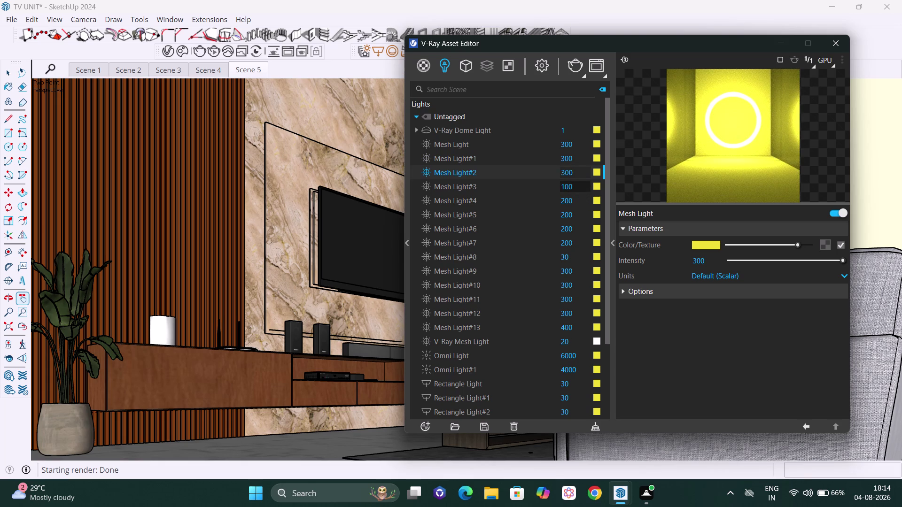
click(578, 188)
key(BackSpace)
key(BackSpace)
key(BackSpace)
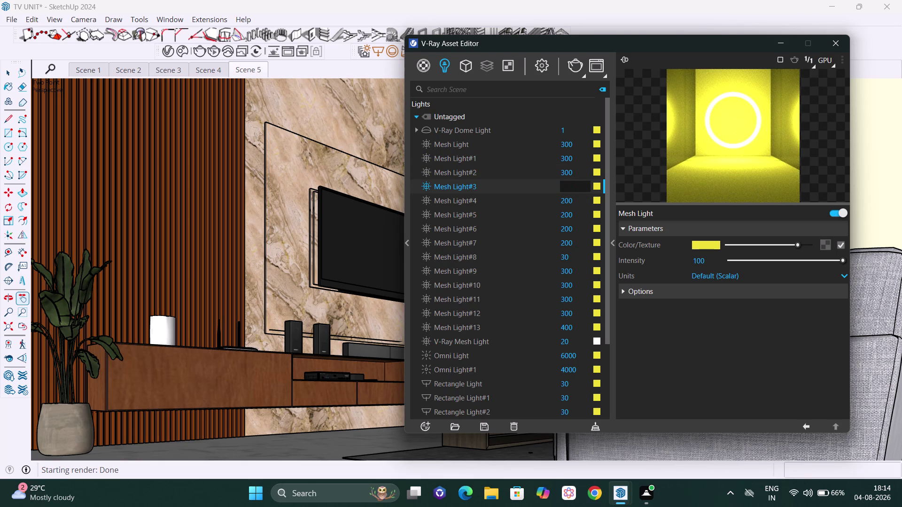
text(300)
key(Return)
click(574, 67)
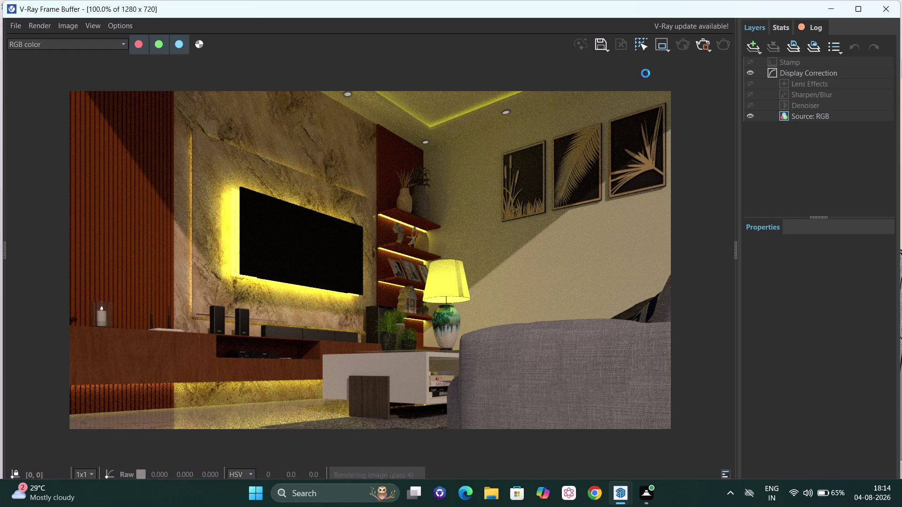
Stop the retuned LED strip render and close the V-Ray Frame Buffer.
click(703, 40)
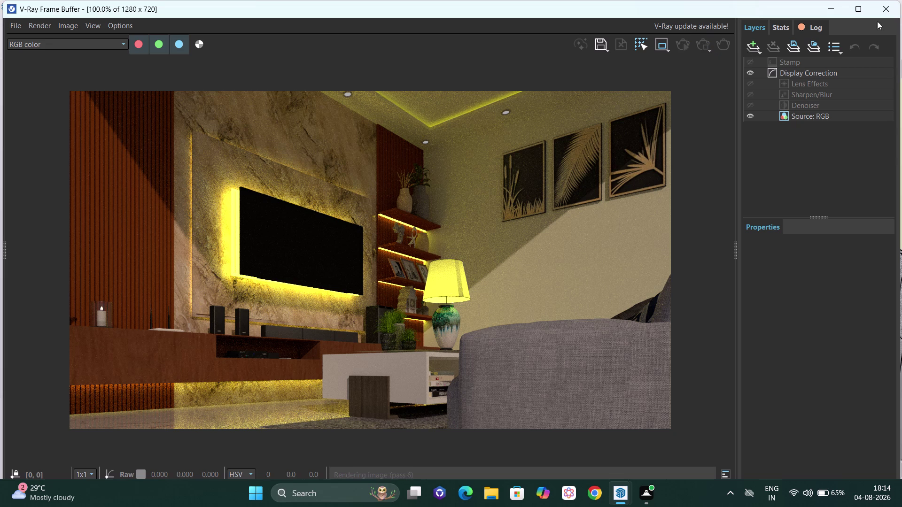
click(891, 8)
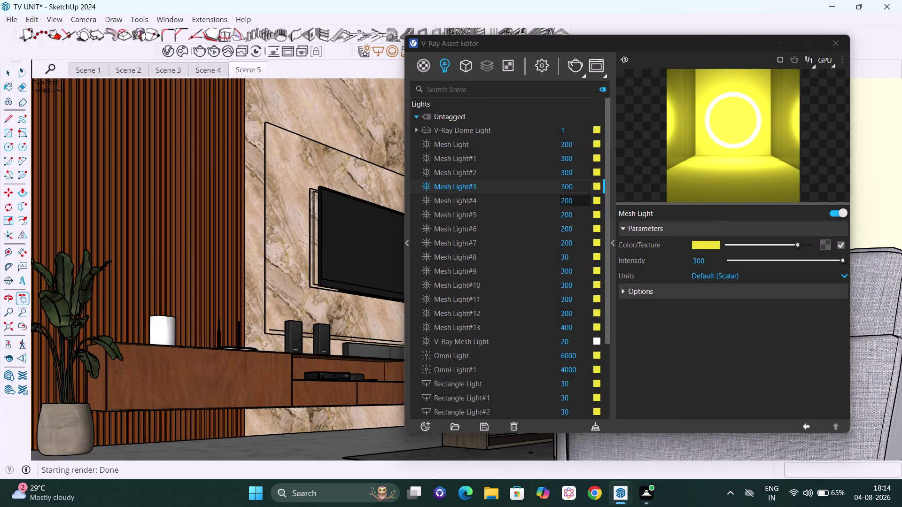
Lower the Mesh Light#4 to #7 intensities from 200 to 50 and start a new render.
click(573, 144)
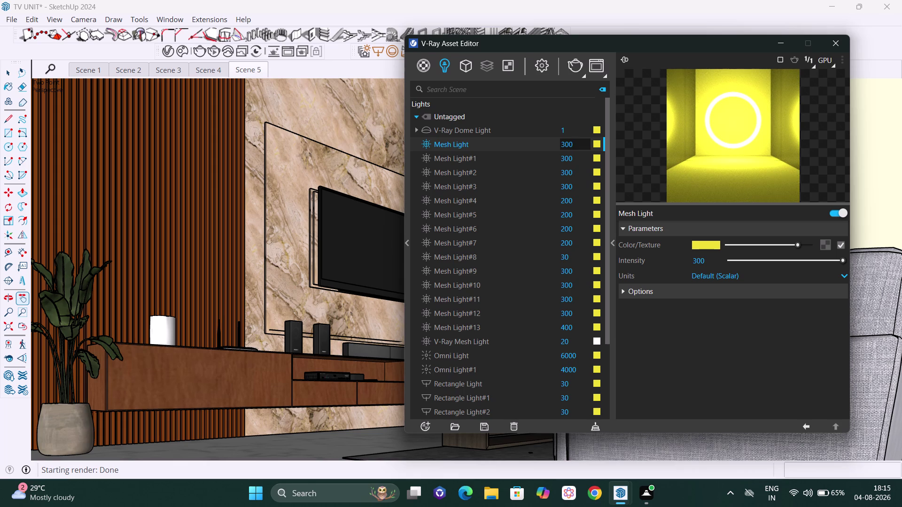
click(577, 203)
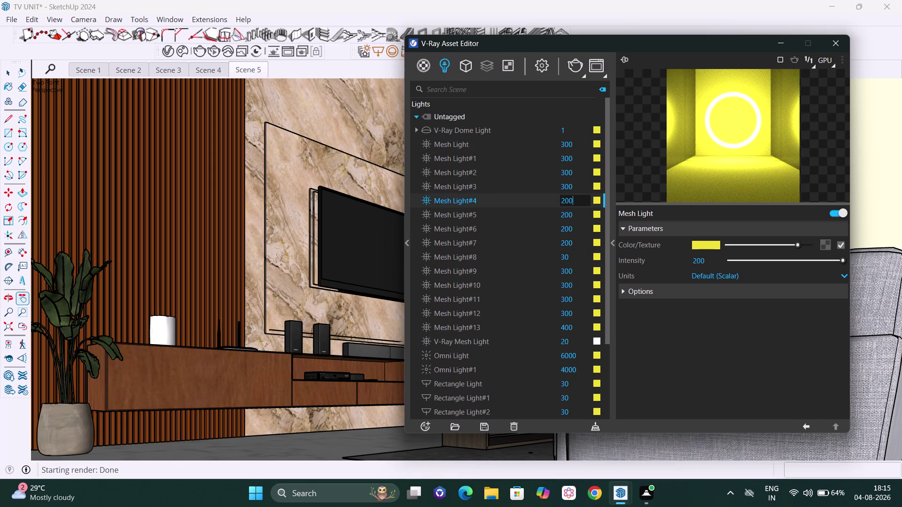
key(BackSpace)
key(BackSpace)
key(BackSpace)
text(50)
key(Return)
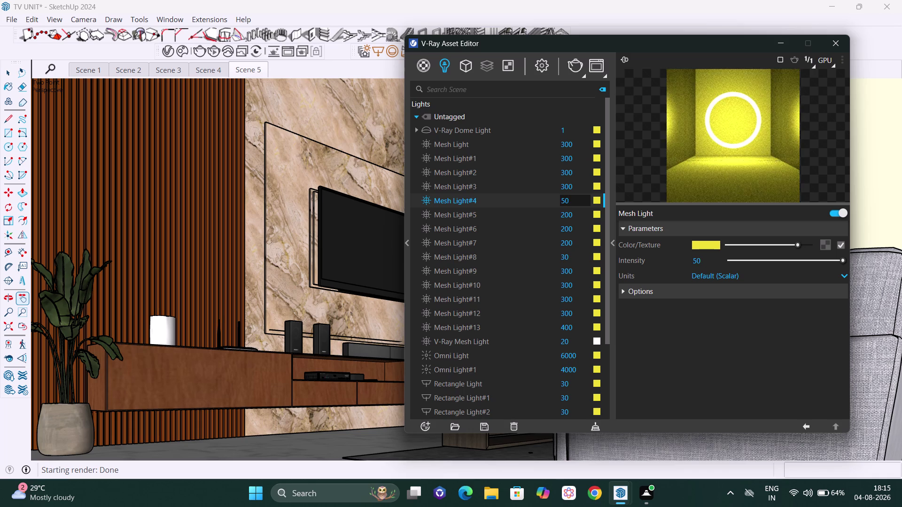
click(580, 214)
key(BackSpace)
key(BackSpace)
key(BackSpace)
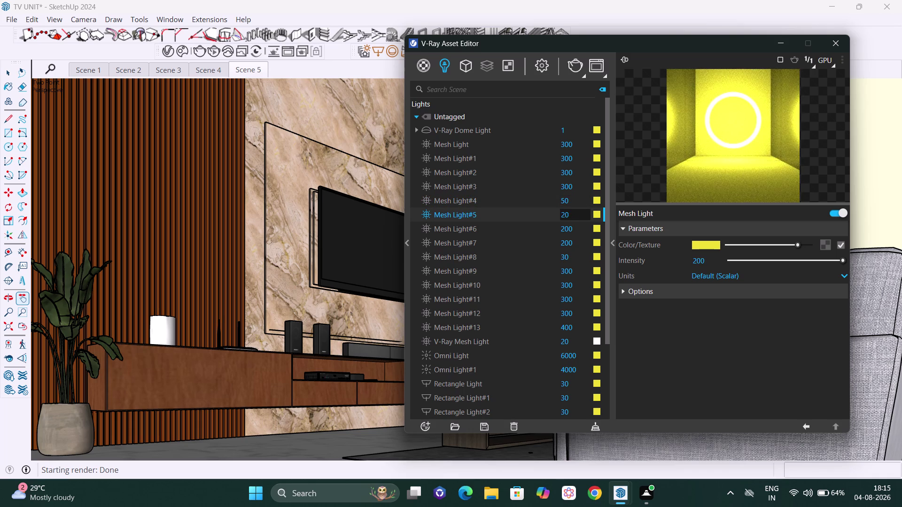
text(50)
key(Return)
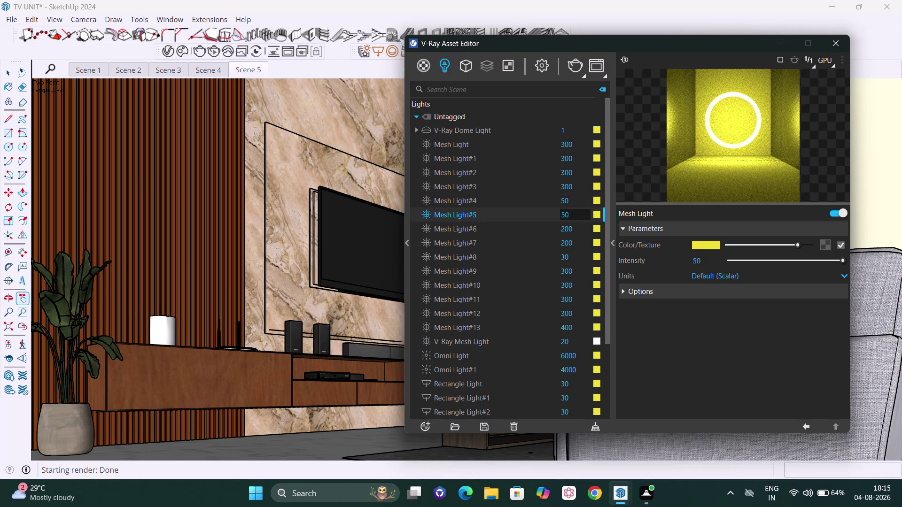
click(583, 233)
key(BackSpace)
key(BackSpace)
key(BackSpace)
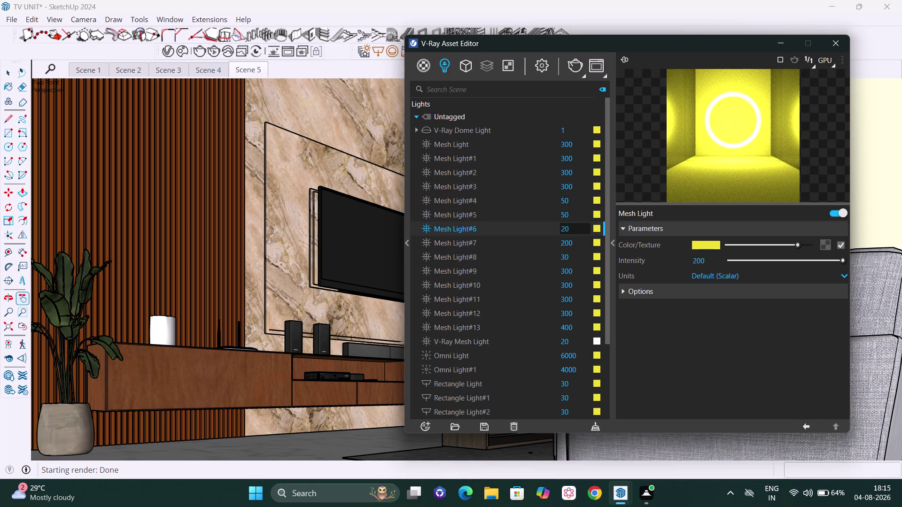
text(50)
key(Return)
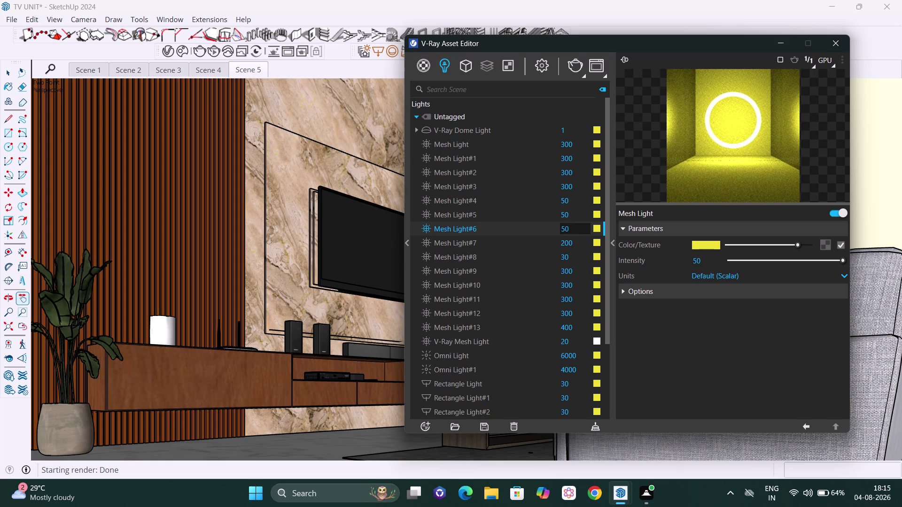
click(580, 247)
key(BackSpace)
key(BackSpace)
key(BackSpace)
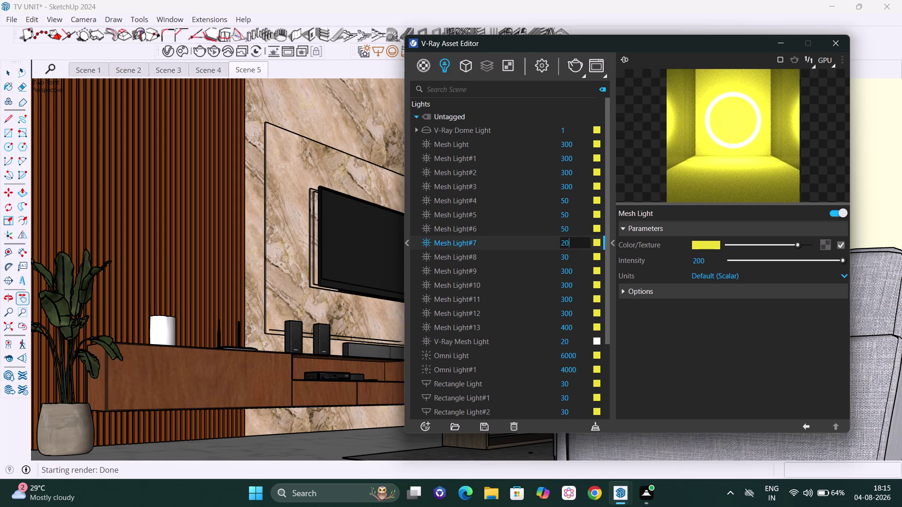
text(50)
key(Return)
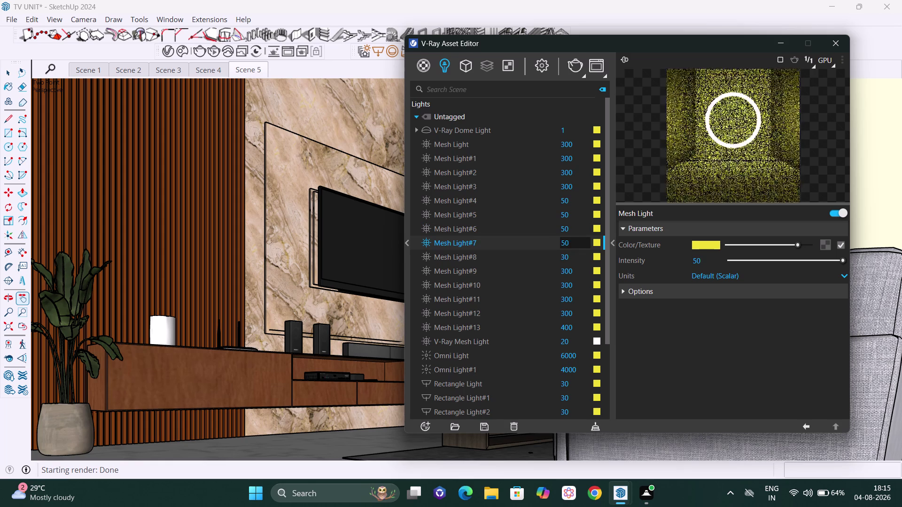
click(573, 63)
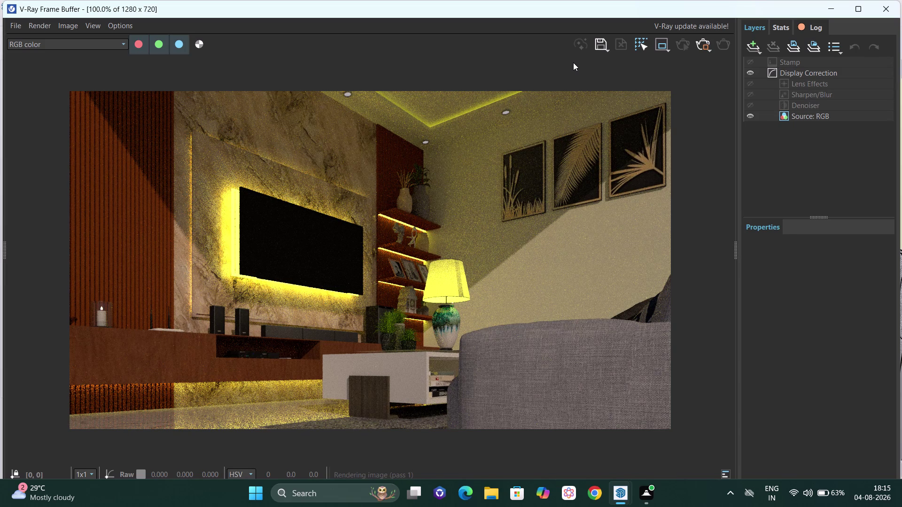
Check the yellow-glow TV render in the Frame Buffer, then close it to return to SketchUp.
click(700, 45)
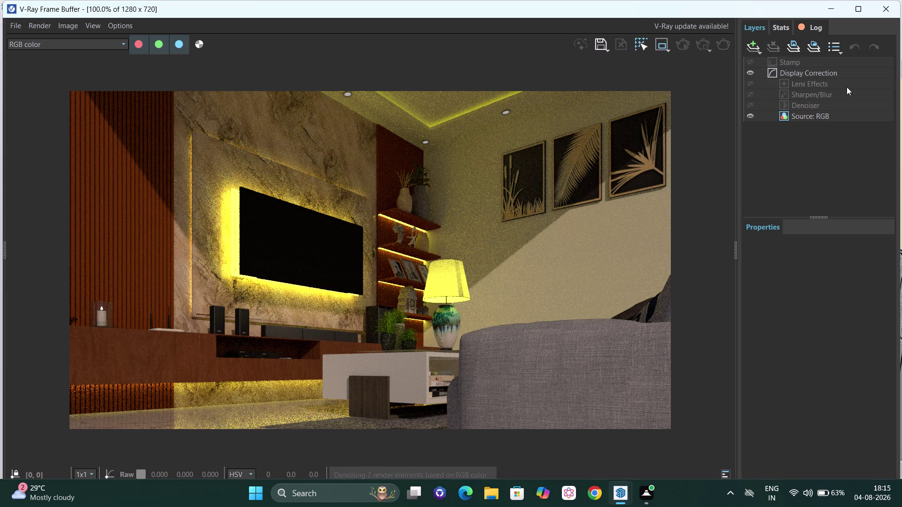
click(892, 8)
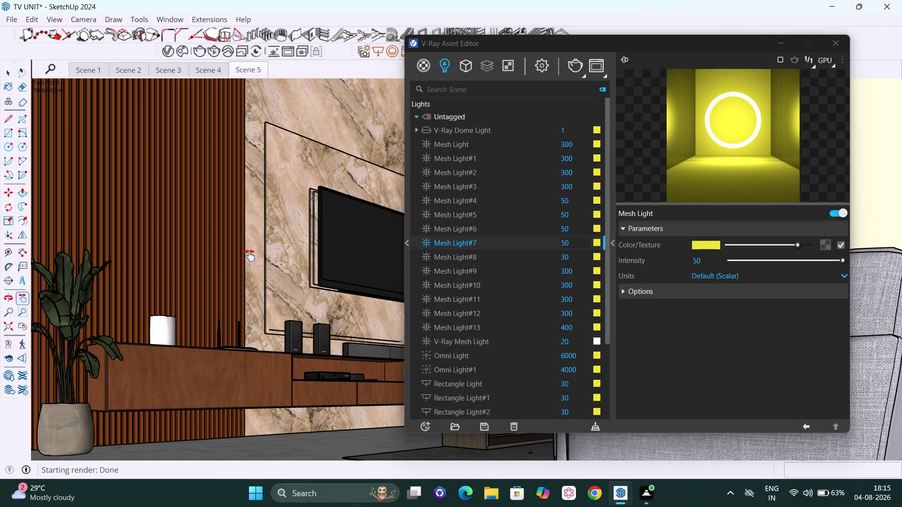
Zoom in on the TV's left edge and select the LED strip behind the TV.
scroll(up, 3)
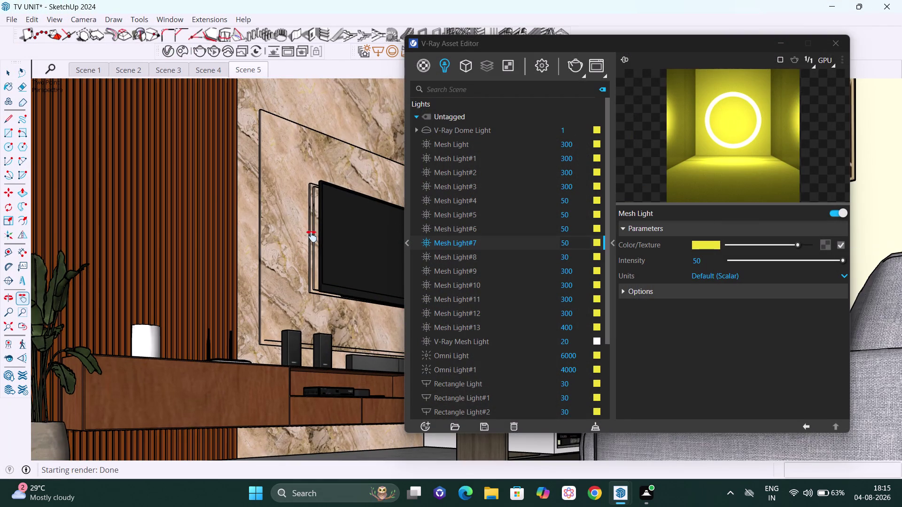
middle_drag(348, 236, 376, 242)
drag(326, 224, 170, 222)
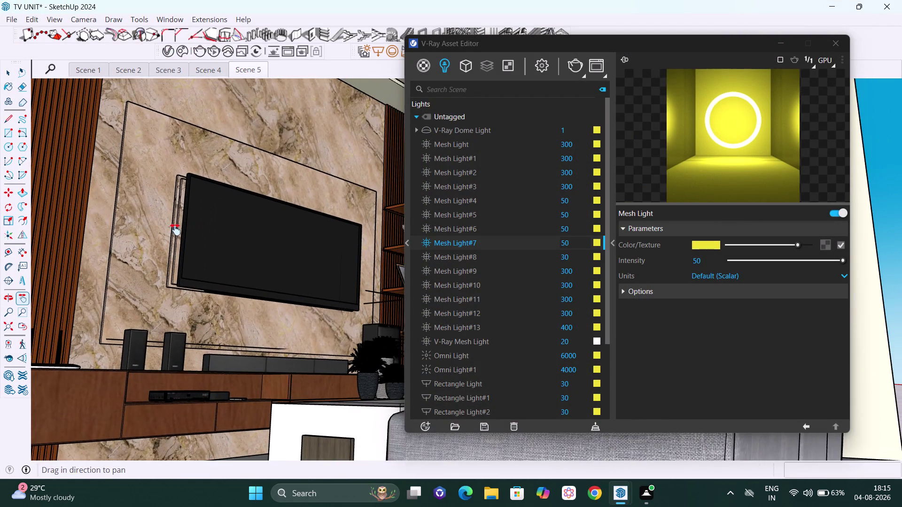
middle_drag(179, 242, 279, 276)
scroll(up, 3)
middle_drag(255, 255, 294, 271)
scroll(up, 3)
scroll(up, 3)
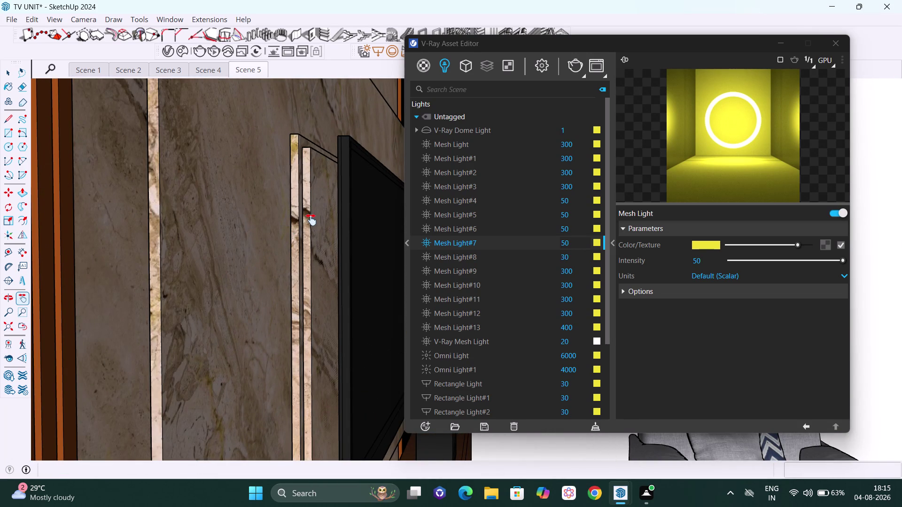
key(space)
click(305, 228)
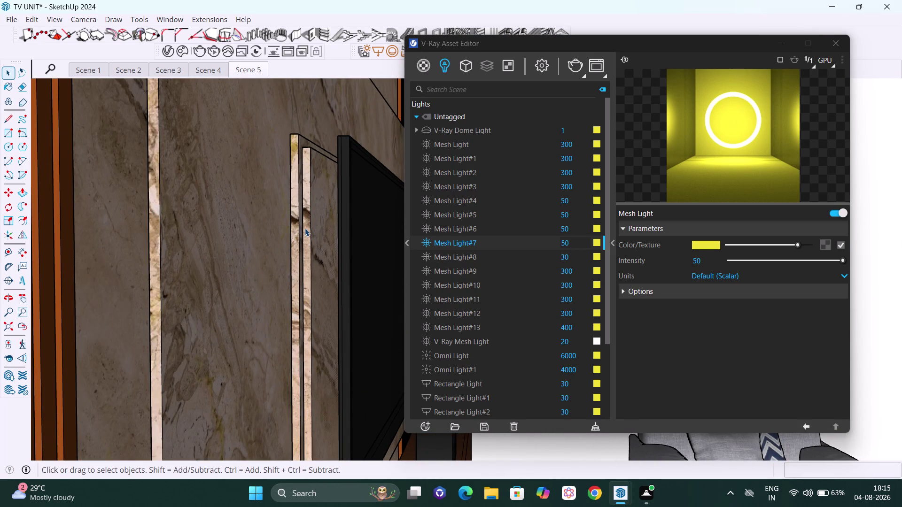
Orbit around the TV backing and shelves to inspect the strip, then close the V-Ray Asset Editor.
scroll(down, 3)
middle_drag(315, 234, 257, 227)
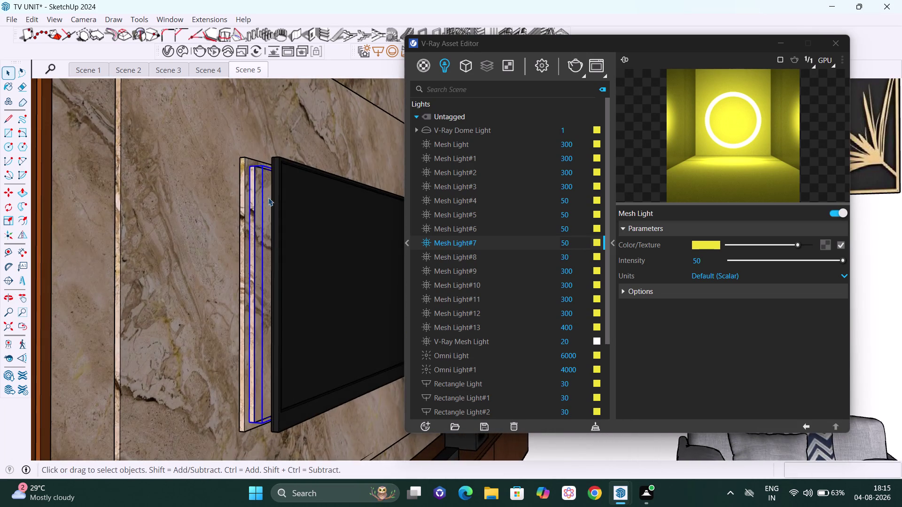
scroll(down, 3)
scroll(down, 3)
middle_drag(304, 187, 321, 326)
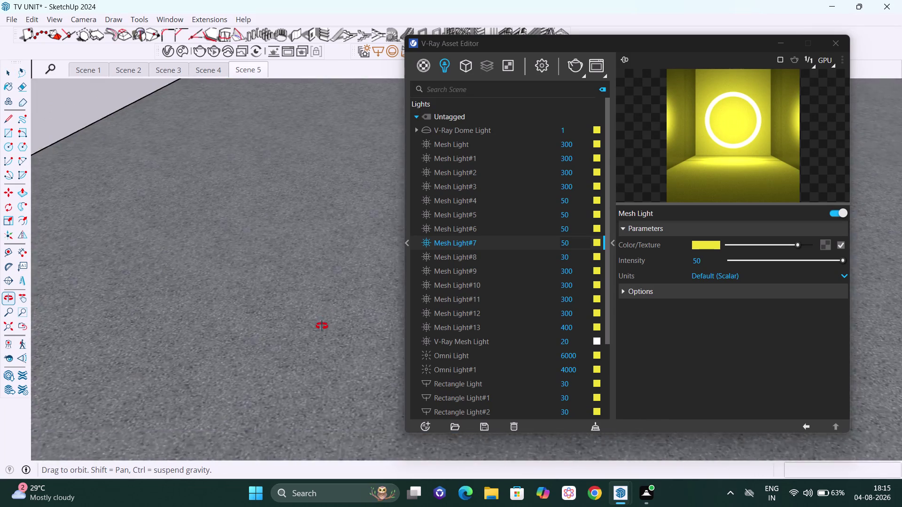
middle_drag(322, 326, 287, 184)
scroll(up, 3)
middle_drag(168, 226, 267, 235)
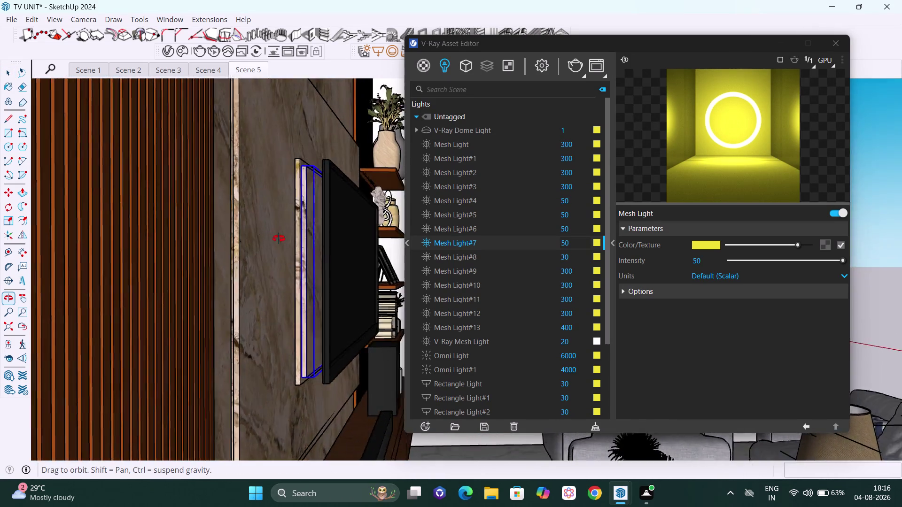
middle_drag(267, 234, 260, 249)
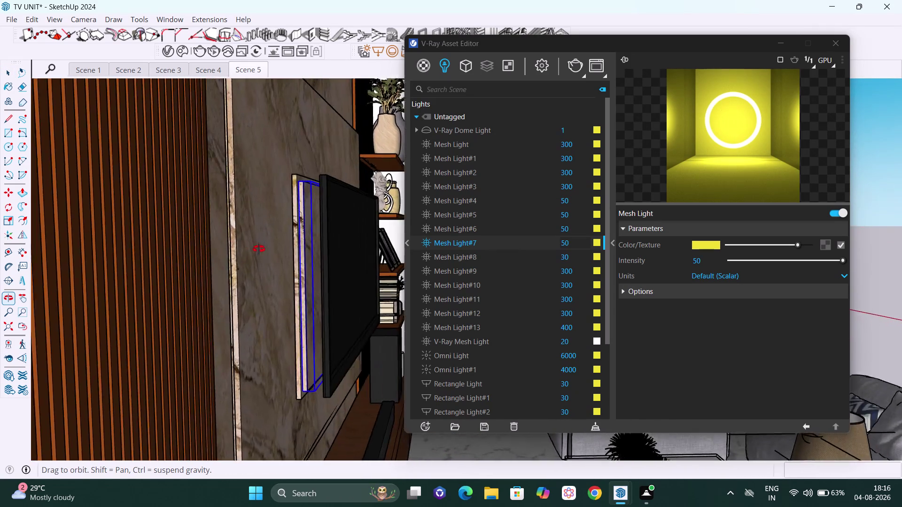
middle_drag(260, 249, 199, 246)
scroll(down, 3)
scroll(down, 3)
scroll(down, 3)
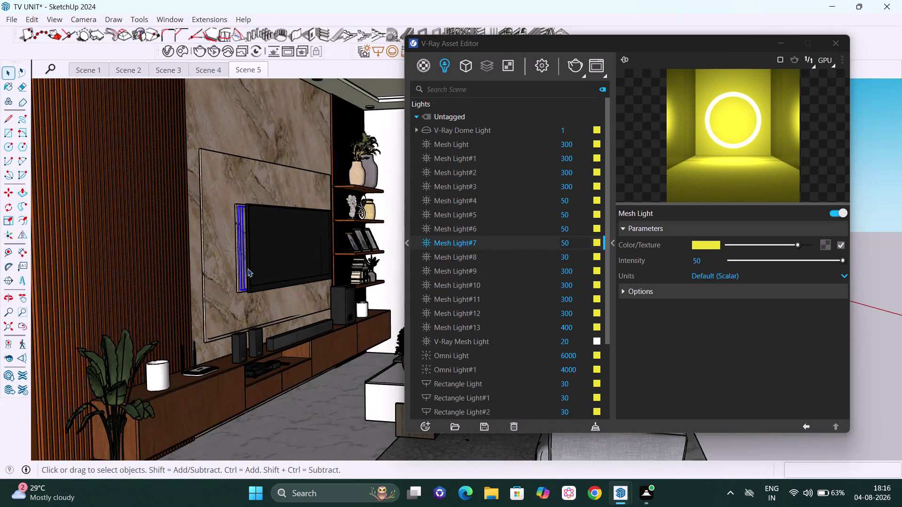
middle_drag(248, 269, 344, 276)
scroll(up, 3)
scroll(up, 3)
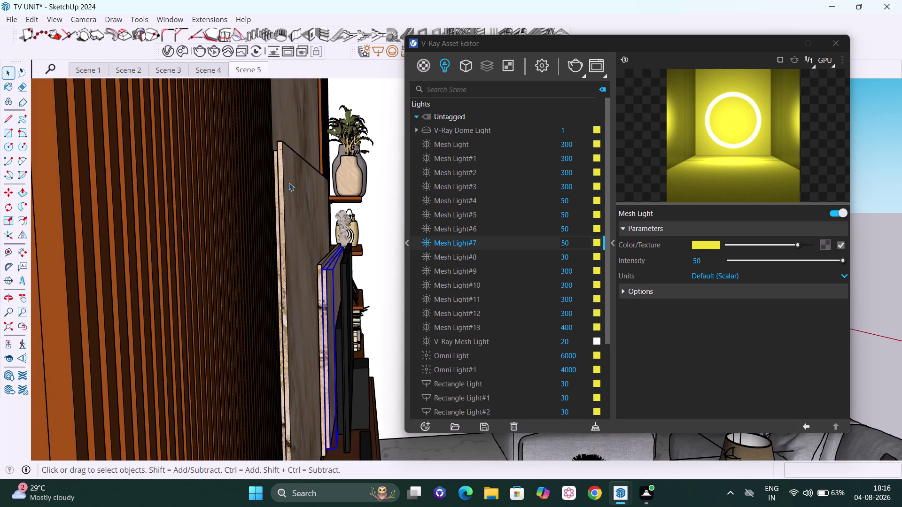
middle_drag(277, 216, 263, 228)
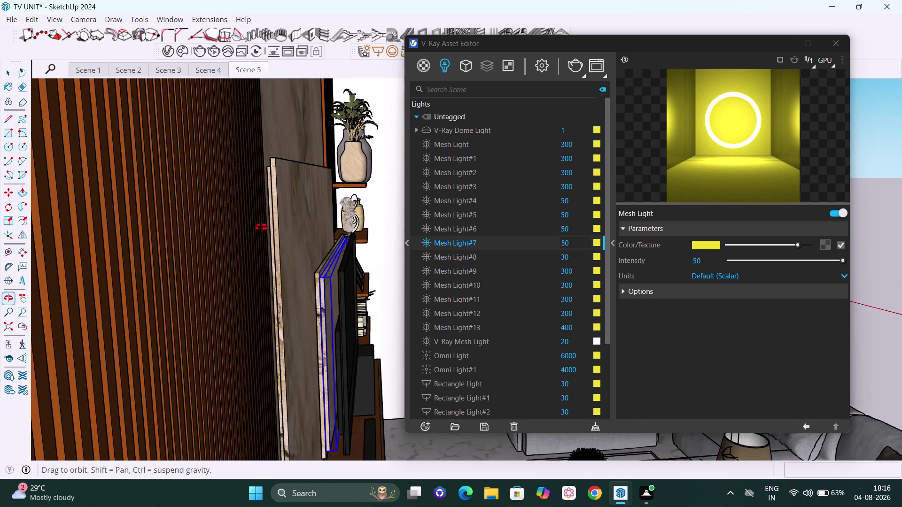
middle_drag(263, 228, 249, 225)
middle_drag(367, 276, 379, 274)
scroll(up, 3)
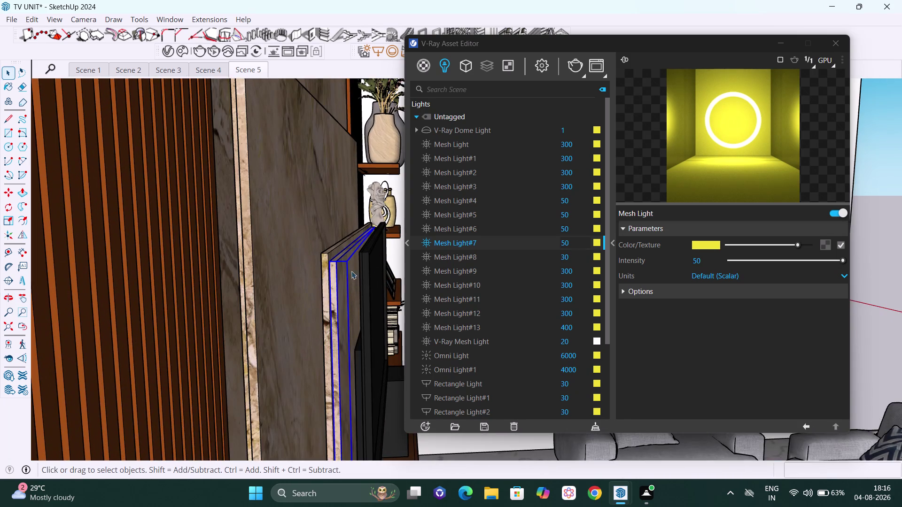
scroll(up, 3)
middle_drag(350, 340, 368, 281)
scroll(up, 3)
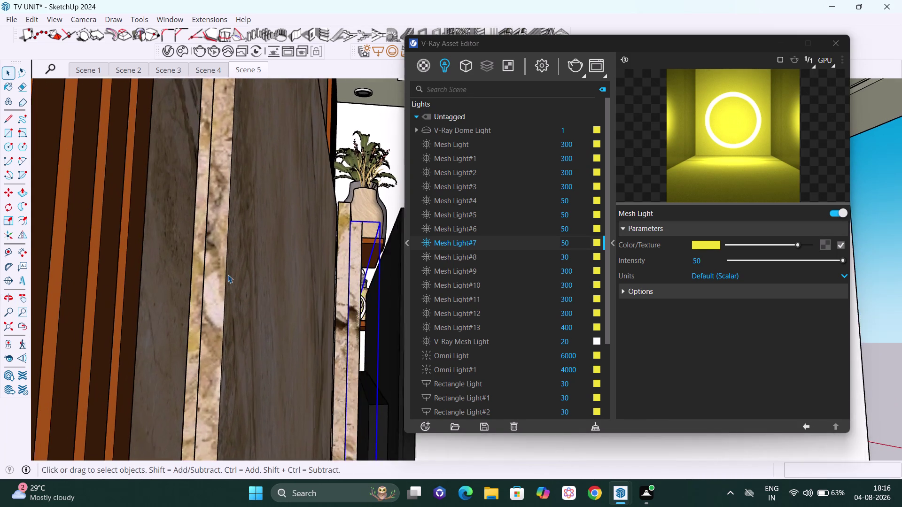
middle_drag(191, 327, 206, 350)
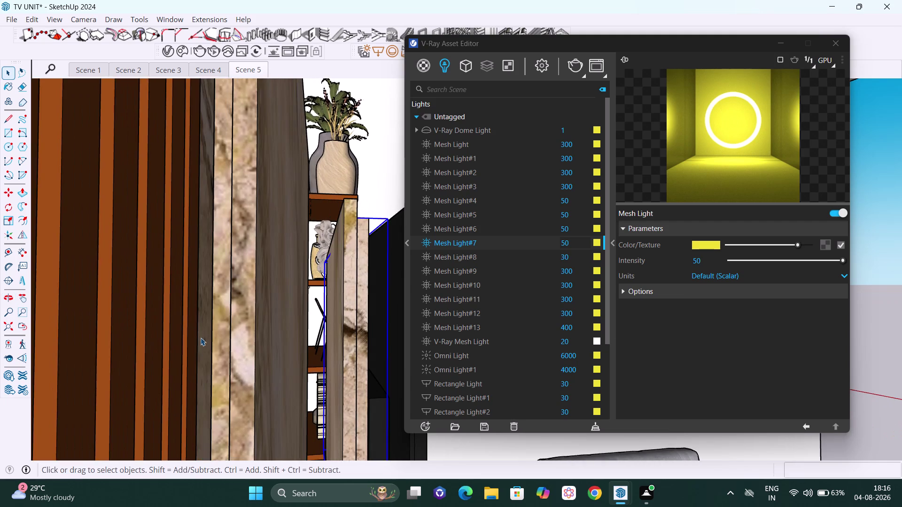
scroll(up, 3)
scroll(down, 3)
scroll(down, 3)
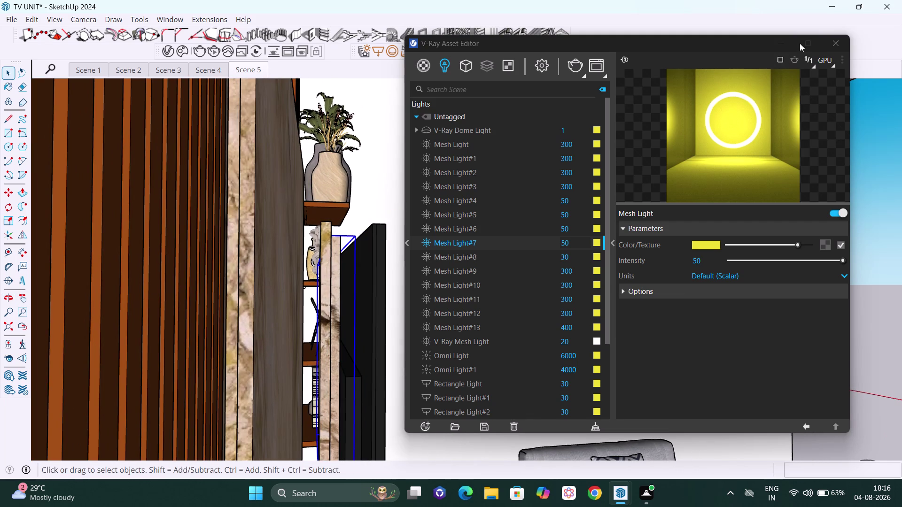
click(834, 41)
scroll(down, 3)
Orbit around the TV wall and select the marble panel and the TV.
scroll(down, 3)
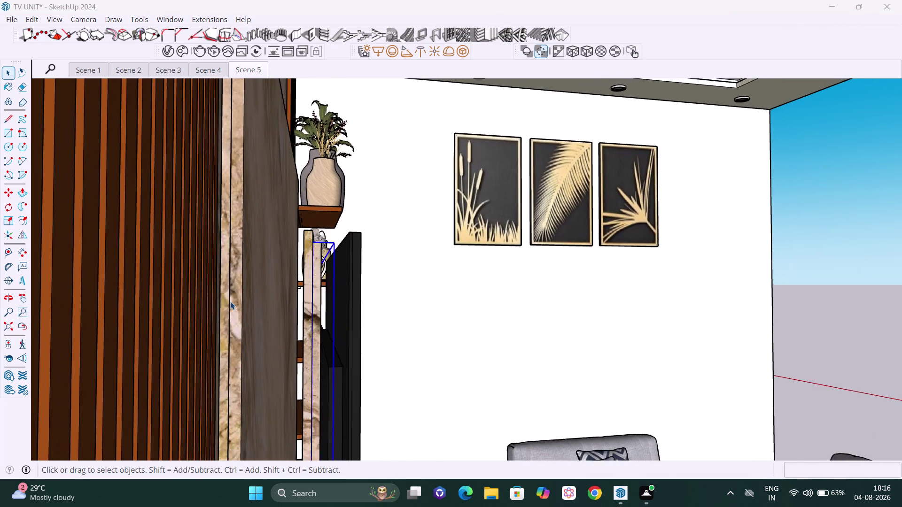
scroll(down, 3)
middle_drag(310, 306, 235, 347)
scroll(down, 3)
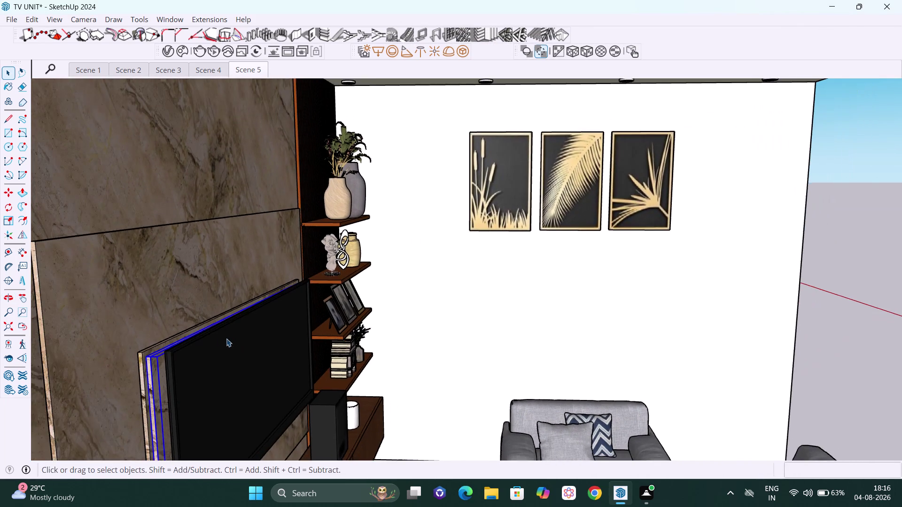
middle_drag(227, 339, 239, 326)
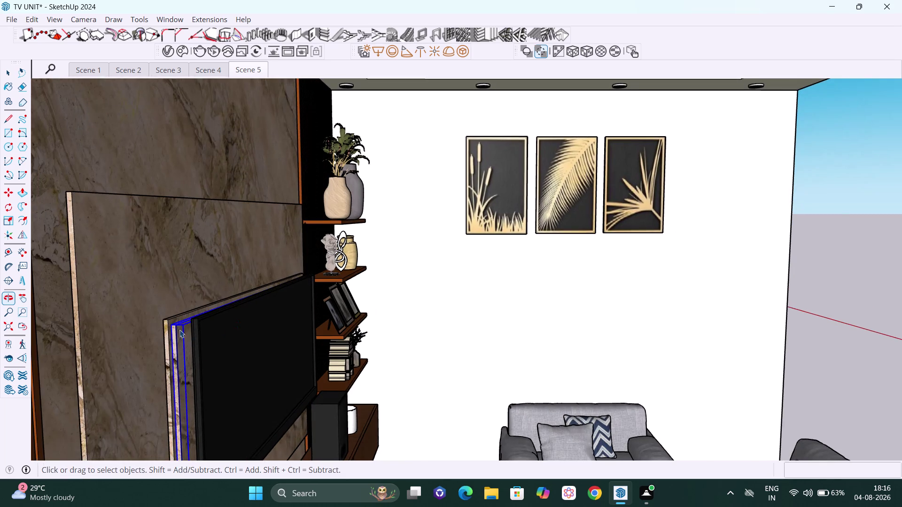
scroll(up, 3)
click(168, 320)
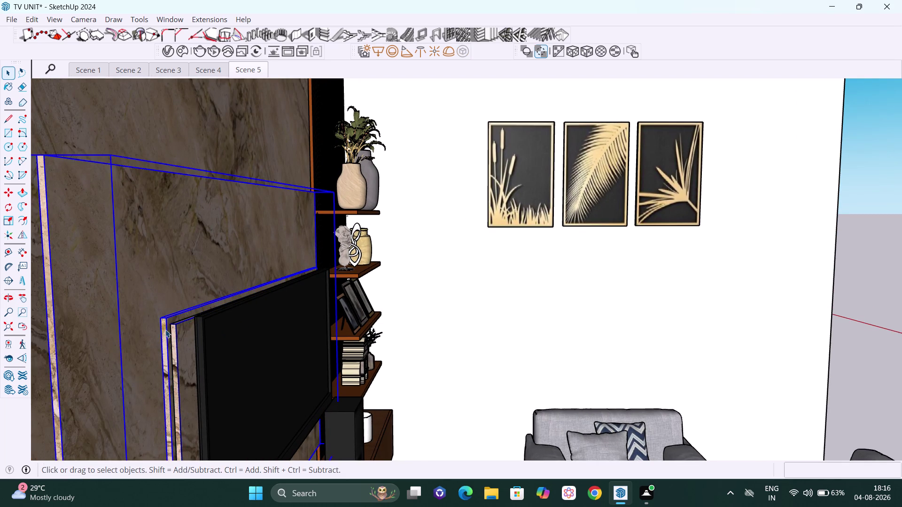
scroll(down, 3)
middle_drag(153, 349, 199, 352)
scroll(down, 3)
middle_drag(242, 356, 158, 315)
click(179, 309)
Inspect the strip behind the TV and add the thin side panels to the selection.
middle_drag(186, 309, 198, 317)
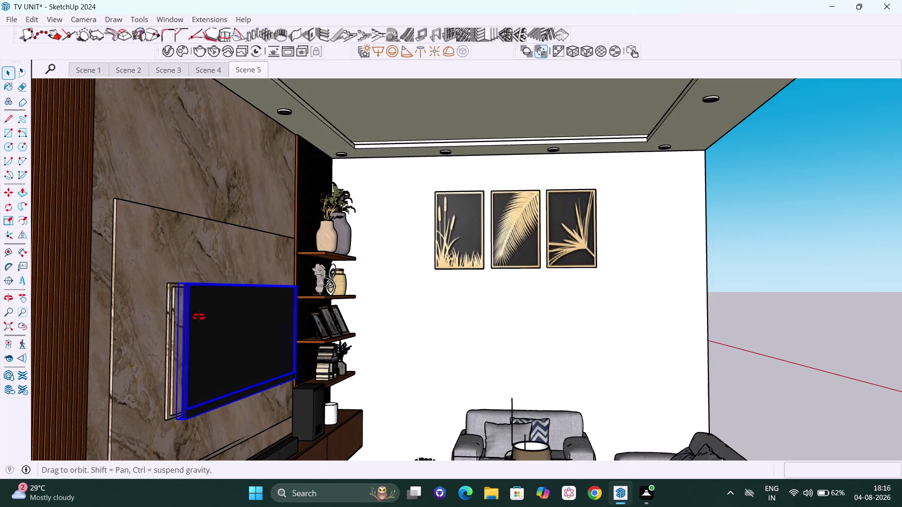
middle_drag(198, 317, 248, 329)
scroll(up, 3)
scroll(up, 3)
scroll(up, 3)
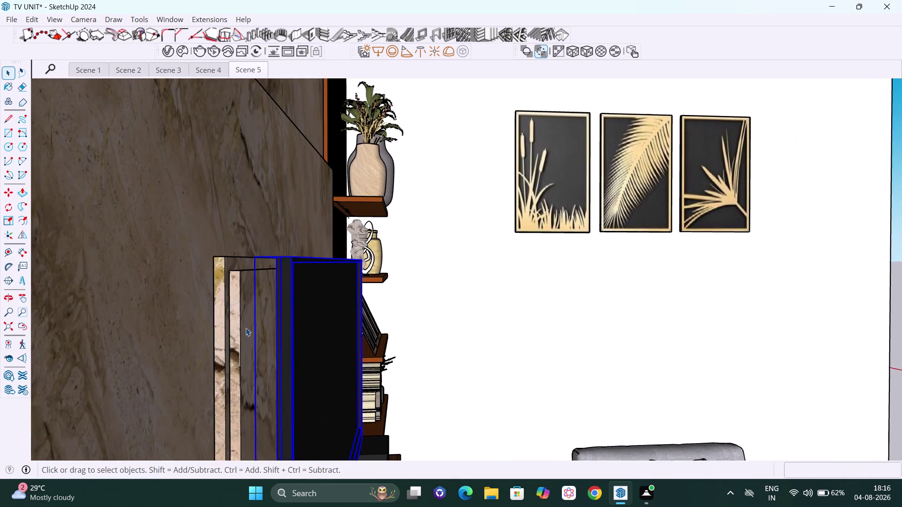
scroll(up, 3)
middle_drag(240, 364, 291, 352)
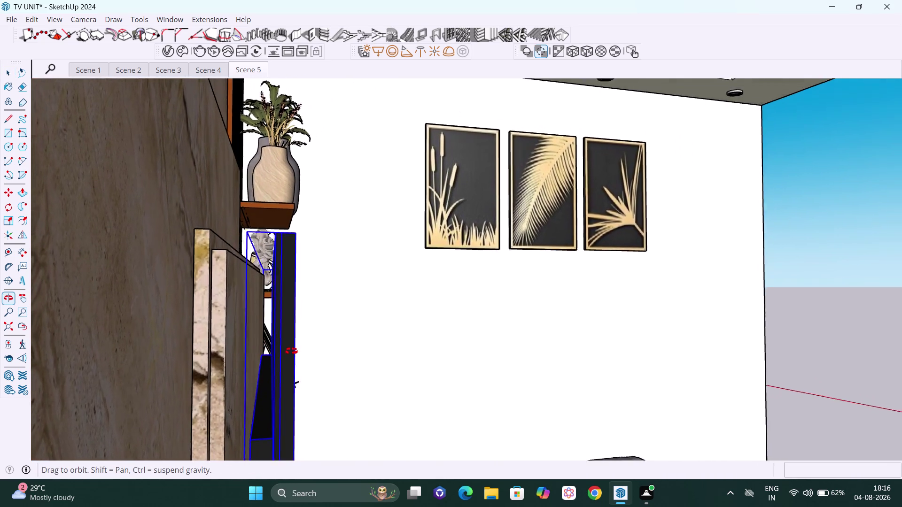
middle_drag(290, 352, 316, 394)
click(223, 296)
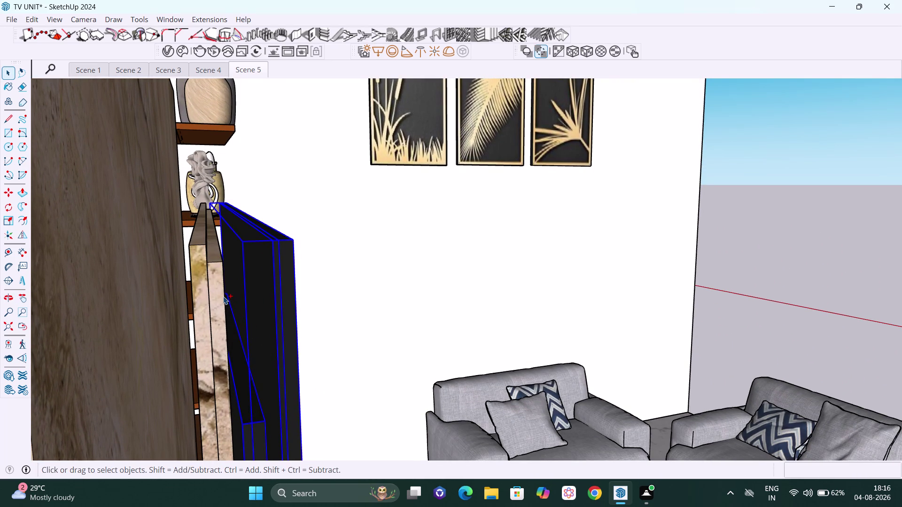
click(200, 264)
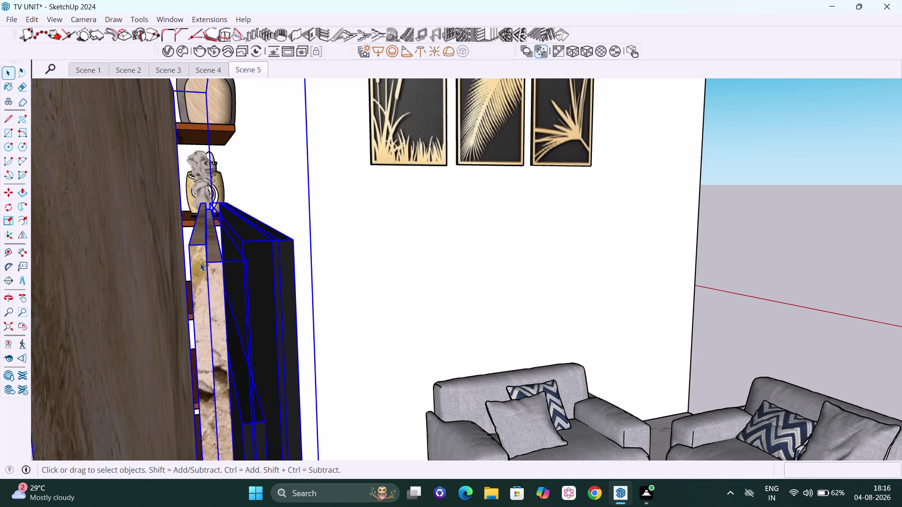
Move the selected panels about 4 inches along a locked axis, then deselect them.
key(m)
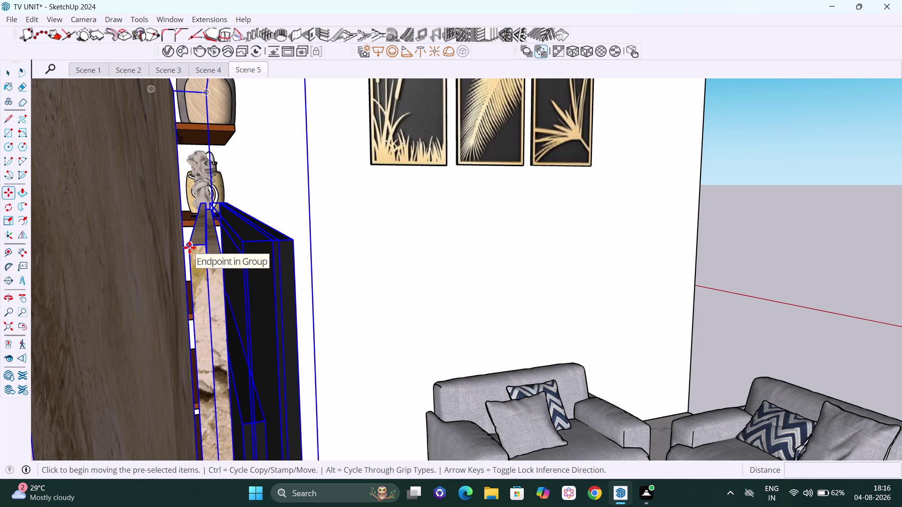
click(190, 248)
key(Right)
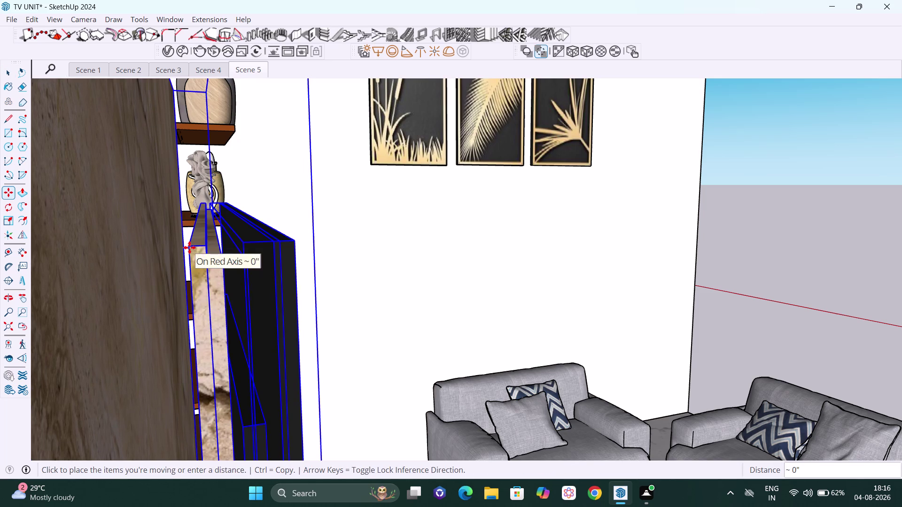
key(Left)
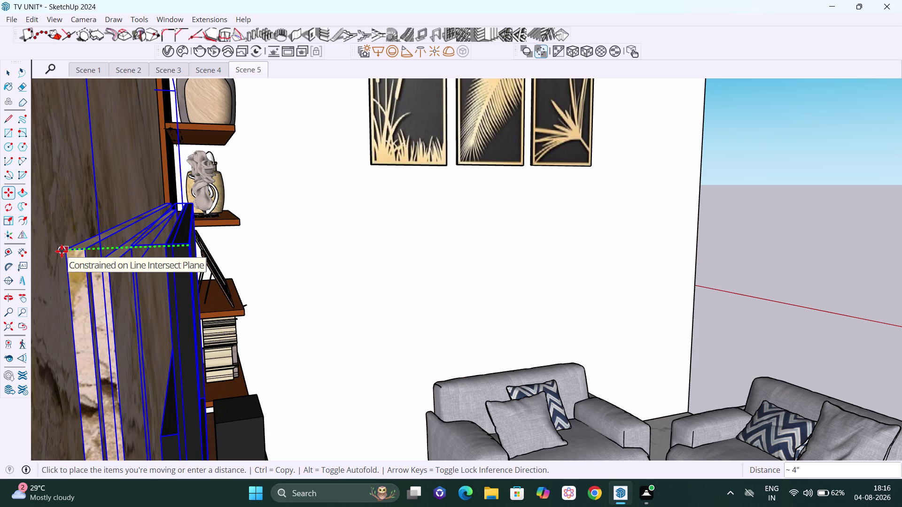
click(62, 251)
key(space)
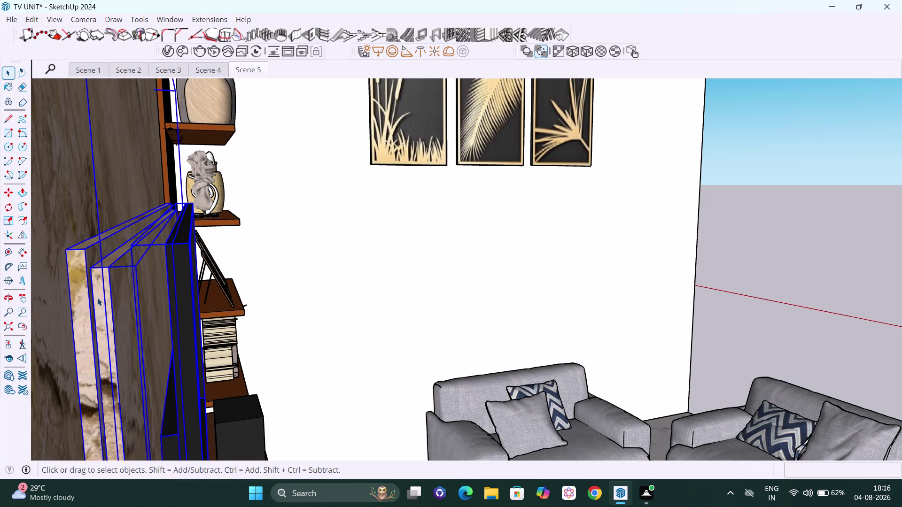
click(732, 179)
Fit the model in view and orbit in to look along the TV's side edge.
scroll(down, 3)
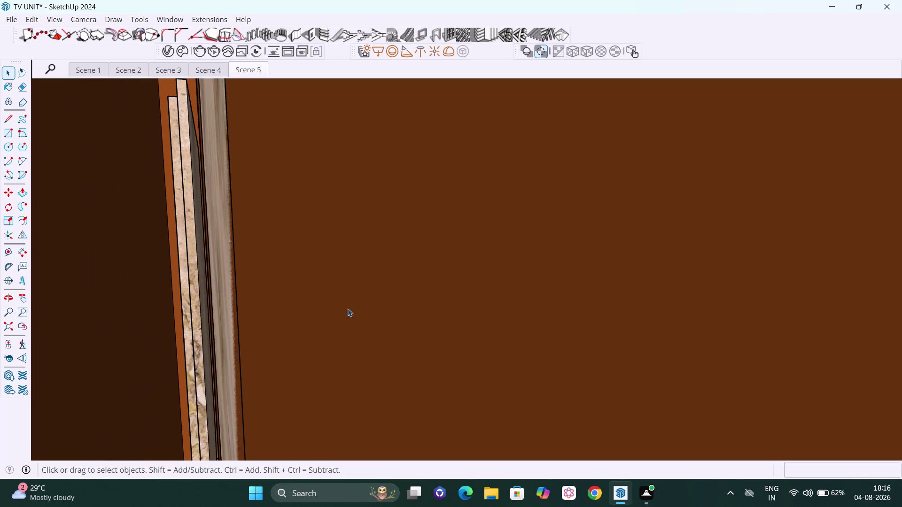
scroll(down, 3)
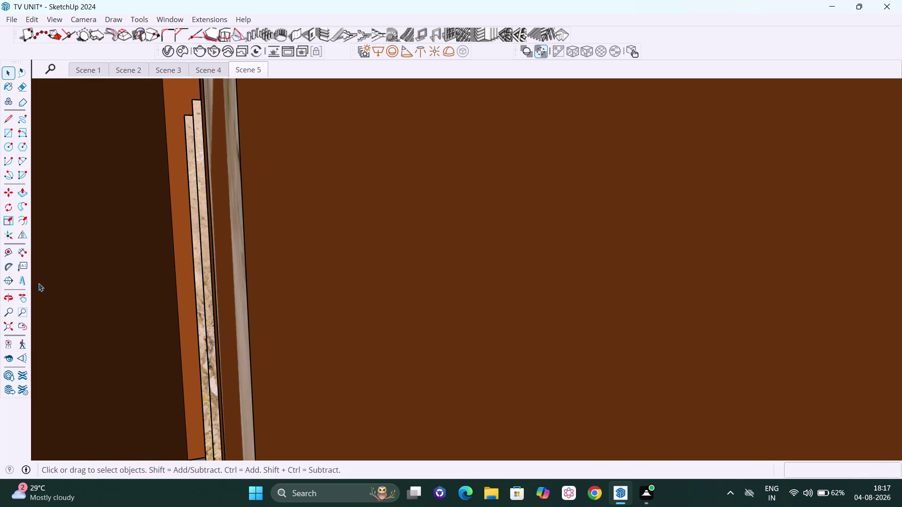
scroll(down, 3)
click(11, 327)
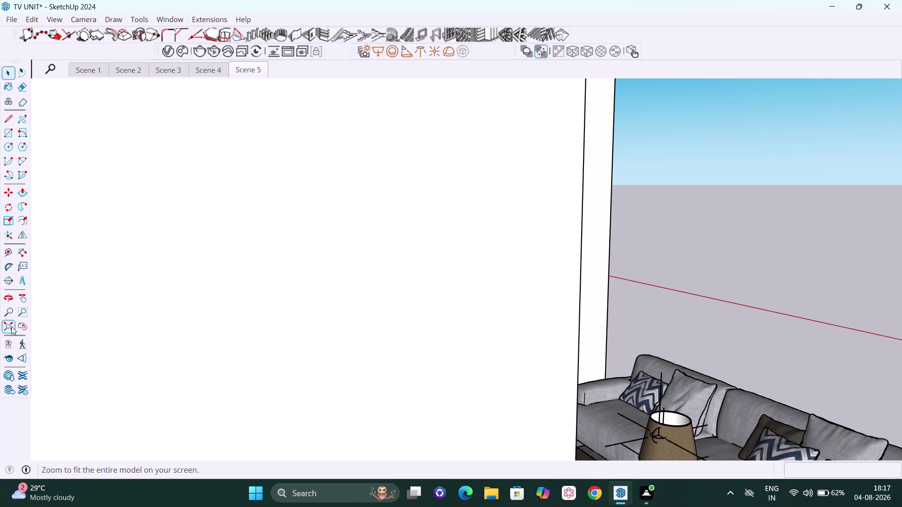
scroll(up, 3)
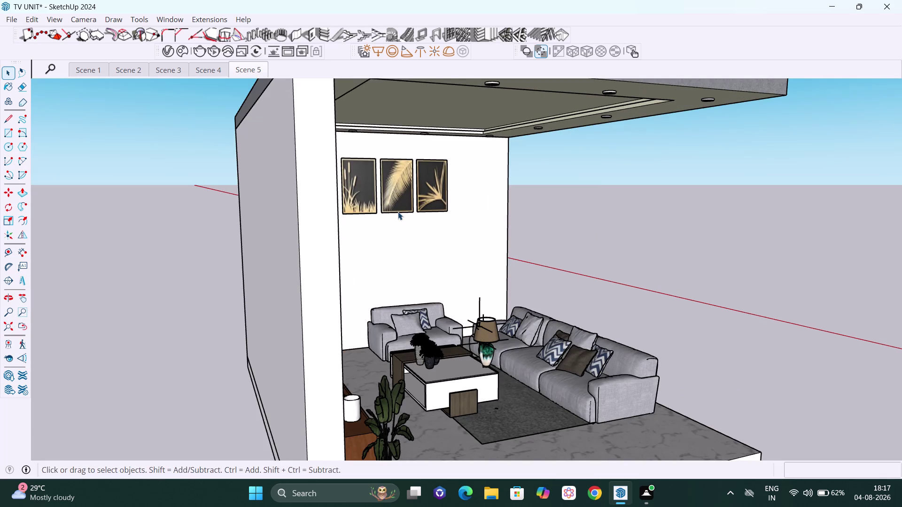
middle_drag(373, 210, 320, 207)
middle_drag(318, 207, 324, 208)
scroll(up, 3)
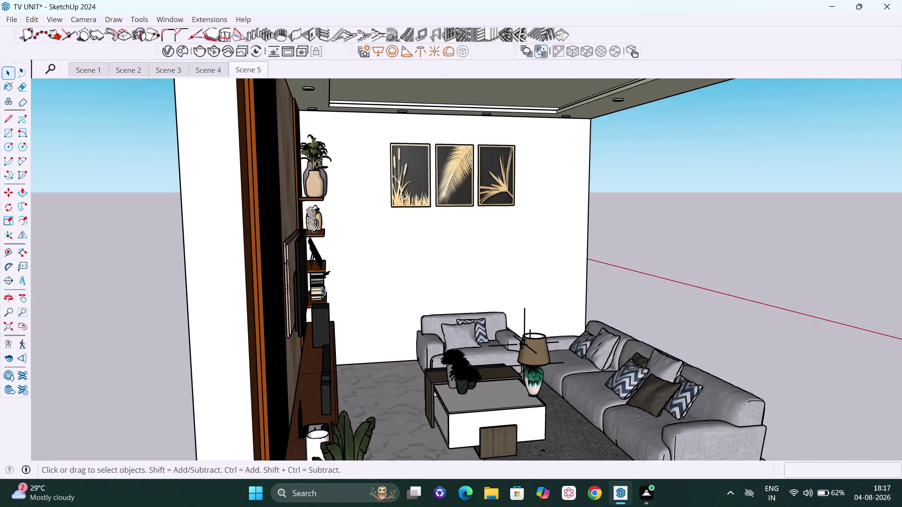
middle_drag(321, 287, 236, 275)
scroll(up, 3)
scroll(up, 3)
scroll(up, 3)
middle_drag(287, 257, 264, 257)
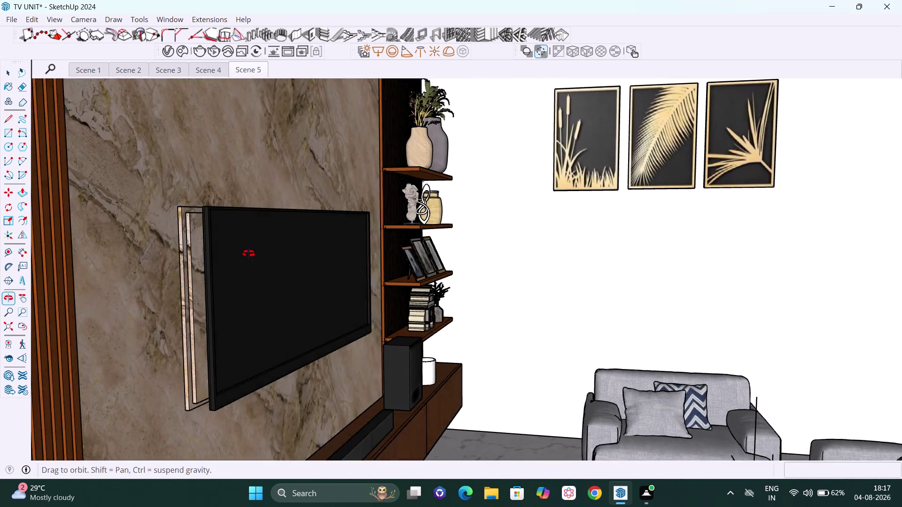
middle_drag(264, 257, 165, 274)
scroll(down, 3)
middle_drag(237, 240, 114, 241)
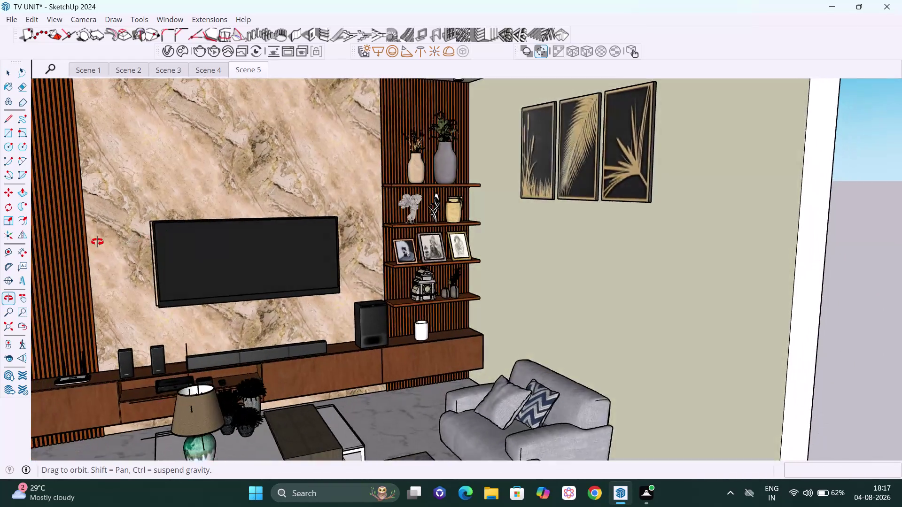
middle_drag(113, 240, 375, 223)
scroll(up, 3)
middle_drag(250, 294, 262, 290)
Pan along the layered panels beside the TV to check their offset and gaps.
key(h)
drag(265, 307, 272, 307)
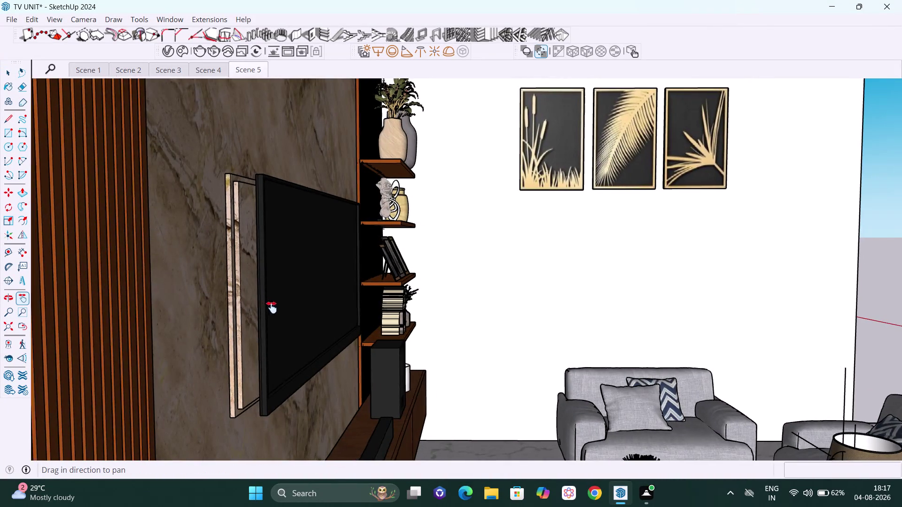
drag(272, 307, 337, 312)
scroll(up, 3)
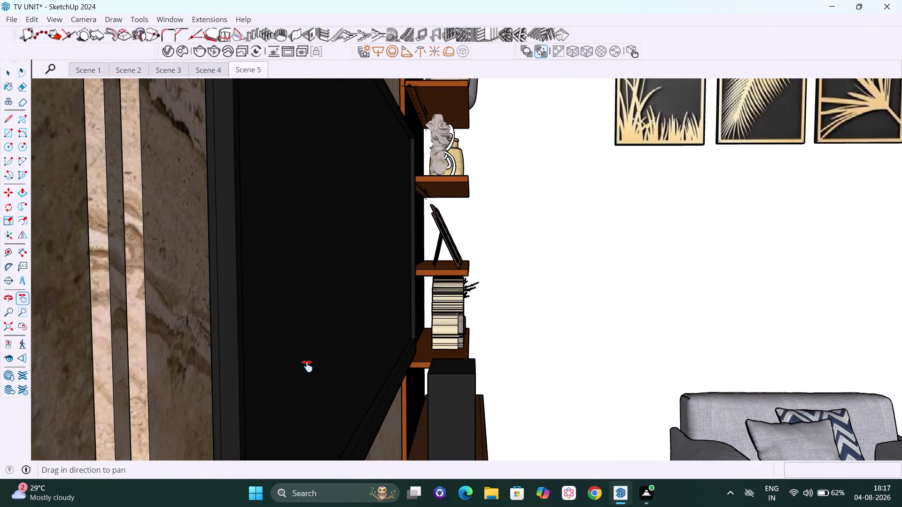
scroll(down, 3)
middle_drag(302, 375, 342, 375)
drag(292, 370, 458, 392)
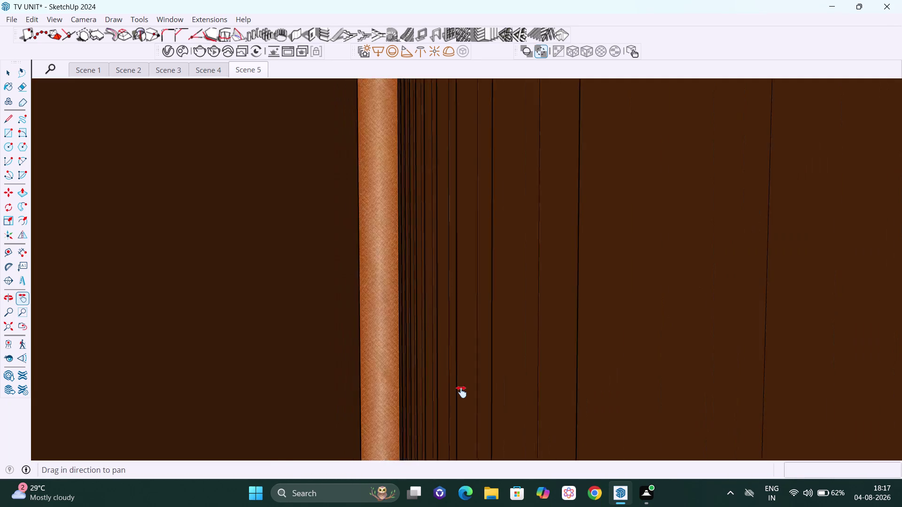
drag(459, 392, 266, 407)
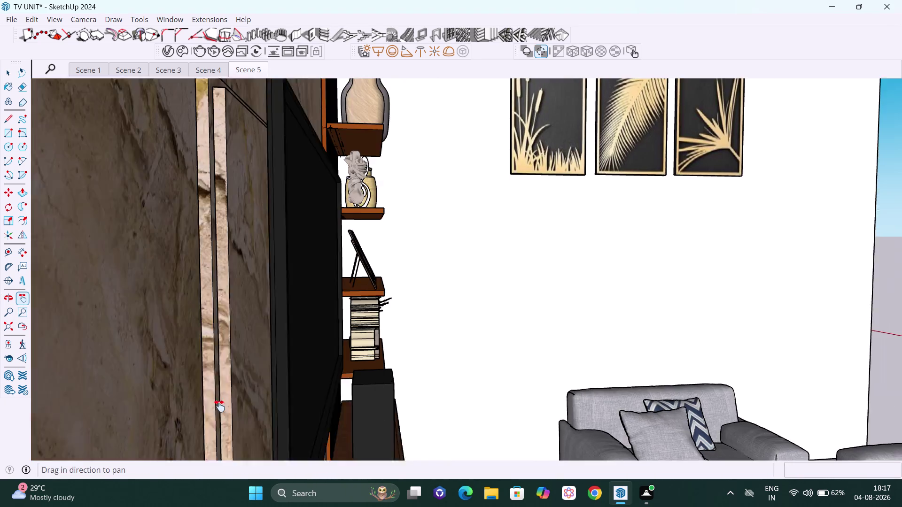
drag(265, 407, 219, 406)
scroll(up, 3)
drag(205, 378, 351, 394)
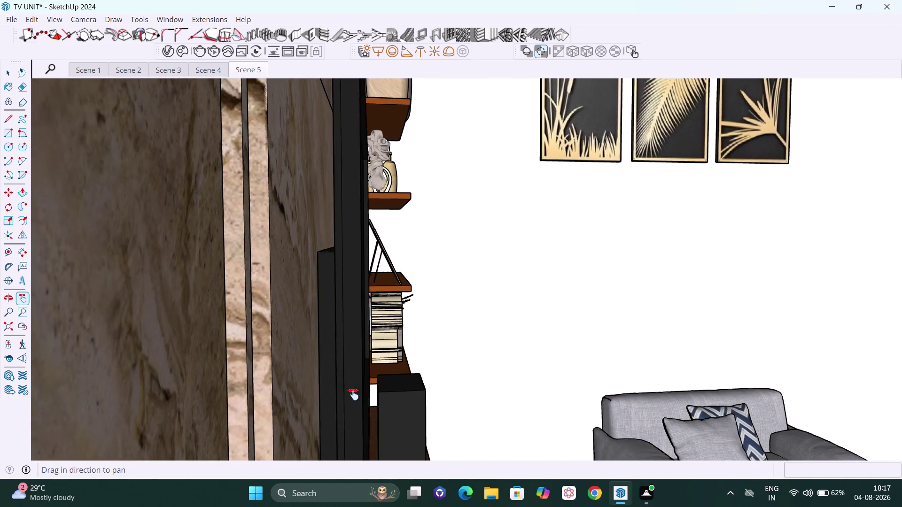
drag(352, 394, 477, 395)
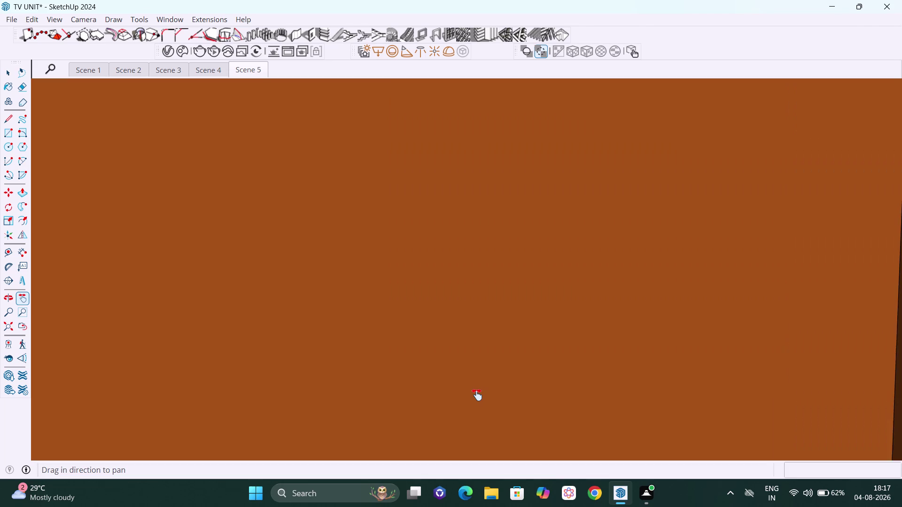
drag(477, 395, 602, 402)
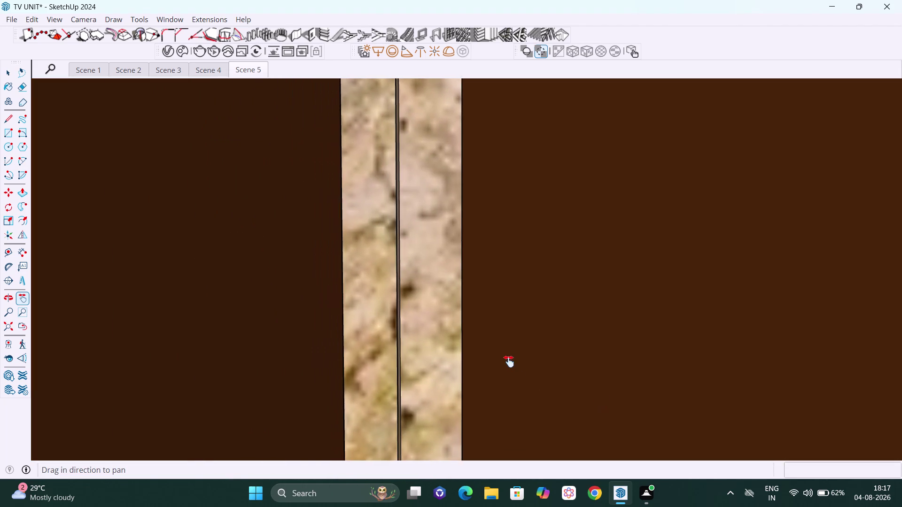
scroll(down, 3)
scroll(down, 3)
scroll(down, 3)
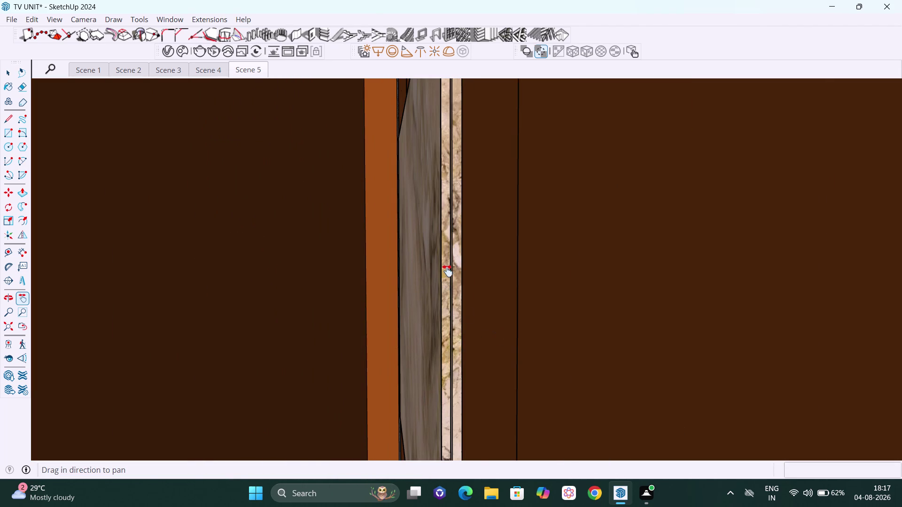
drag(447, 271, 401, 406)
drag(388, 244, 402, 347)
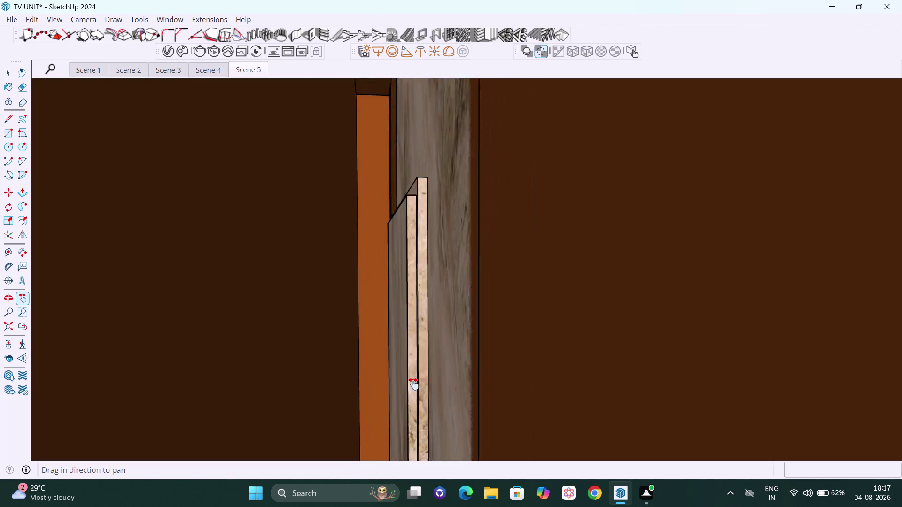
drag(402, 348, 421, 425)
drag(461, 376, 437, 386)
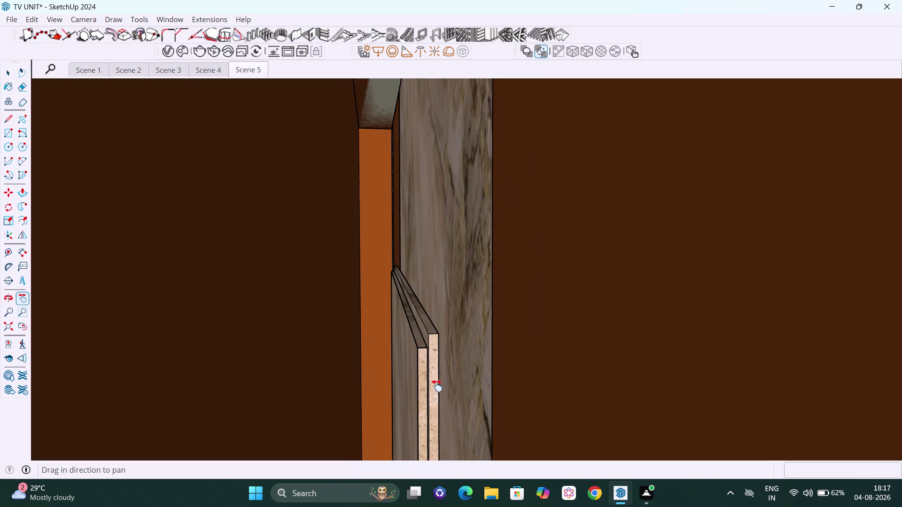
Box-select the panel pieces along the wall and fit the whole room in view.
key(Escape)
drag(494, 386, 183, 366)
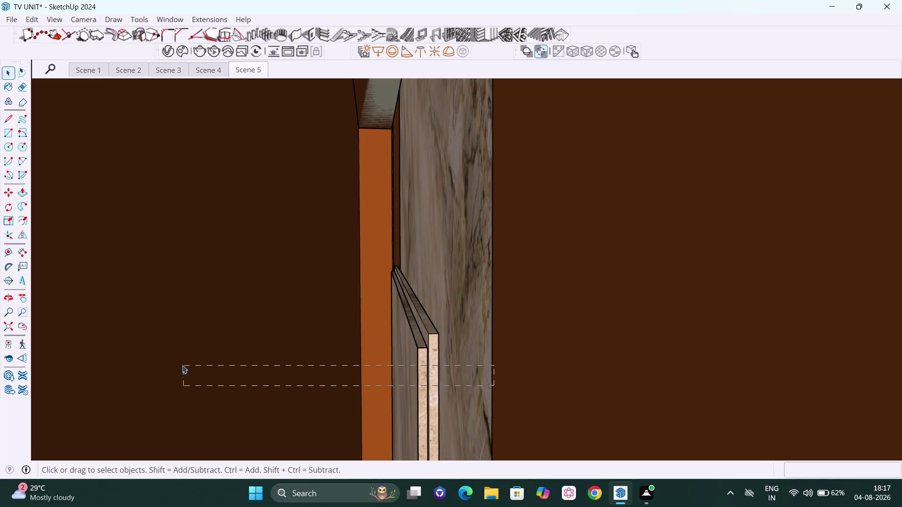
drag(183, 366, 182, 366)
key(space)
click(8, 323)
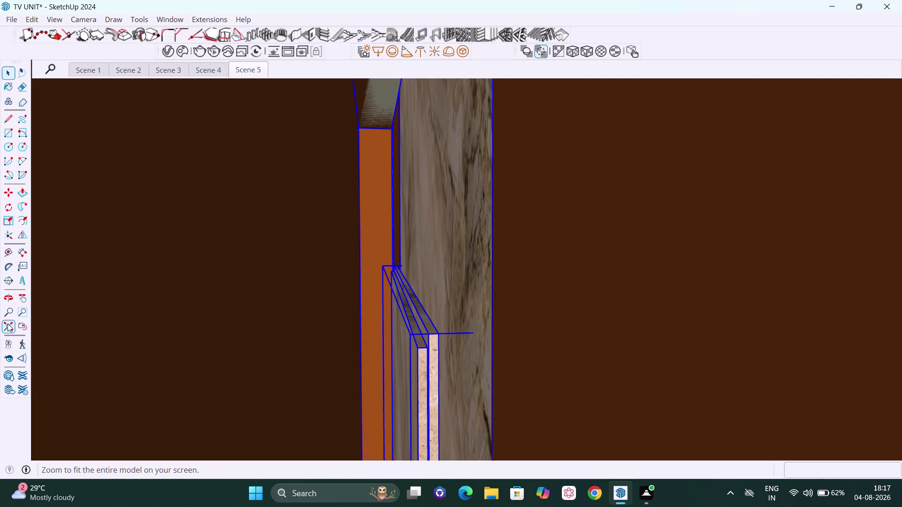
key(space)
click(236, 308)
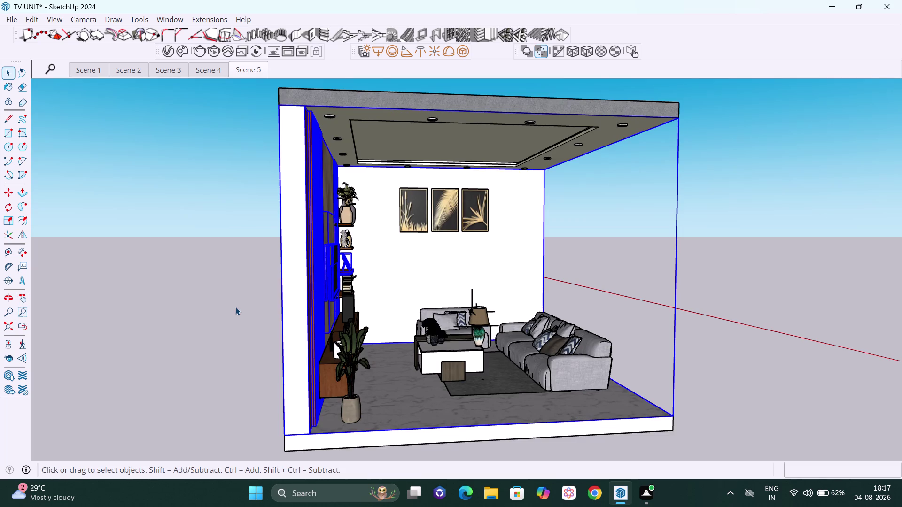
Orbit back to face the TV wall and shelves and start a full render.
scroll(down, 3)
middle_drag(332, 329, 260, 310)
scroll(up, 3)
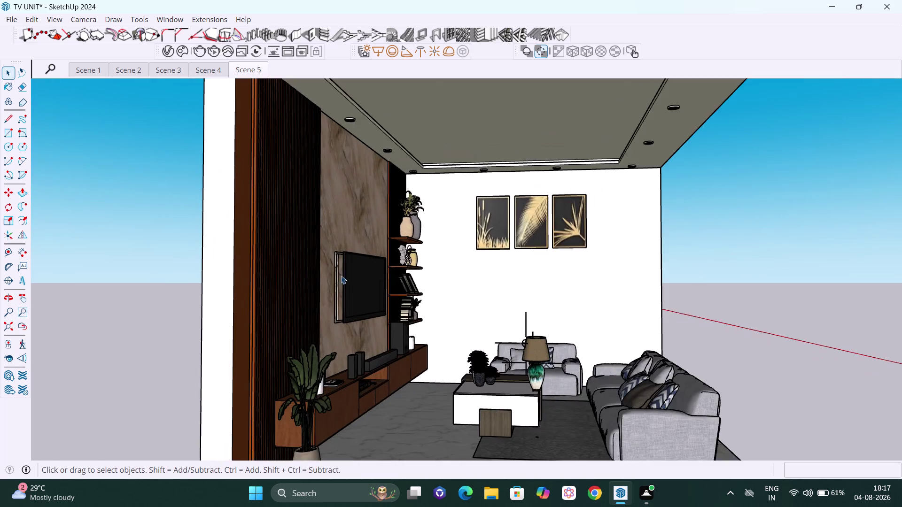
scroll(up, 3)
scroll(up, 3)
middle_drag(379, 270, 332, 267)
scroll(up, 3)
scroll(down, 3)
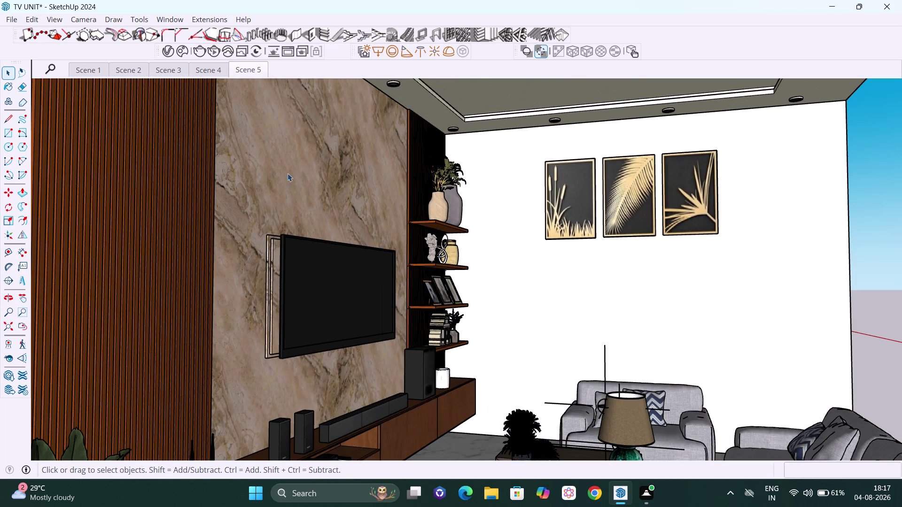
scroll(down, 3)
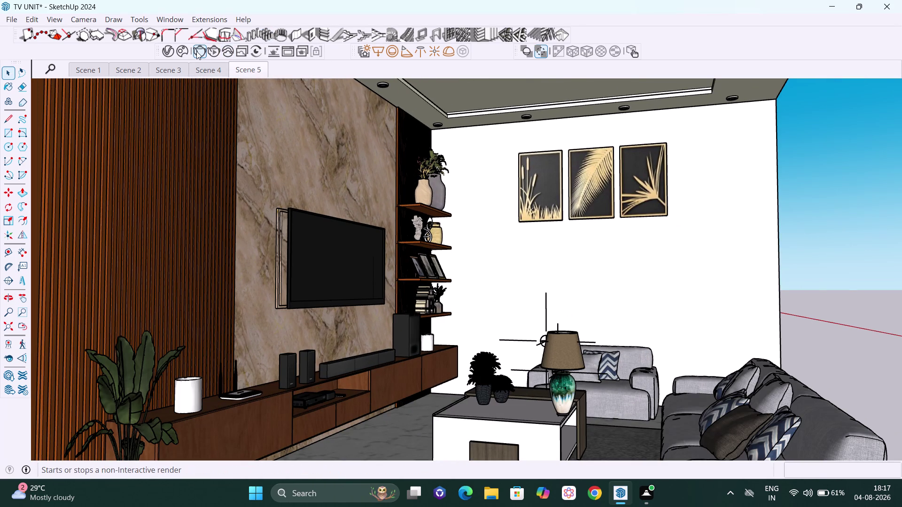
click(196, 52)
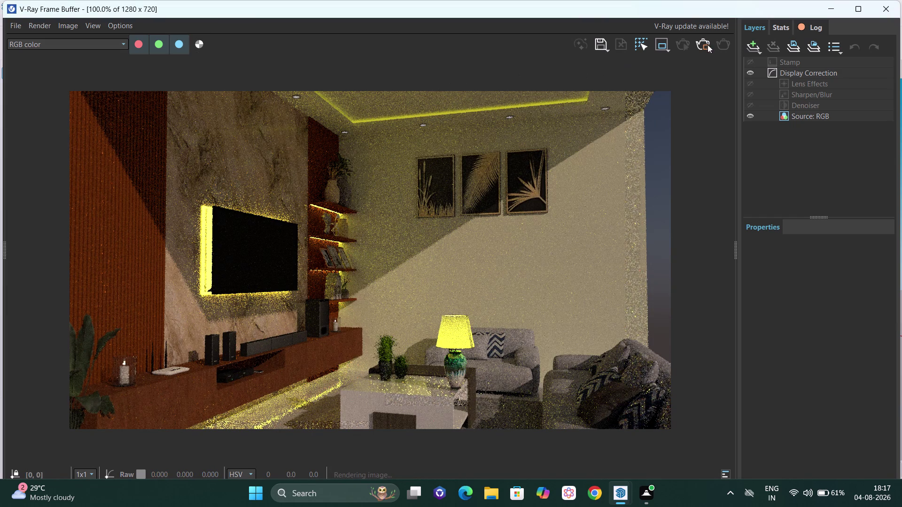
Stop and close the render, undo, then rerun another render and stop it.
click(697, 42)
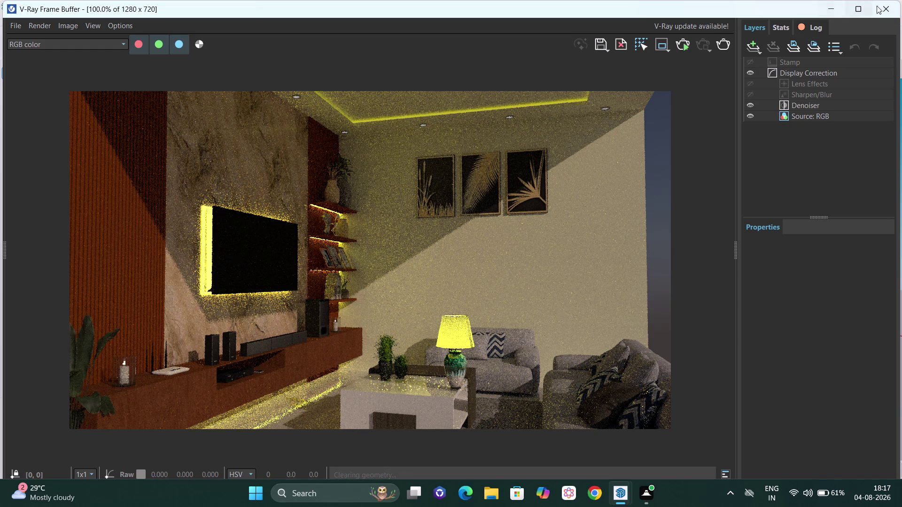
click(887, 6)
key(ctrl+z)
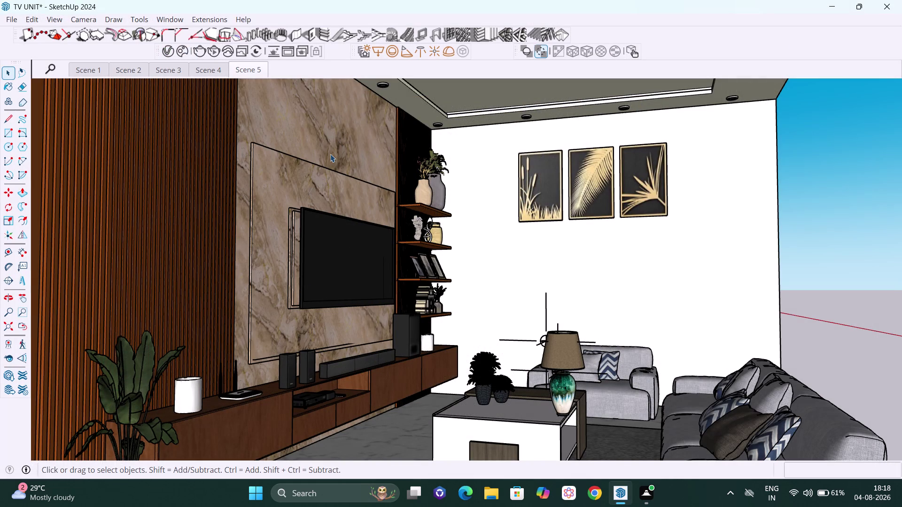
click(198, 52)
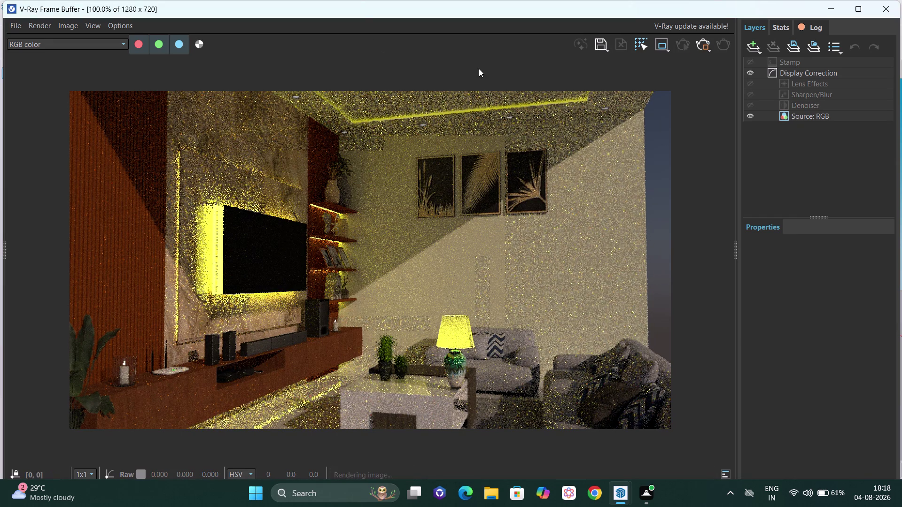
click(706, 41)
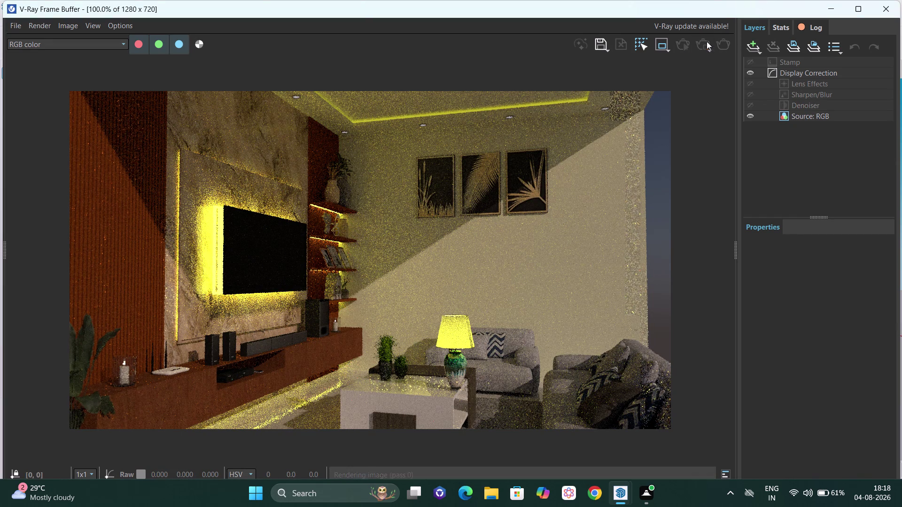
click(885, 4)
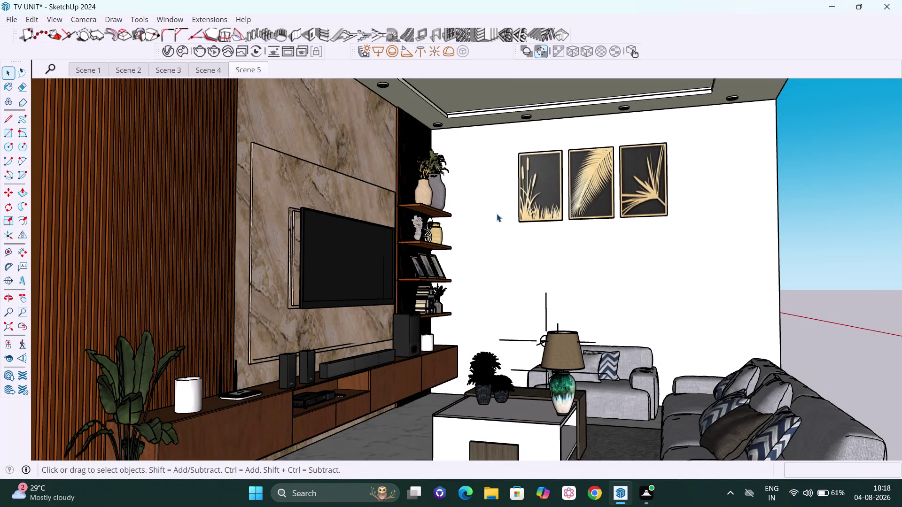
Orbit to an overall room view and set Mesh Light's intensity to 500.
scroll(down, 3)
middle_drag(505, 240, 364, 316)
scroll(up, 3)
middle_drag(343, 241, 344, 236)
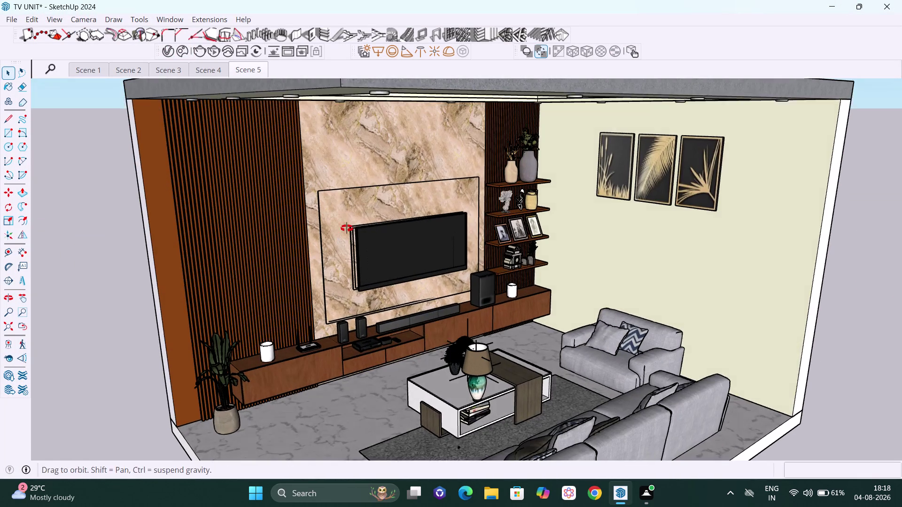
middle_drag(345, 235, 347, 226)
click(171, 50)
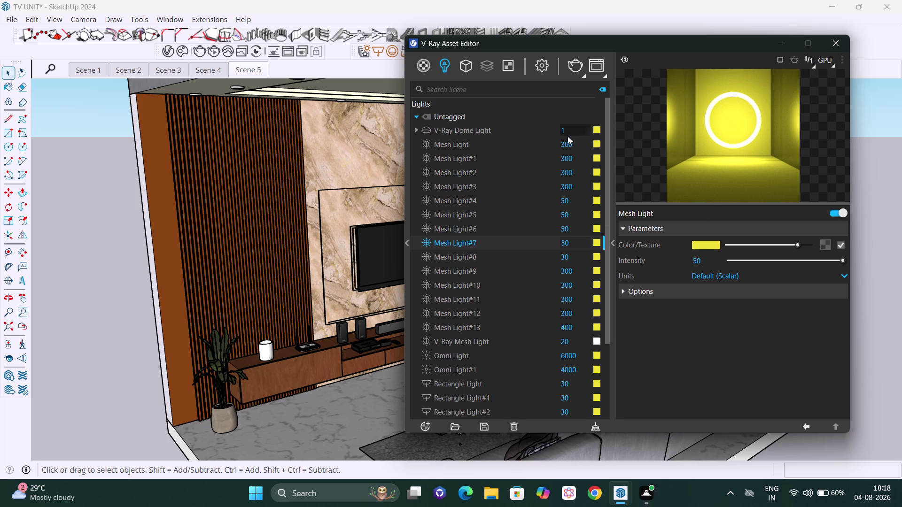
click(577, 145)
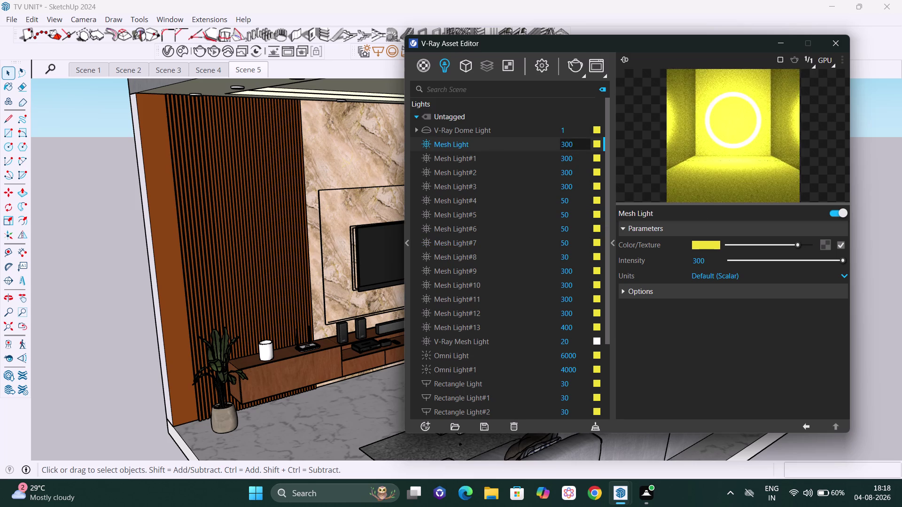
key(BackSpace)
key(BackSpace)
key(BackSpace)
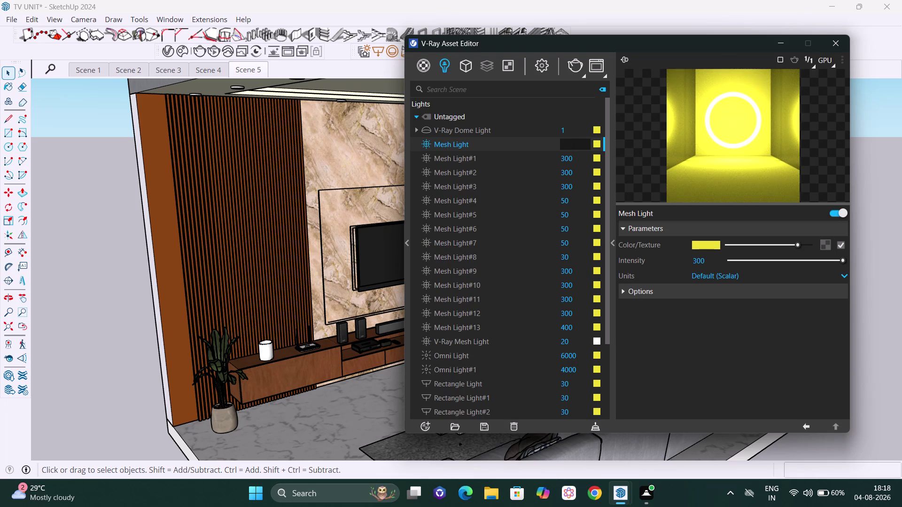
text(500)
key(Return)
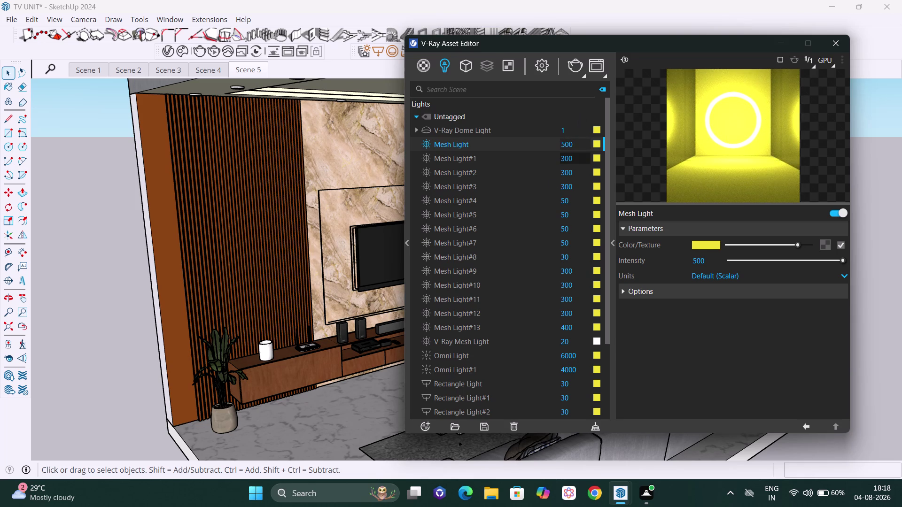
Set Mesh Light#1's intensity to 500.
click(582, 162)
key(BackSpace)
key(BackSpace)
key(BackSpace)
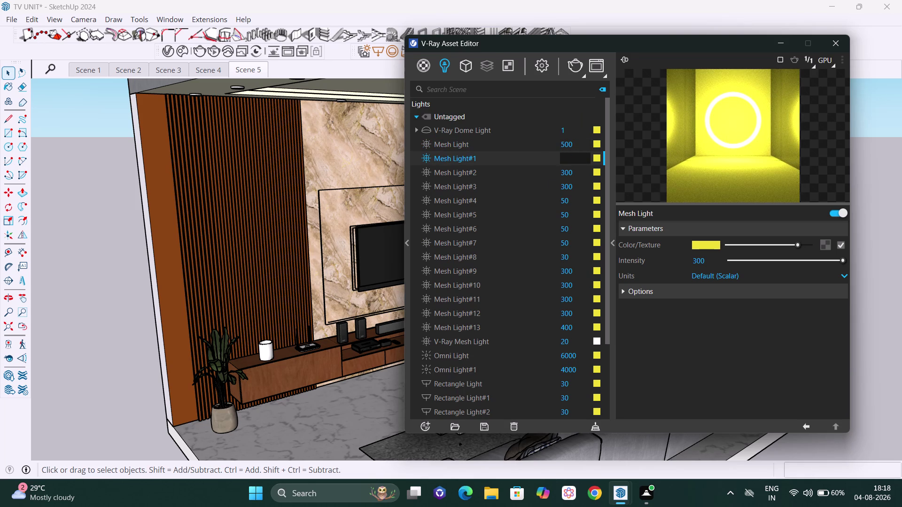
key(2)
key(BackSpace)
text(50)
text(0)
key(Return)
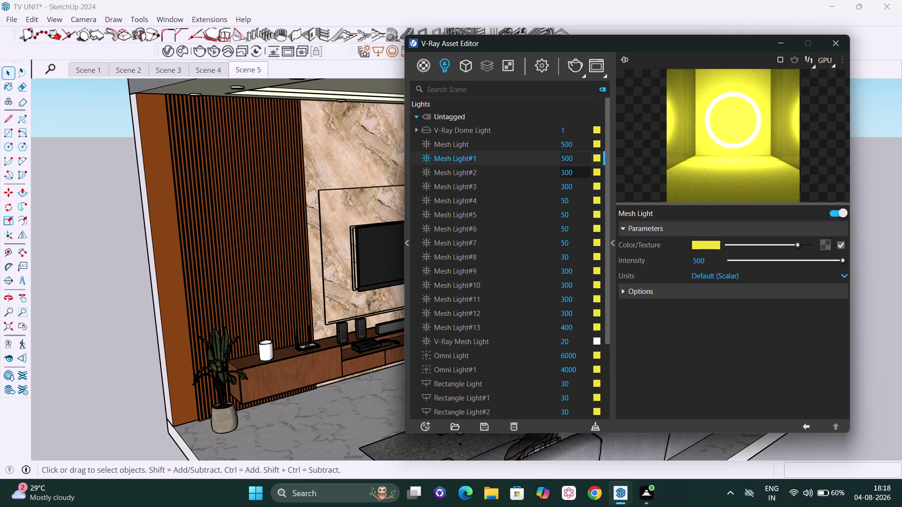
Set Mesh Light#2 and Mesh Light#3 intensities to 500 and start a test render.
click(580, 174)
key(BackSpace)
key(BackSpace)
key(BackSpace)
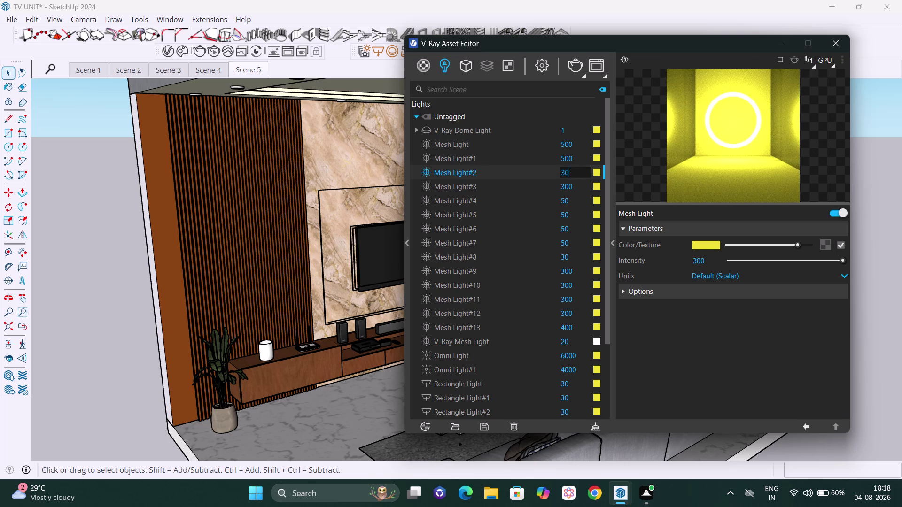
text(500)
key(Return)
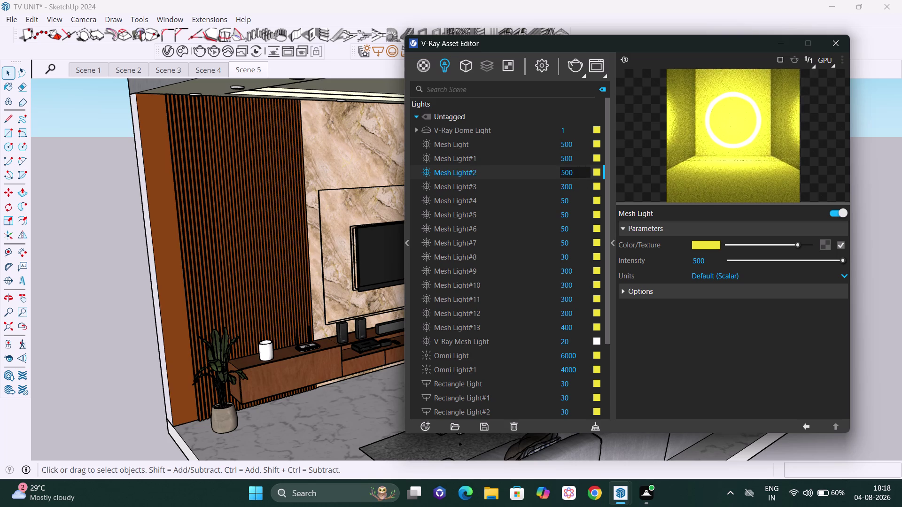
click(580, 182)
key(BackSpace)
key(BackSpace)
key(BackSpace)
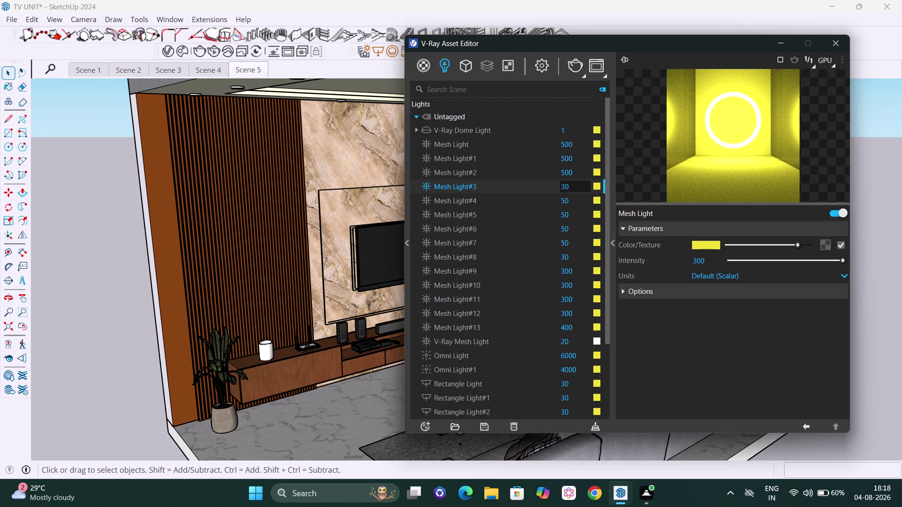
text(500)
key(Return)
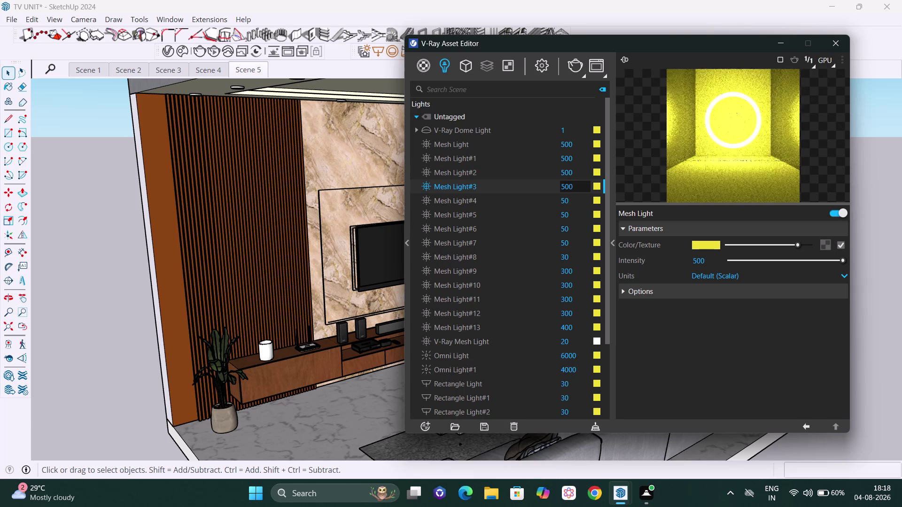
click(570, 67)
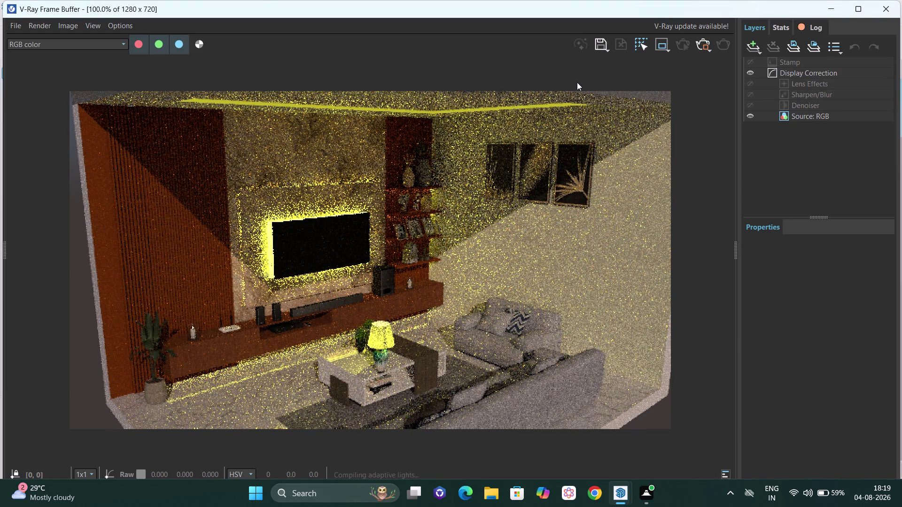
Stop the 500-intensity test render and reopen Mesh Light's intensity for editing.
click(702, 47)
click(884, 7)
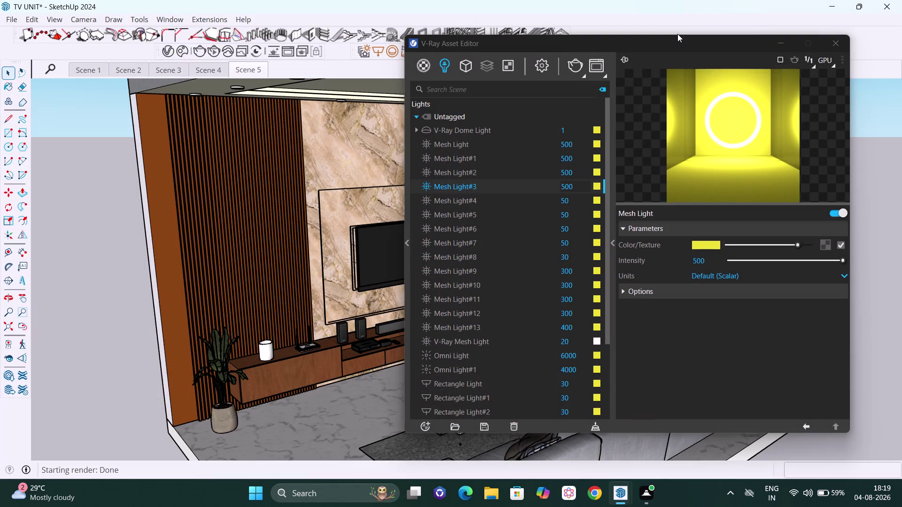
click(579, 145)
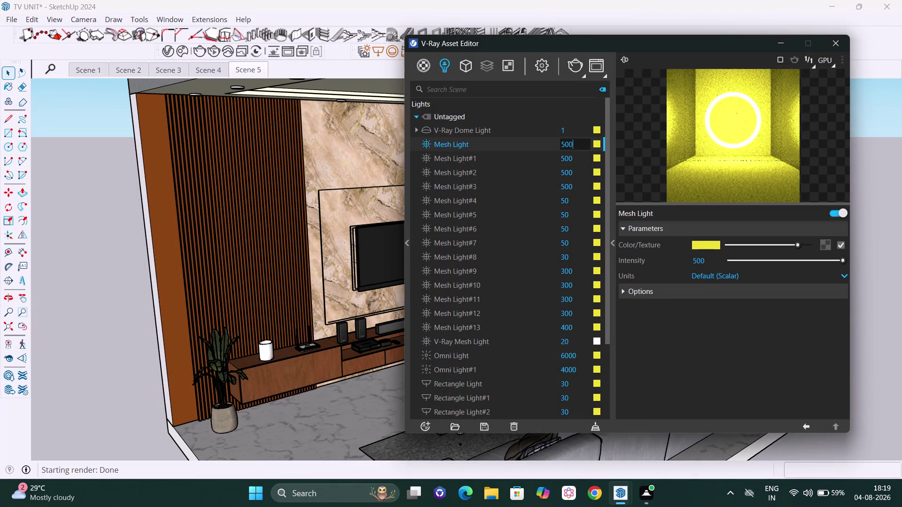
Set Mesh Light and Mesh Light#1 intensities to 20.
key(BackSpace)
key(BackSpace)
key(BackSpace)
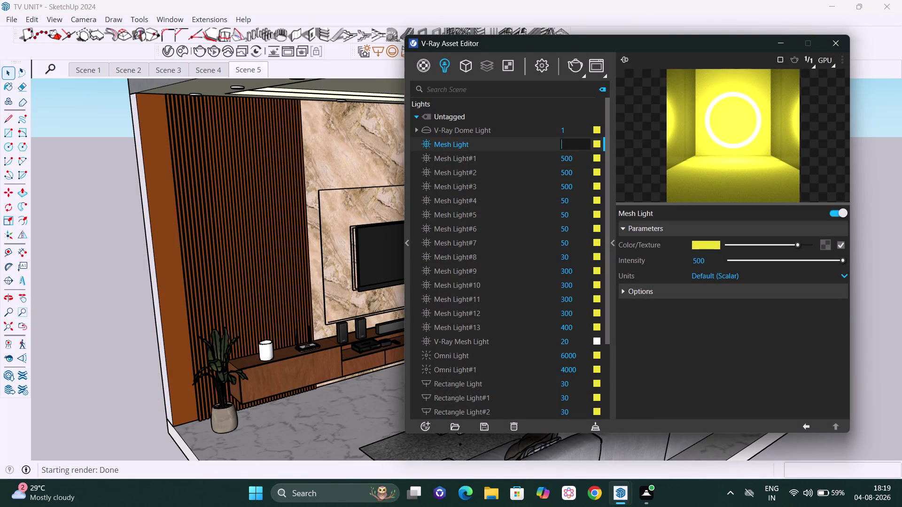
text(20)
key(Return)
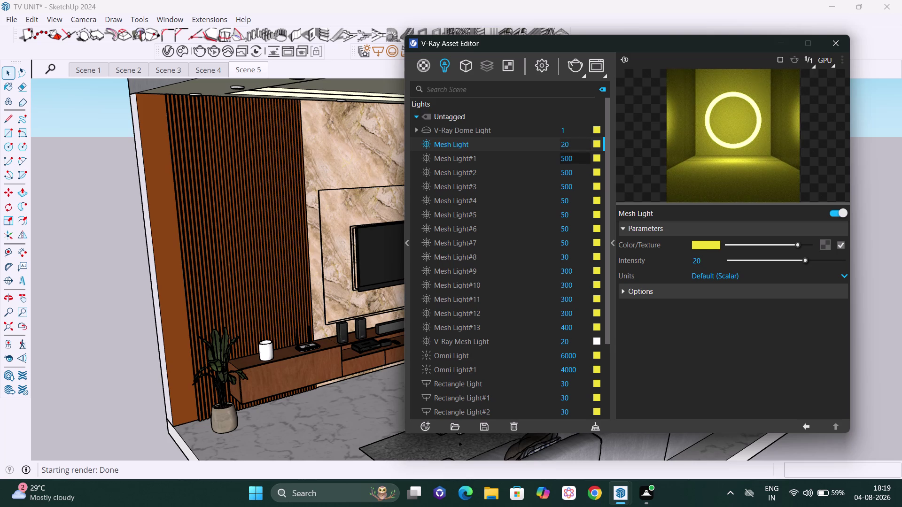
click(582, 159)
key(BackSpace)
key(BackSpace)
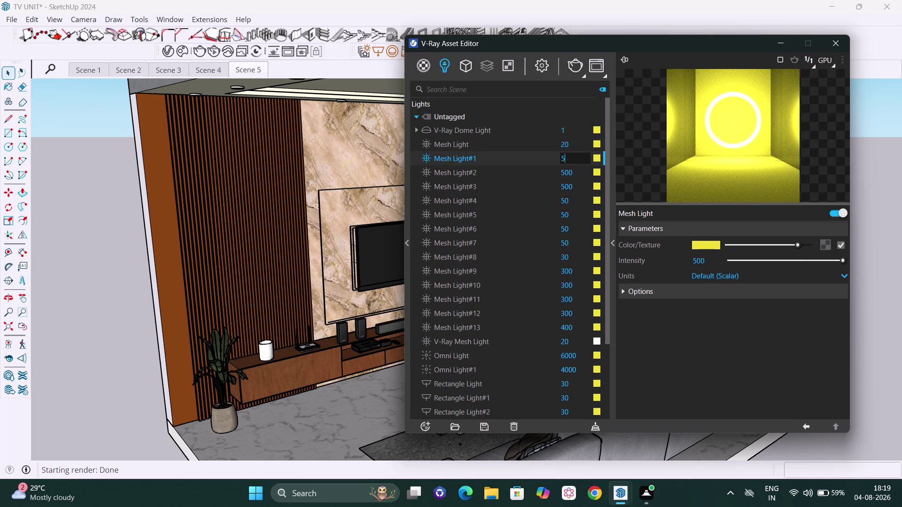
key(BackSpace)
text(20)
key(Return)
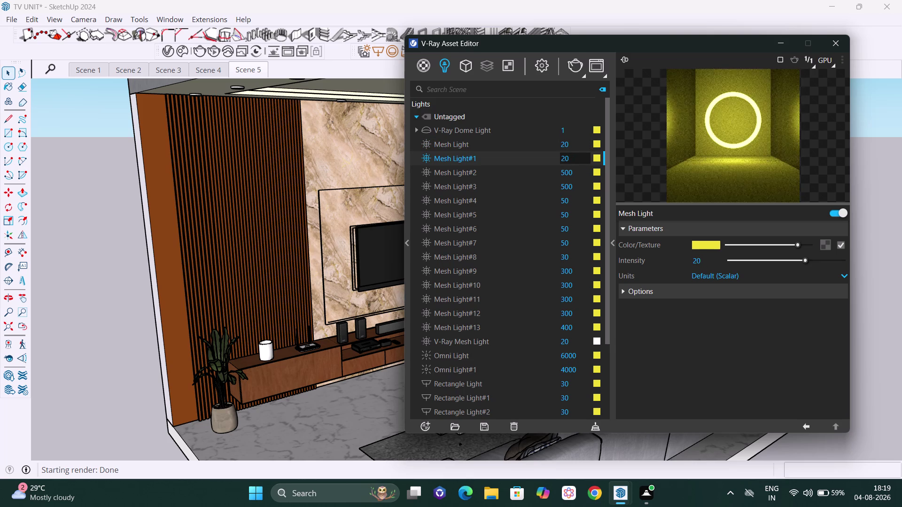
Set Mesh Light#2's intensity to 20, correcting a mistyped entry.
click(579, 175)
key(BackSpace)
key(BackSpace)
key(BackSpace)
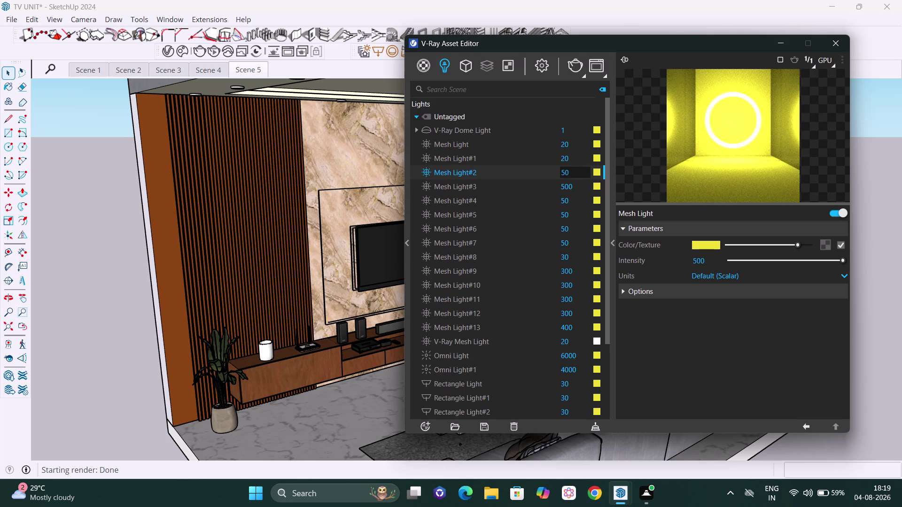
key(0)
key(Return)
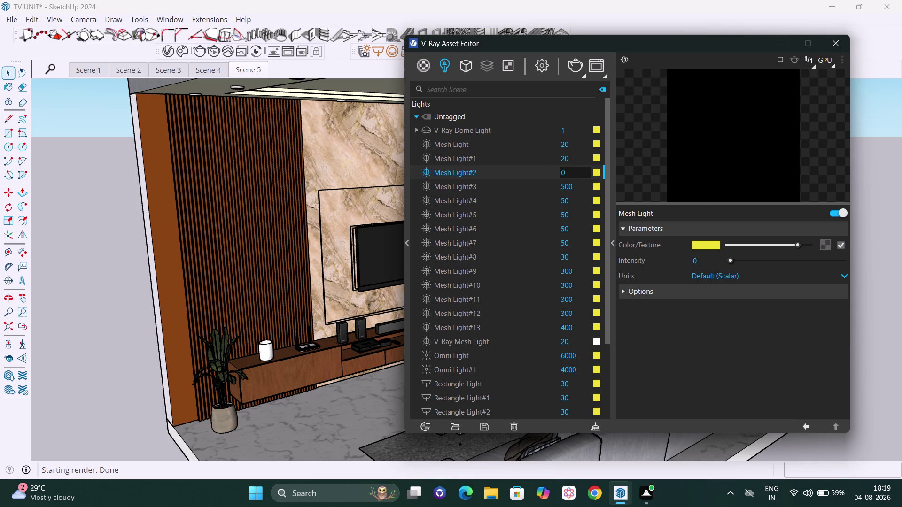
click(579, 174)
key(BackSpace)
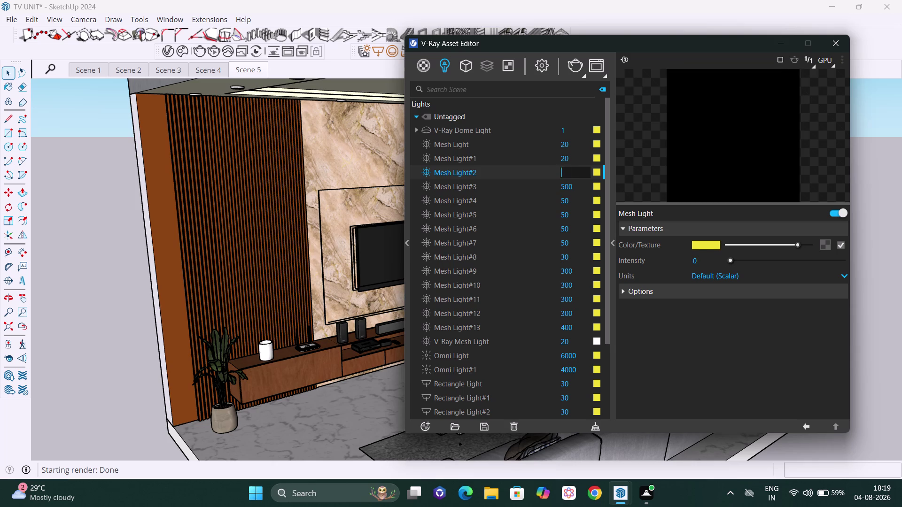
text(20)
key(Return)
Set Mesh Light#3's intensity to 20 and start a render.
click(580, 183)
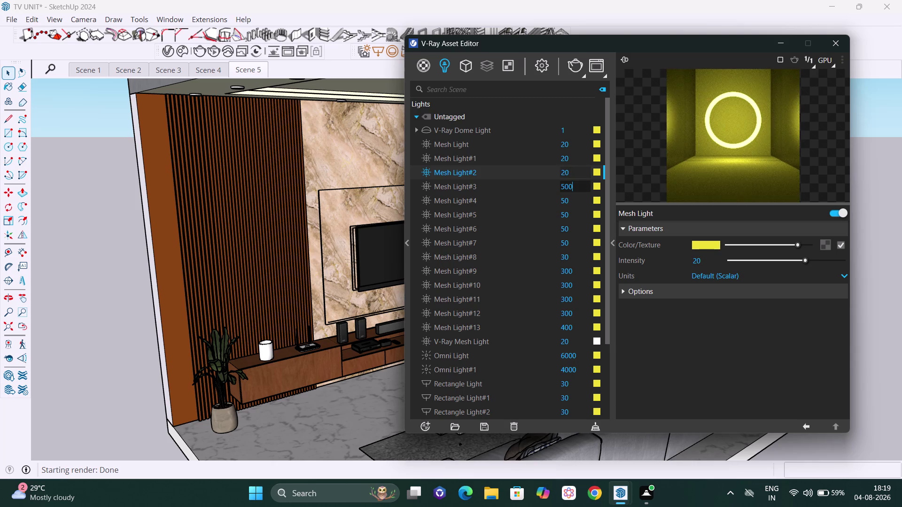
key(BackSpace)
key(BackSpace)
key(BackSpace)
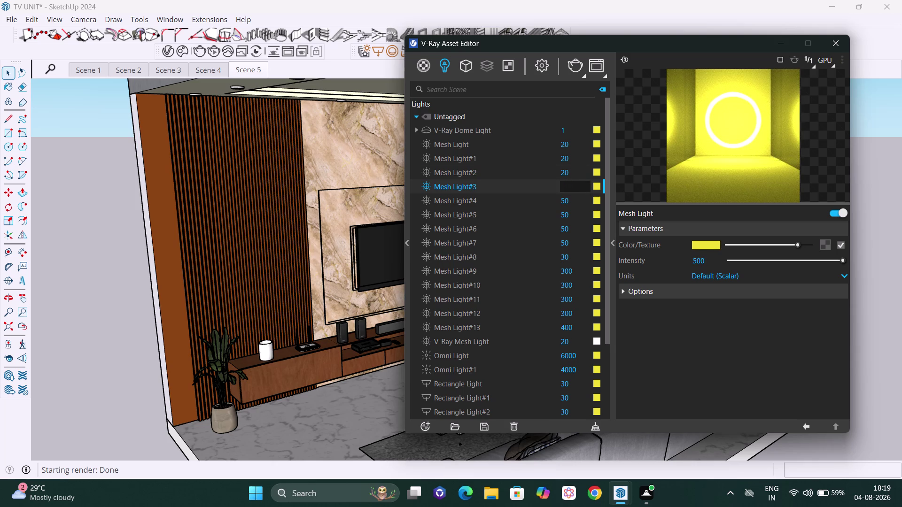
text(20)
key(Return)
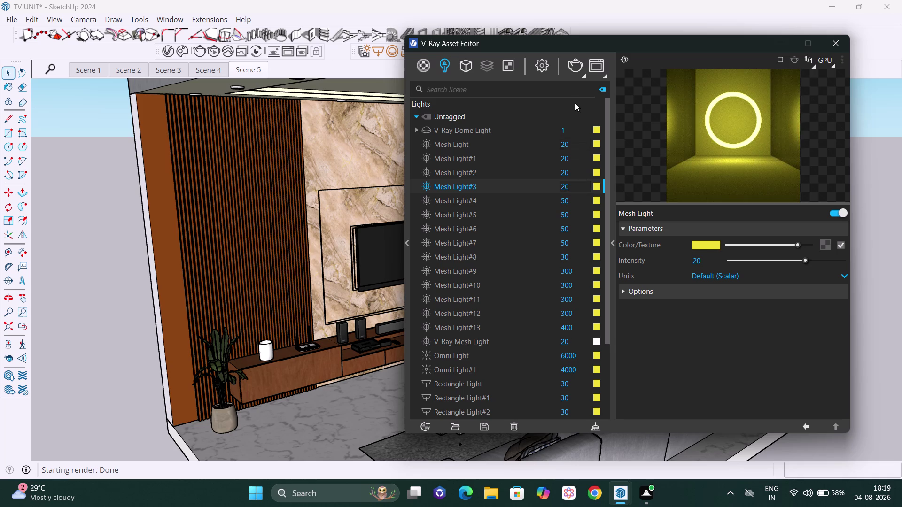
click(575, 62)
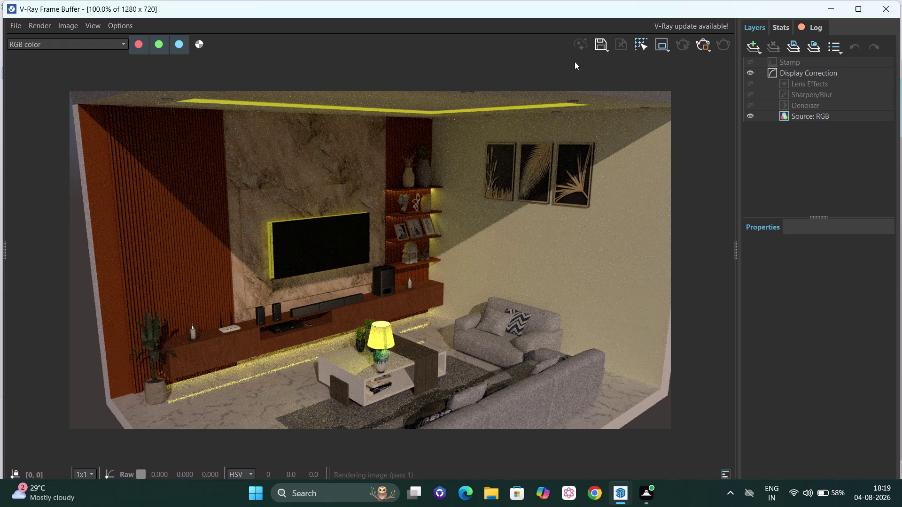
Let the dimmed-light render finish, then close the V-Ray Frame Buffer.
click(703, 45)
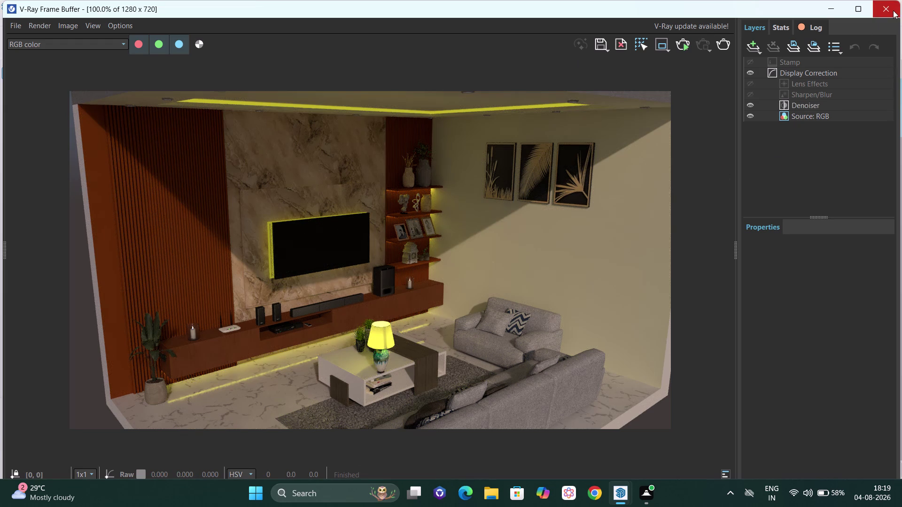
click(893, 10)
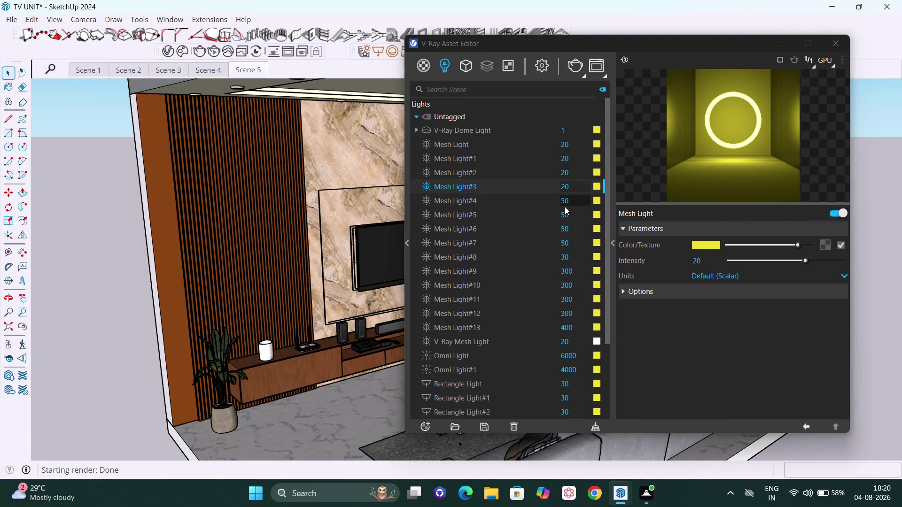
Set Mesh Light#6 and Mesh Light#7 intensities to 20.
click(576, 228)
key(BackSpace)
key(BackSpace)
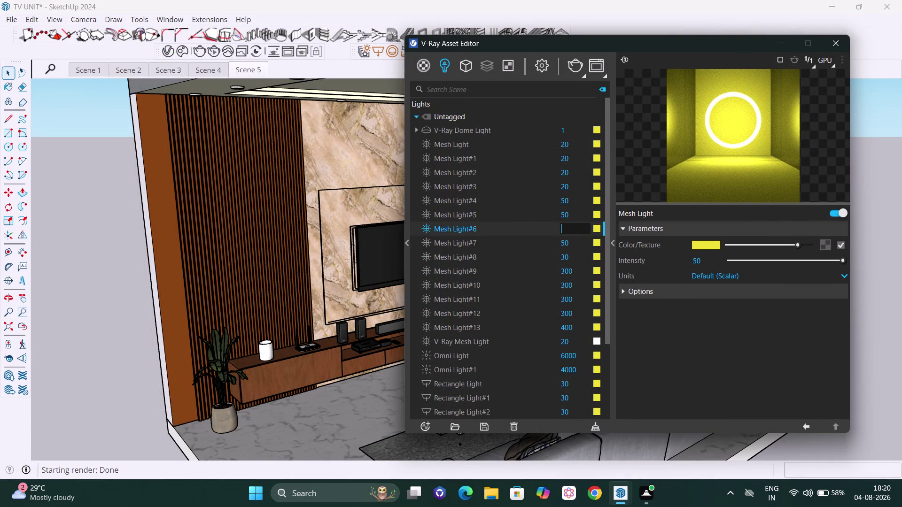
text(2)
text(0)
key(Return)
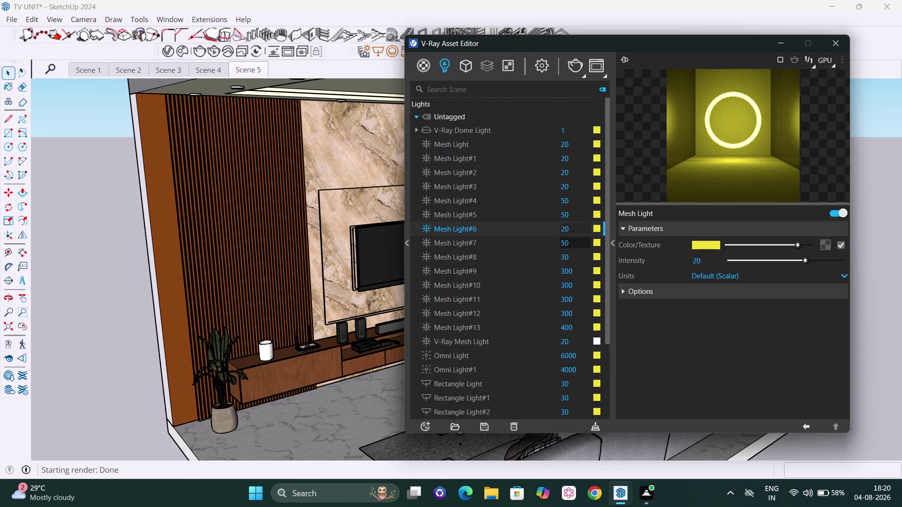
click(574, 243)
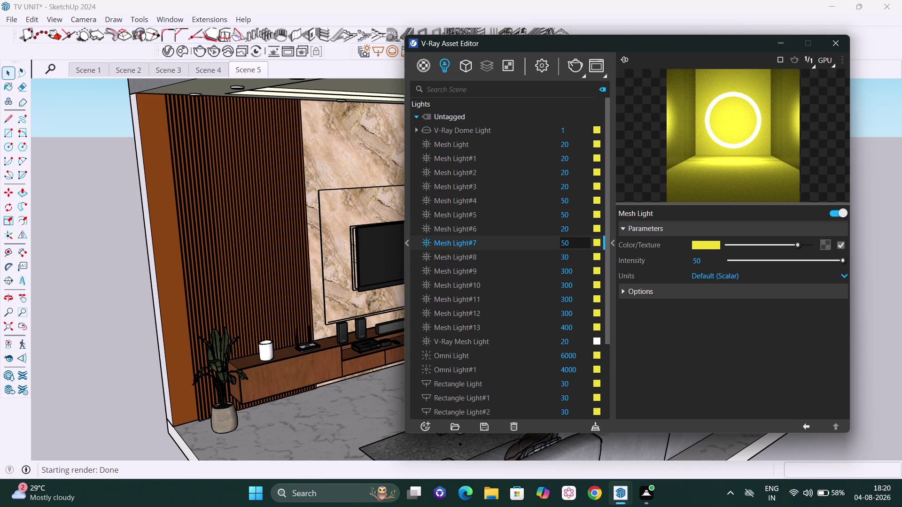
key(BackSpace)
key(BackSpace)
text(20)
key(Return)
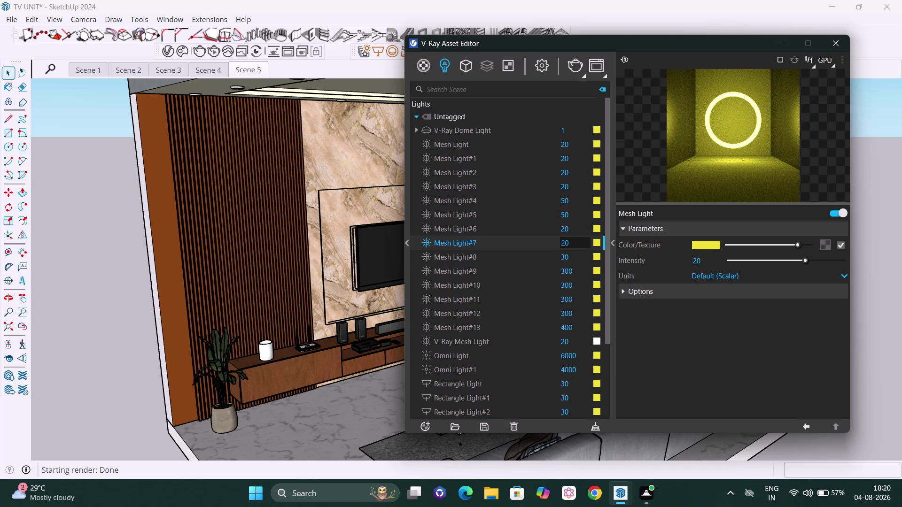
Set Mesh Light#5 and Mesh Light#4 intensities to 20.
click(569, 214)
key(BackSpace)
key(BackSpace)
text(2)
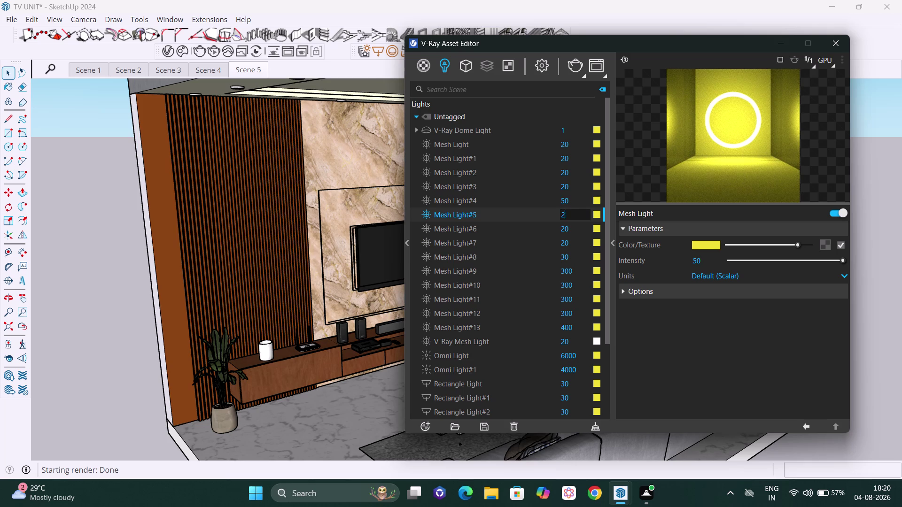
text(0)
key(Return)
click(572, 204)
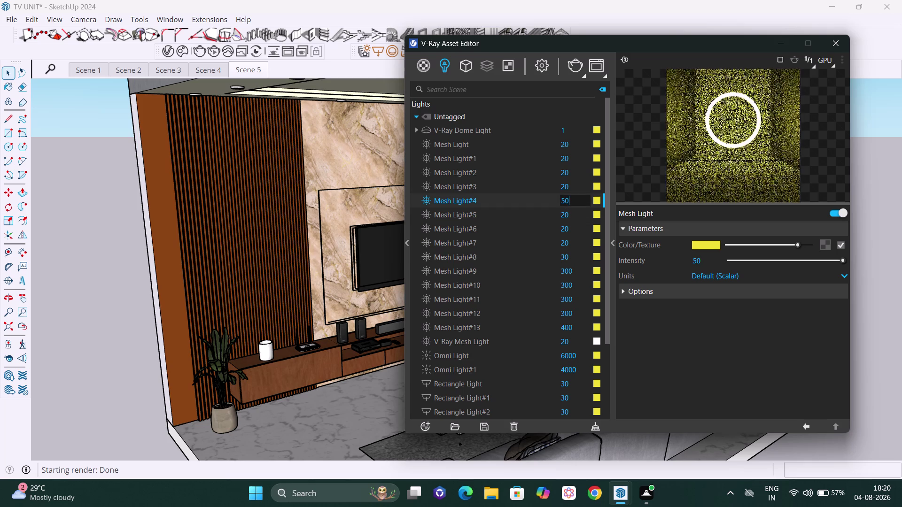
key(BackSpace)
key(BackSpace)
text(20)
key(Return)
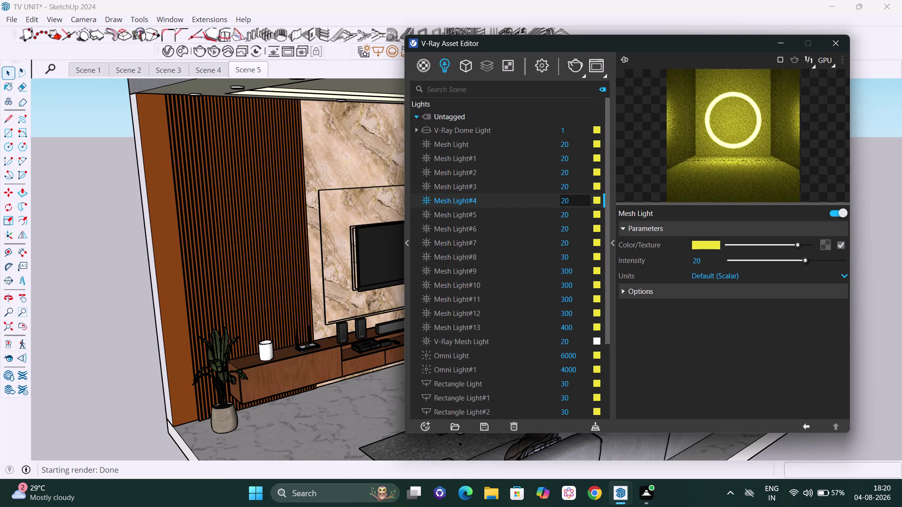
Raise Mesh Light and Mesh Light#1 intensities to 50.
click(576, 143)
key(BackSpace)
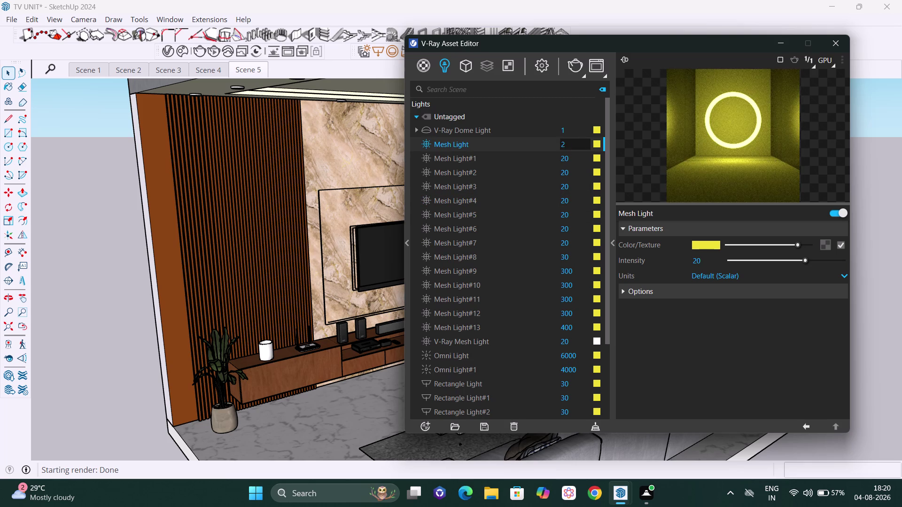
key(BackSpace)
text(50)
key(Return)
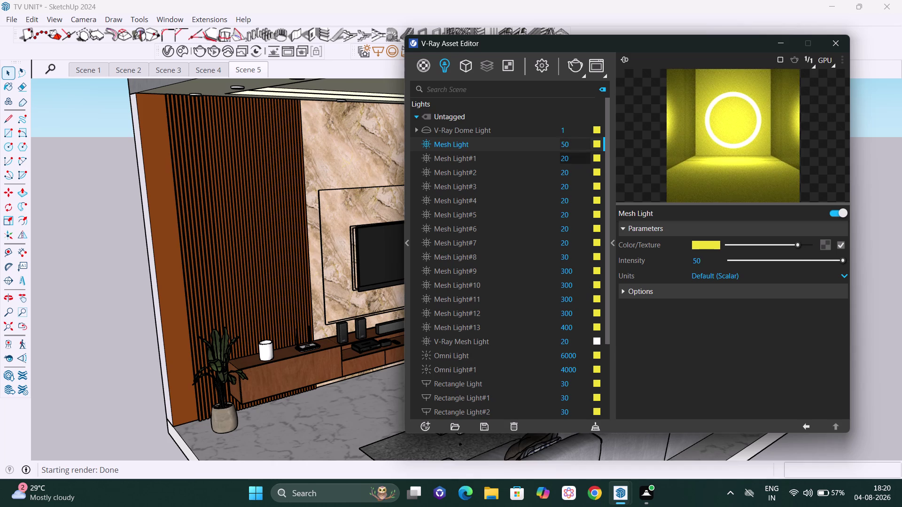
click(578, 158)
key(BackSpace)
key(BackSpace)
text(50)
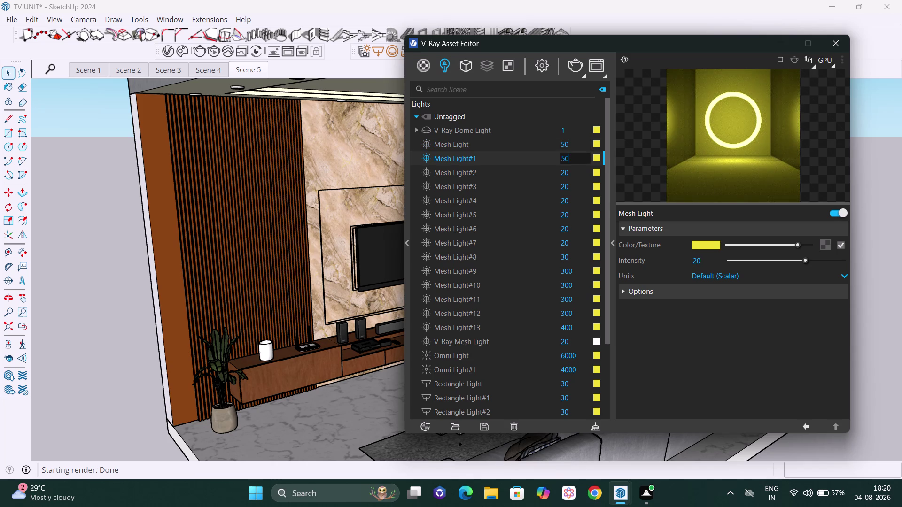
key(Return)
Raise Mesh Light#2 and Mesh Light#3 intensities to 50 and start a render.
click(579, 166)
click(579, 171)
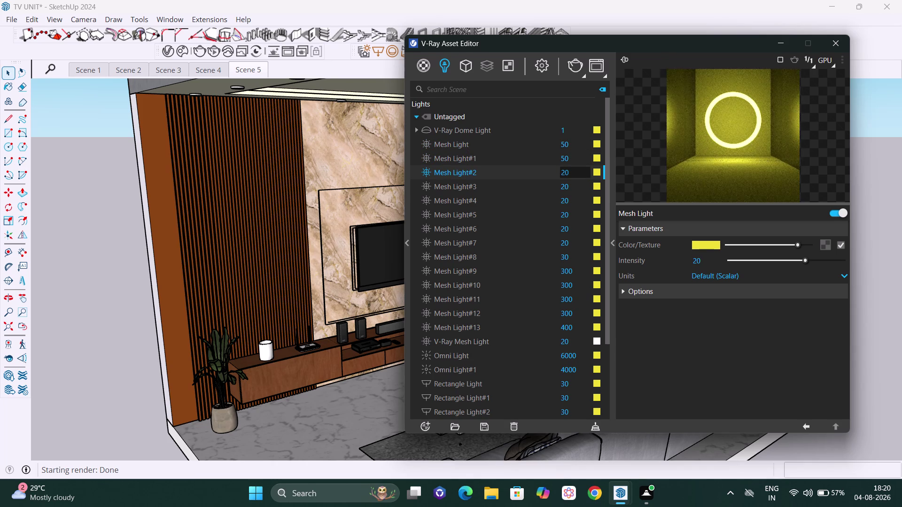
key(BackSpace)
key(BackSpace)
text(50)
key(Return)
click(583, 187)
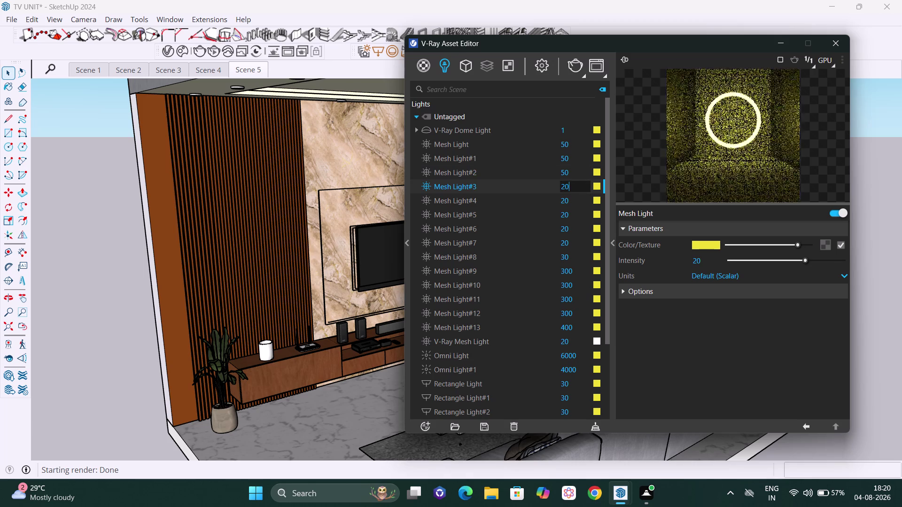
key(BackSpace)
key(BackSpace)
text(5)
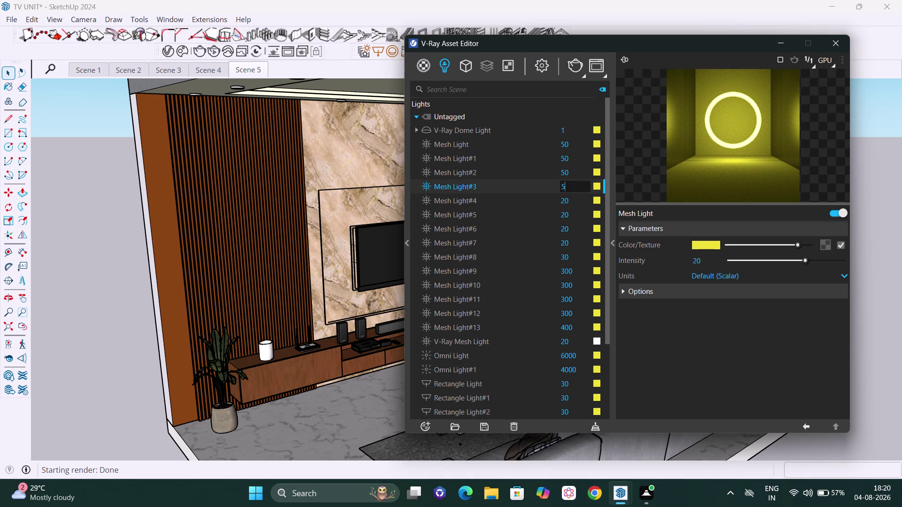
text(0)
key(Return)
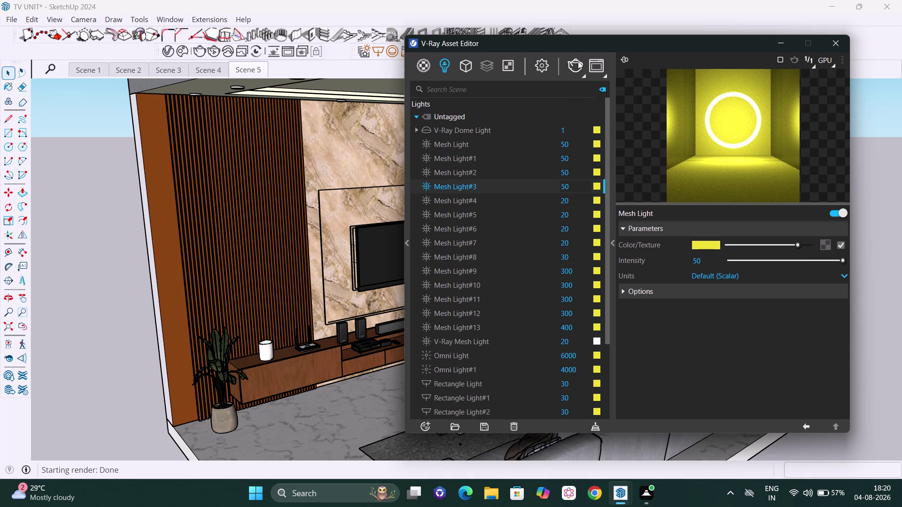
click(578, 61)
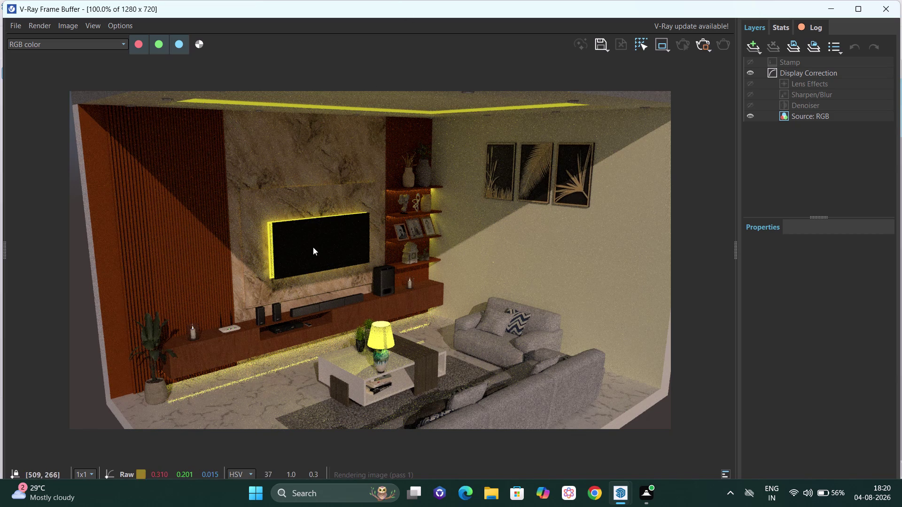
Zoom around the render in the Frame Buffer, then close the finished render window.
scroll(up, 3)
scroll(down, 3)
scroll(down, 3)
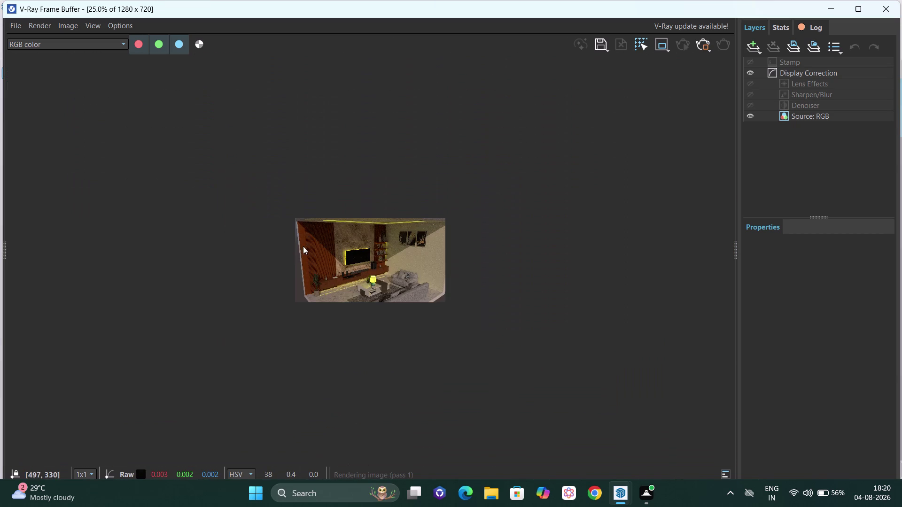
scroll(up, 3)
scroll(down, 3)
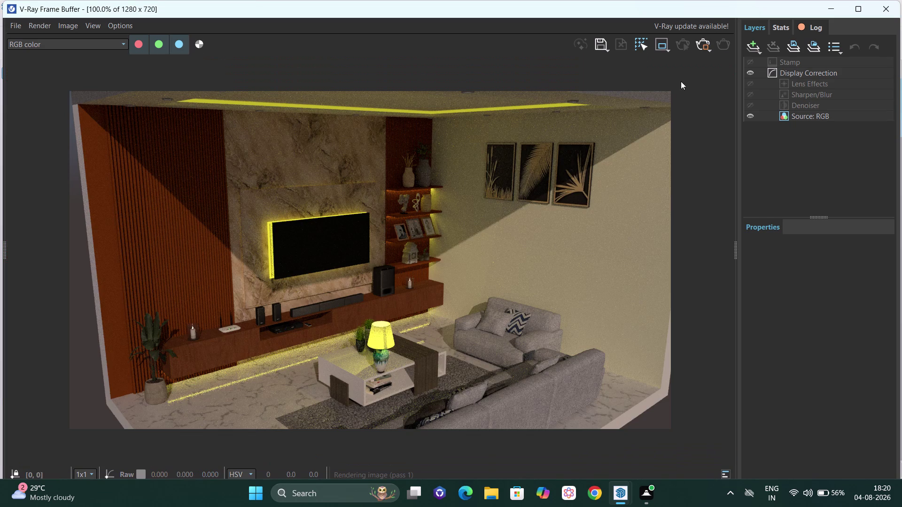
click(696, 40)
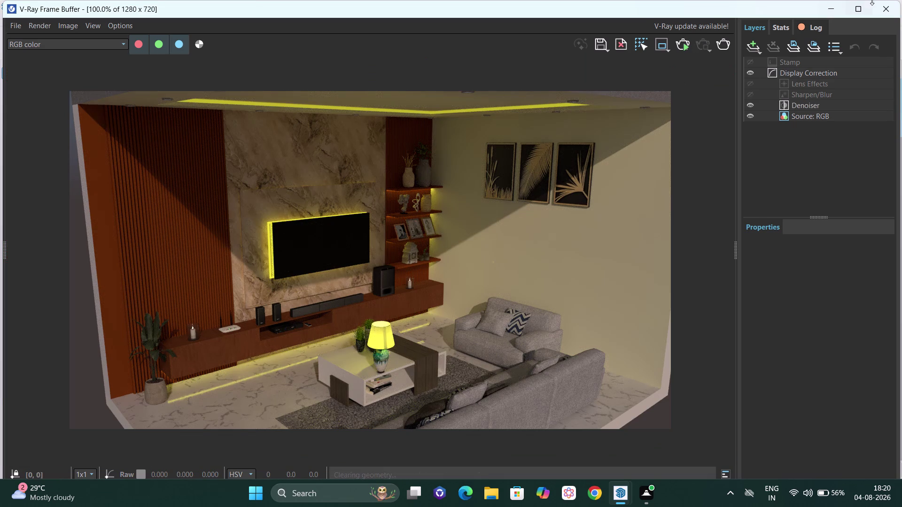
click(891, 16)
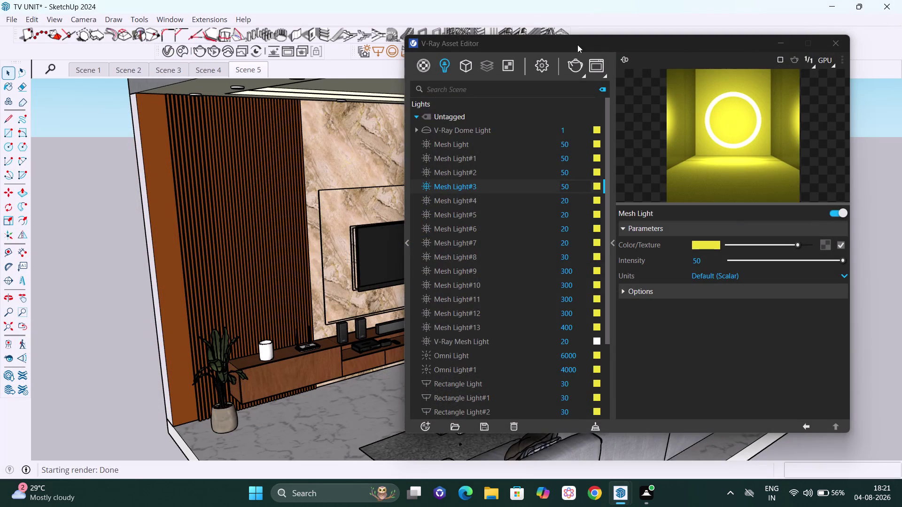
Move the Asset Editor aside, switch to the Scene 2 view, and render it.
drag(499, 42, 522, 66)
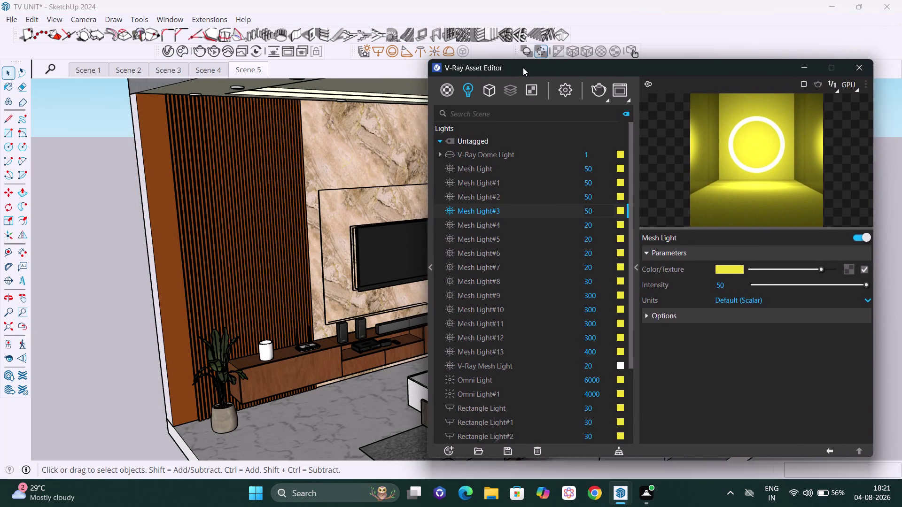
drag(521, 67, 527, 72)
click(207, 70)
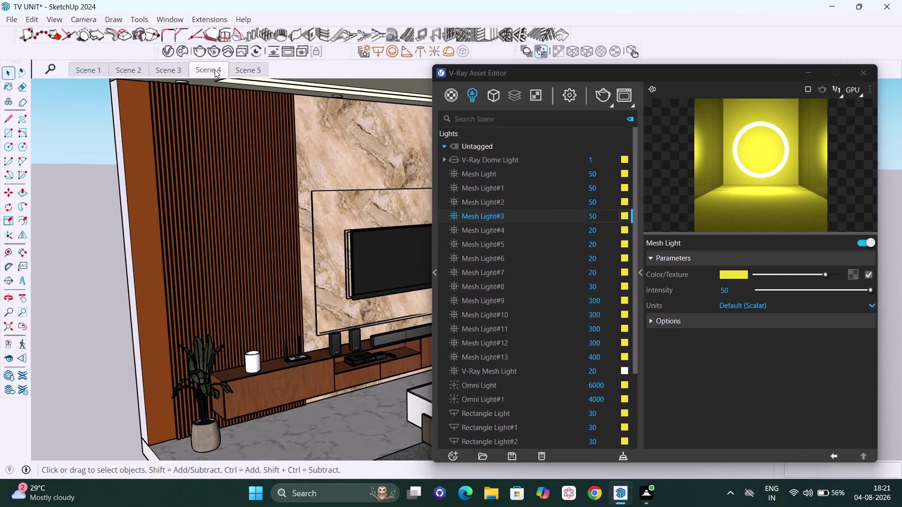
click(131, 68)
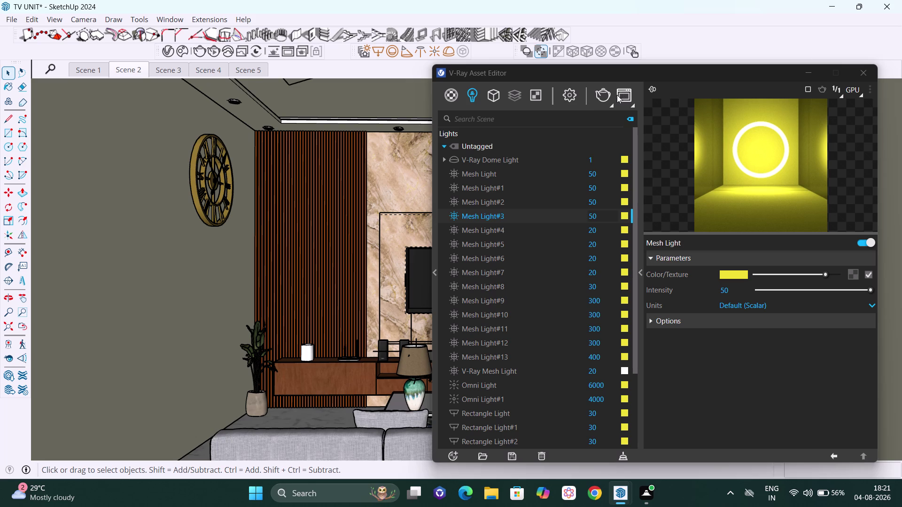
click(605, 97)
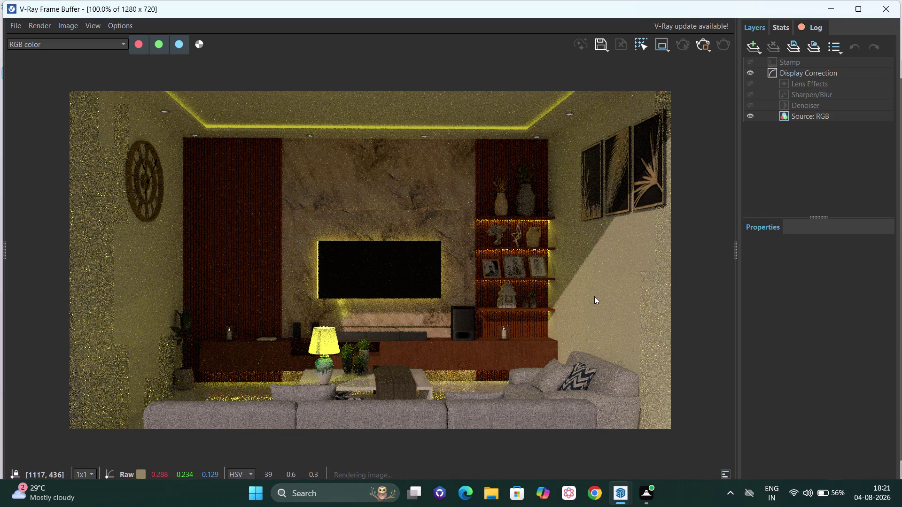
Close the in-progress Scene 2 render in the Frame Buffer.
click(694, 45)
click(888, 3)
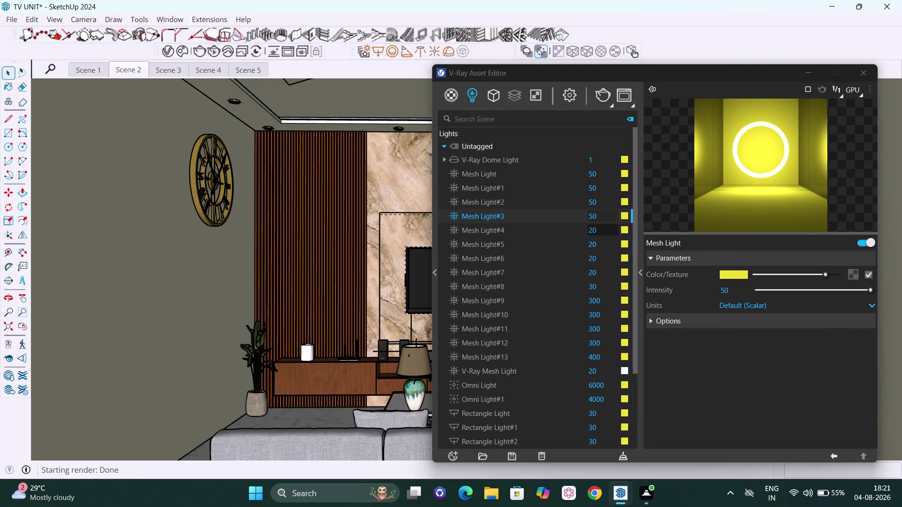
Set Mesh Light#4 and Mesh Light#5 intensities to 100.
click(603, 232)
key(BackSpace)
key(BackSpace)
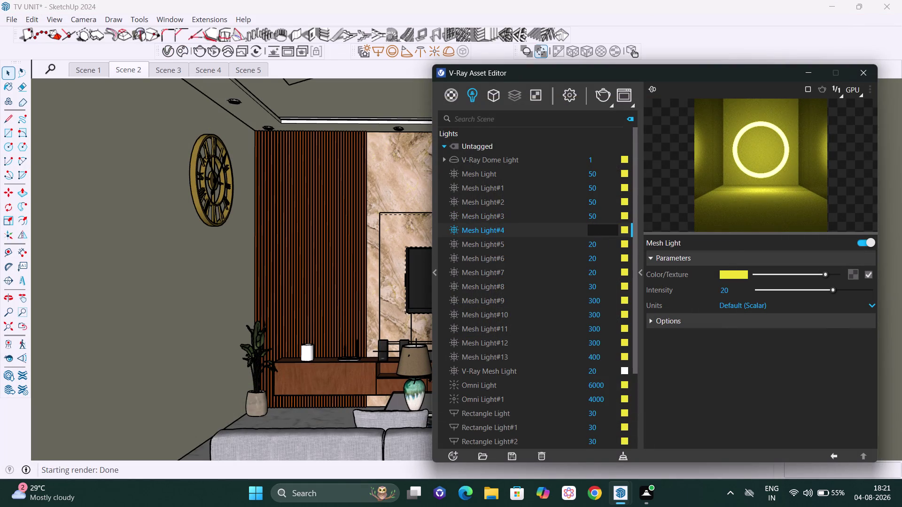
text(10)
text(0)
key(Return)
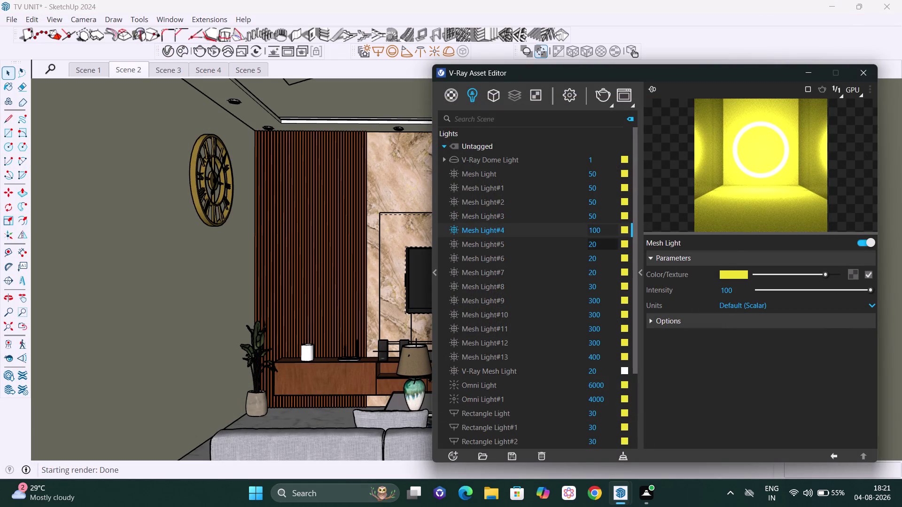
click(601, 240)
key(BackSpace)
key(BackSpace)
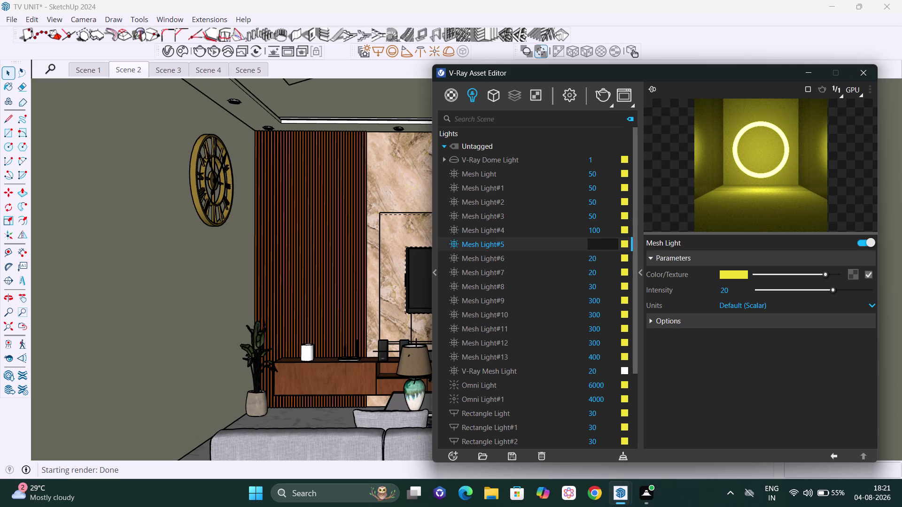
text(100)
key(Return)
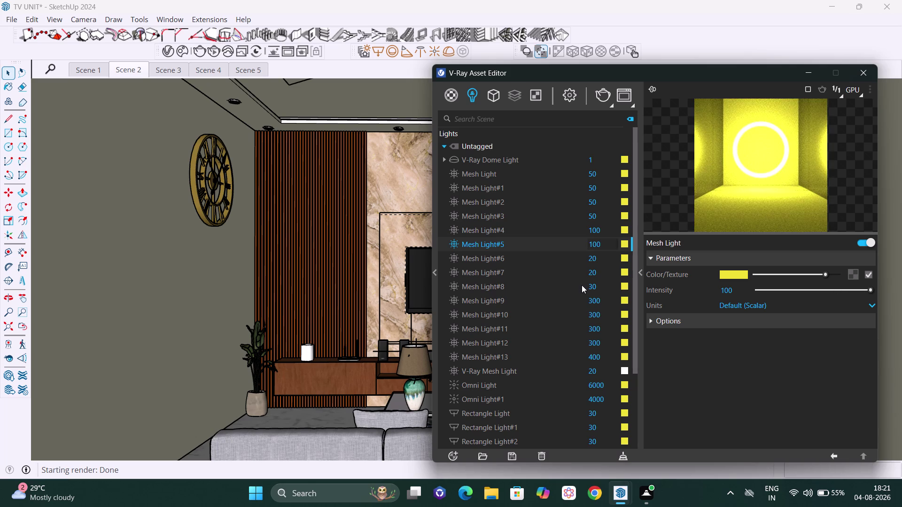
Set Mesh Light#6 and Mesh Light#7 intensities to 100 and render Scene 2.
click(601, 262)
key(BackSpace)
key(BackSpace)
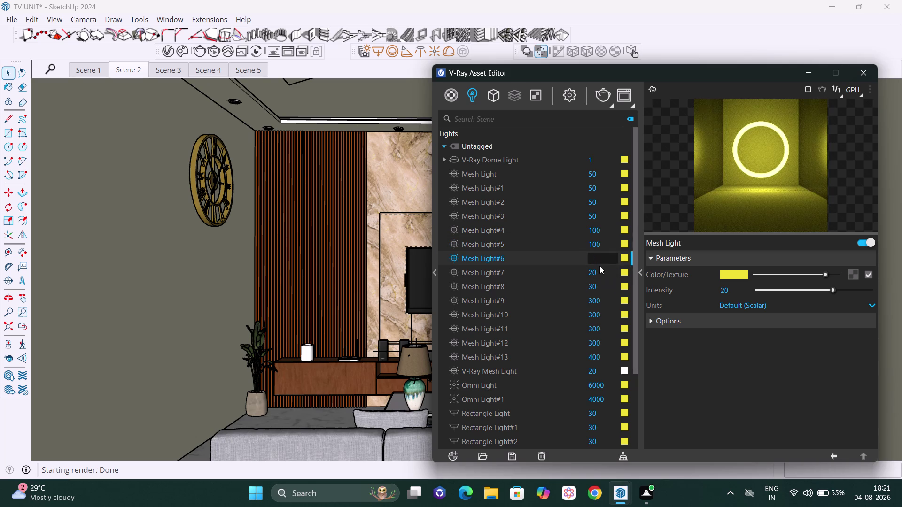
text(100)
key(Return)
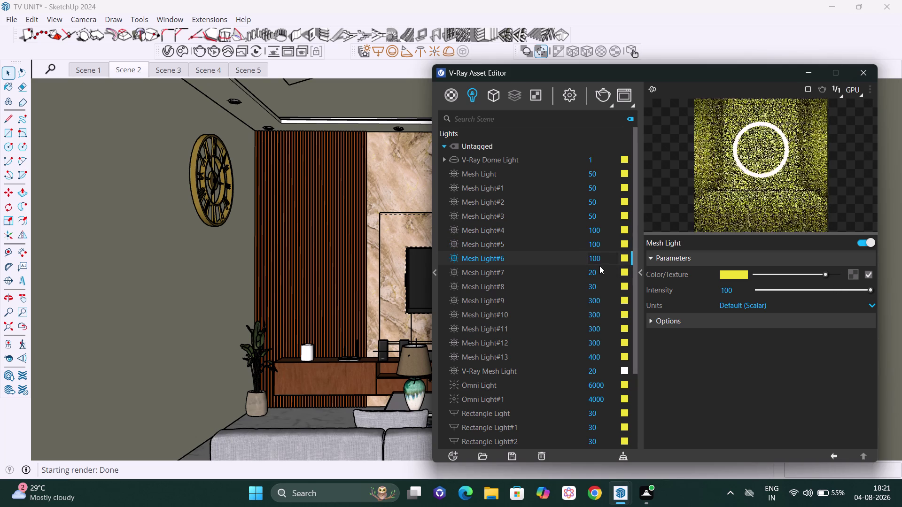
click(597, 272)
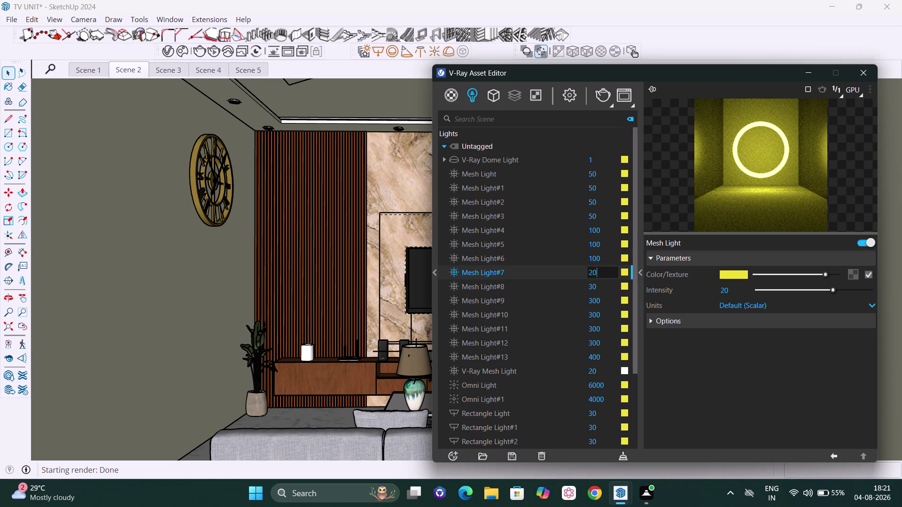
key(BackSpace)
key(BackSpace)
text(100)
key(Return)
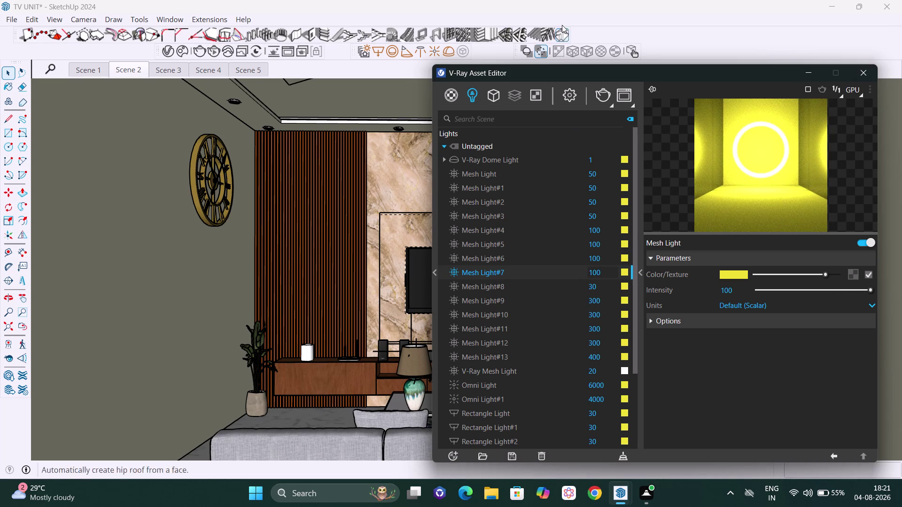
click(605, 93)
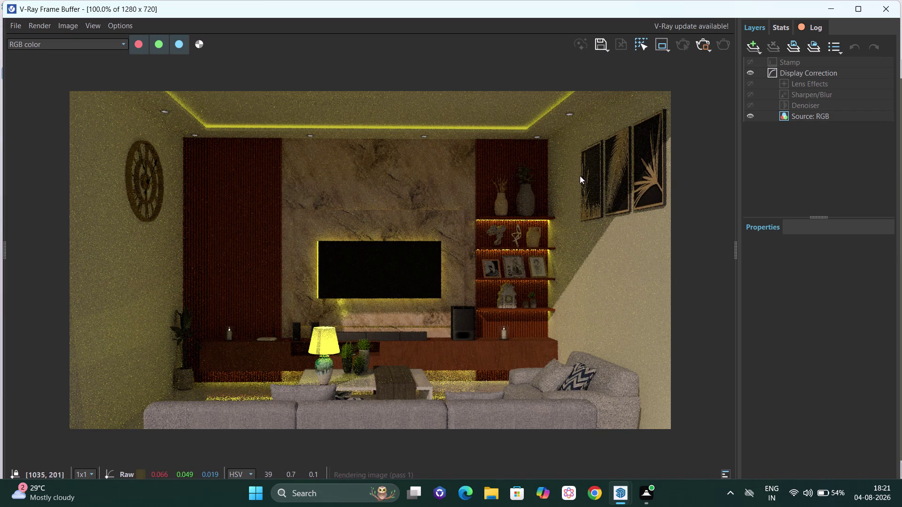
Close the finished front-view render and bring up Mesh Light#7 in the Asset Editor.
click(700, 47)
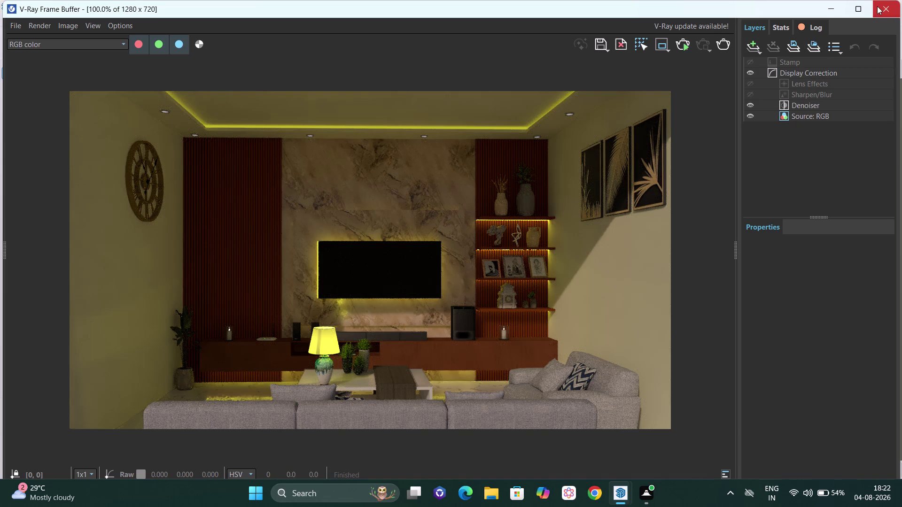
click(884, 0)
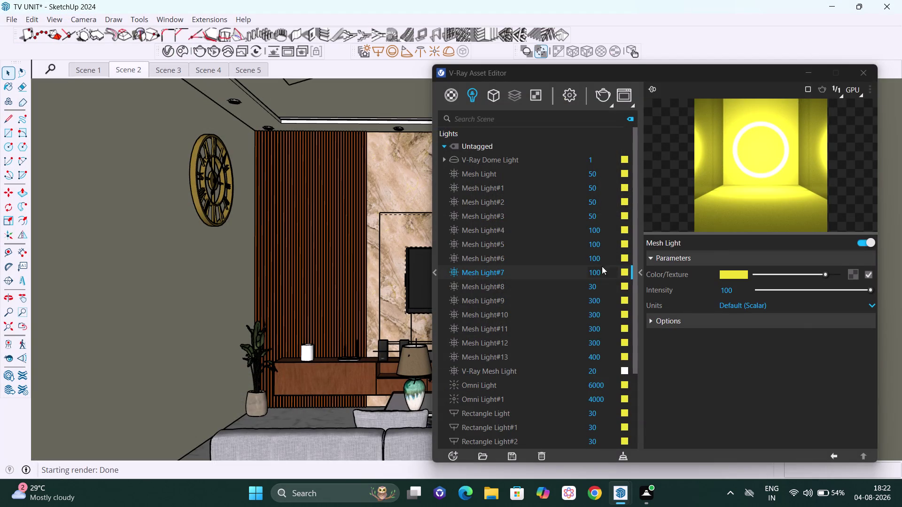
Raise Mesh Light#7 and Mesh Light#6 intensities to 200.
click(602, 270)
key(BackSpace)
key(BackSpace)
key(BackSpace)
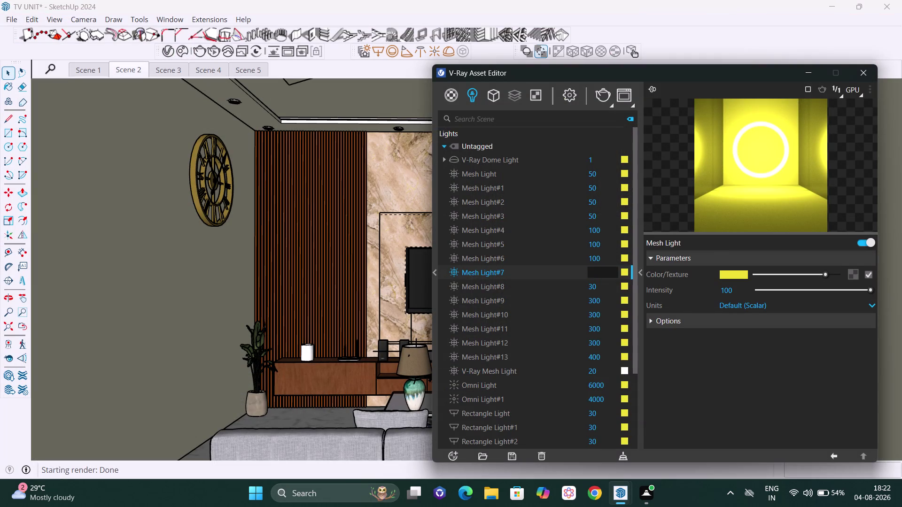
text(200)
key(Return)
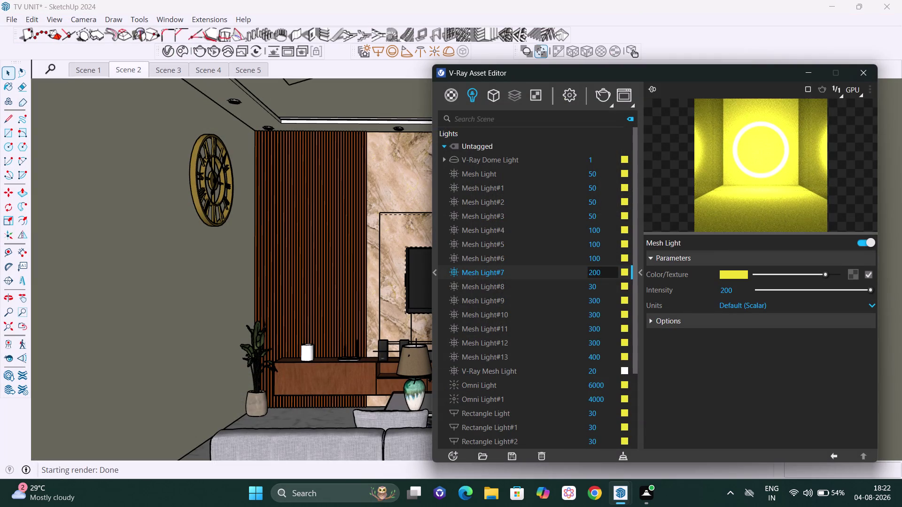
click(608, 260)
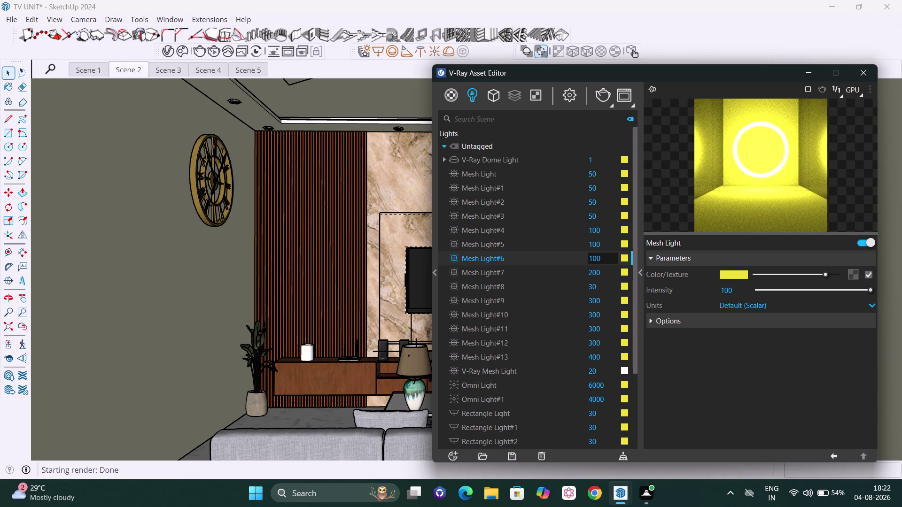
key(BackSpace)
key(BackSpace)
key(BackSpace)
text(200)
key(Return)
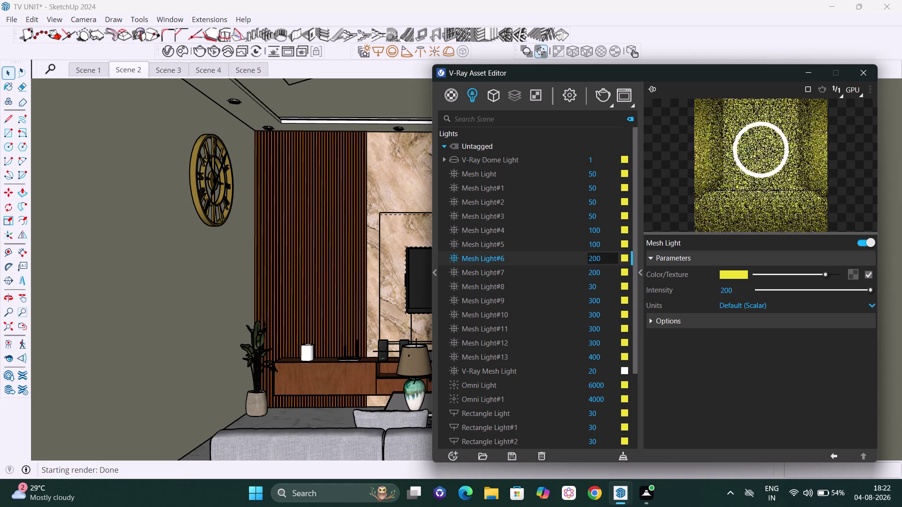
Raise Mesh Light#5 and Mesh Light#4 intensities to 200 and start a new render.
click(609, 245)
key(BackSpace)
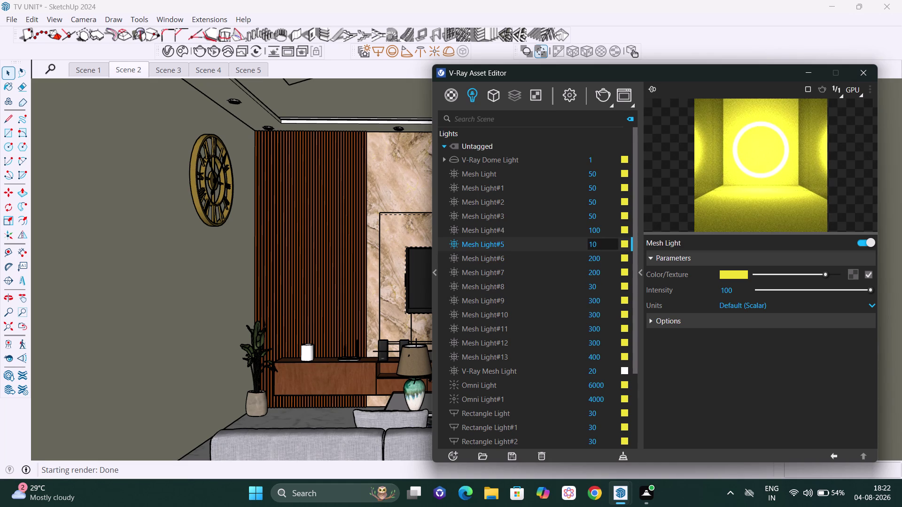
key(BackSpace)
key(BackSpace)
text(200)
key(Return)
click(609, 229)
key(BackSpace)
key(BackSpace)
key(BackSpace)
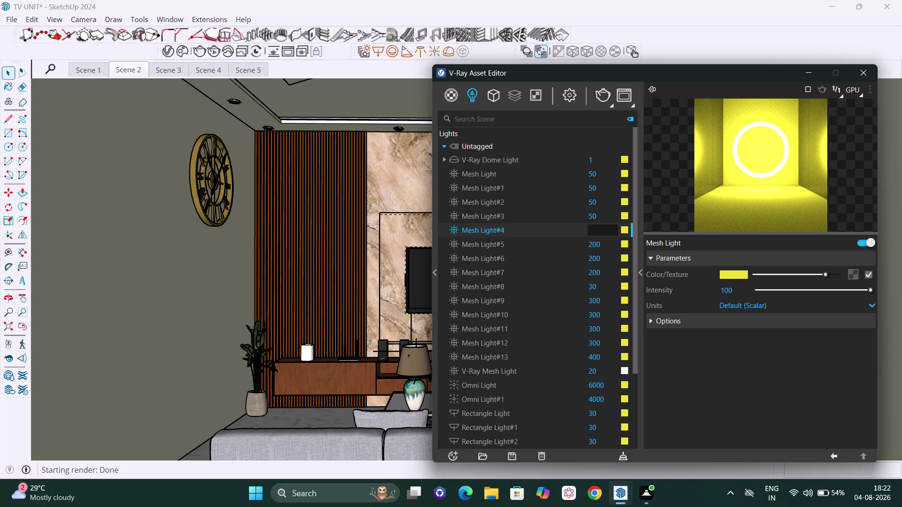
text(200)
key(Return)
click(602, 98)
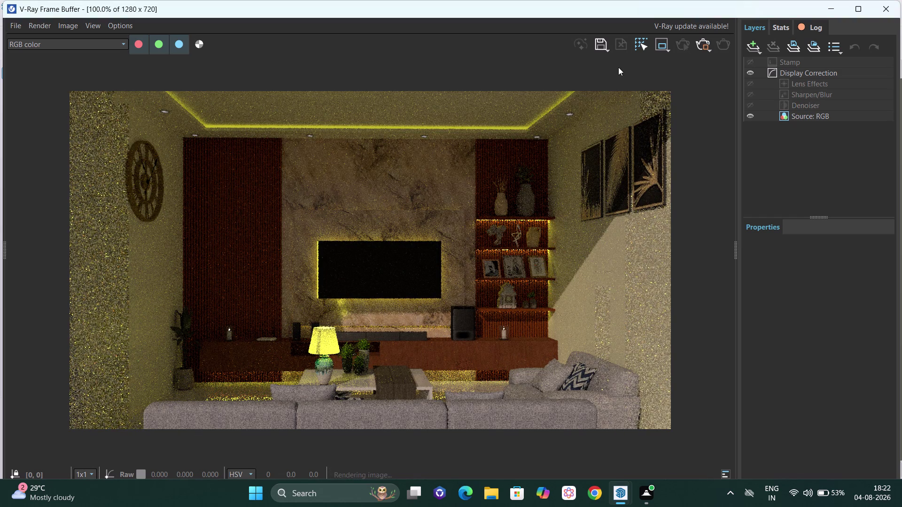
View the brighter LED render, then close the Frame Buffer to return to the light list.
click(702, 49)
click(898, 6)
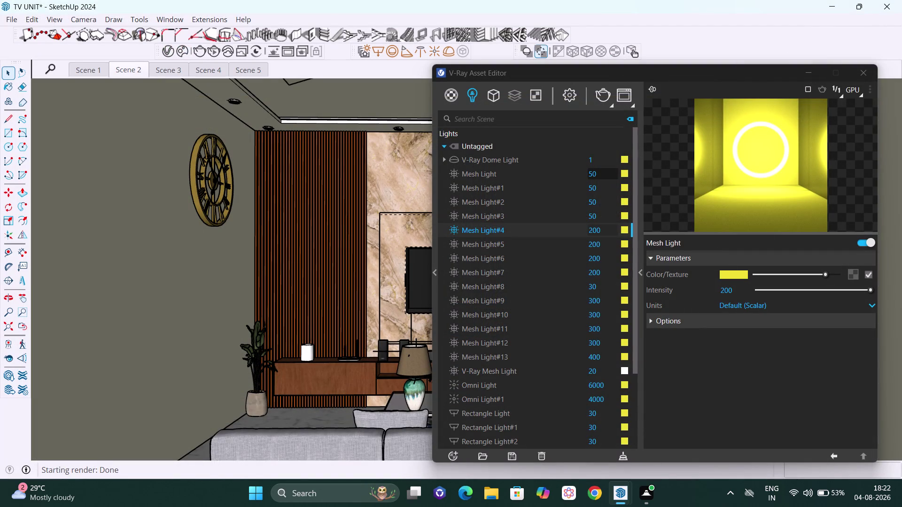
Change the intensity of Mesh Light and Mesh Light#1 from 50 to 100.
click(600, 172)
key(BackSpace)
key(BackSpace)
key(BackSpace)
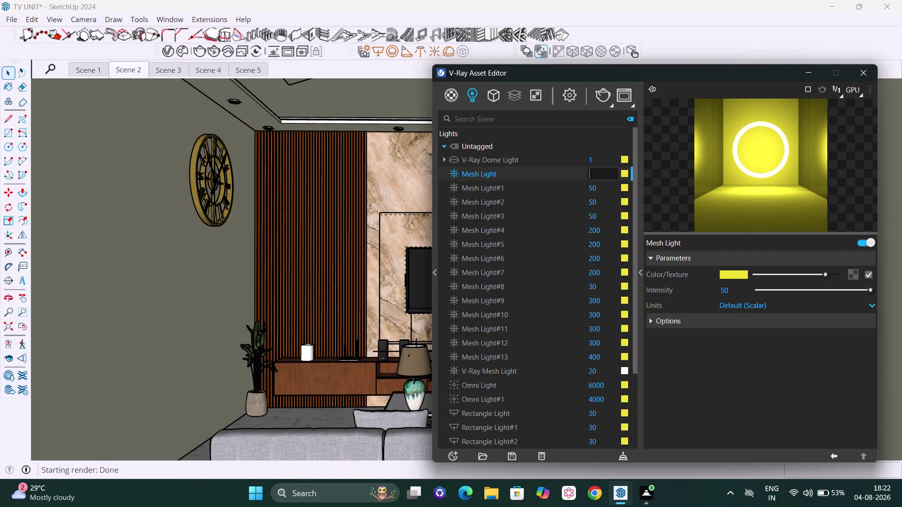
text(100)
key(Return)
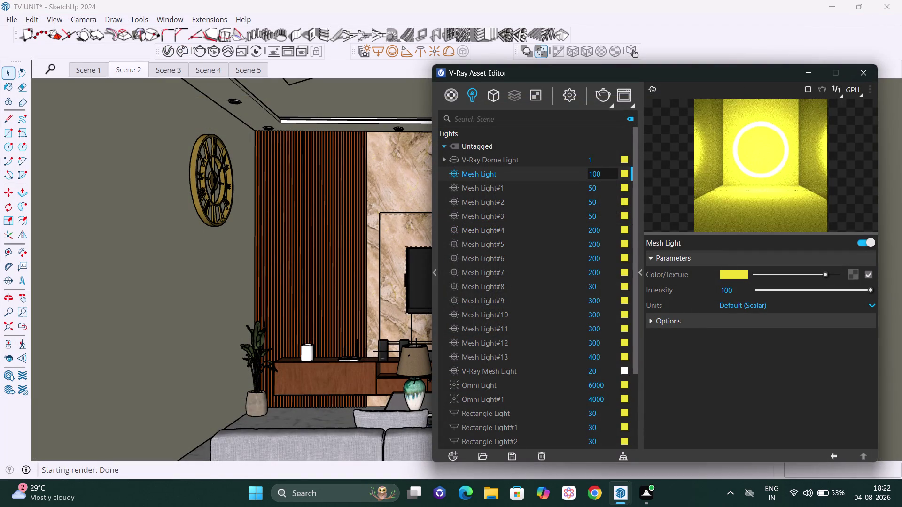
click(603, 191)
key(BackSpace)
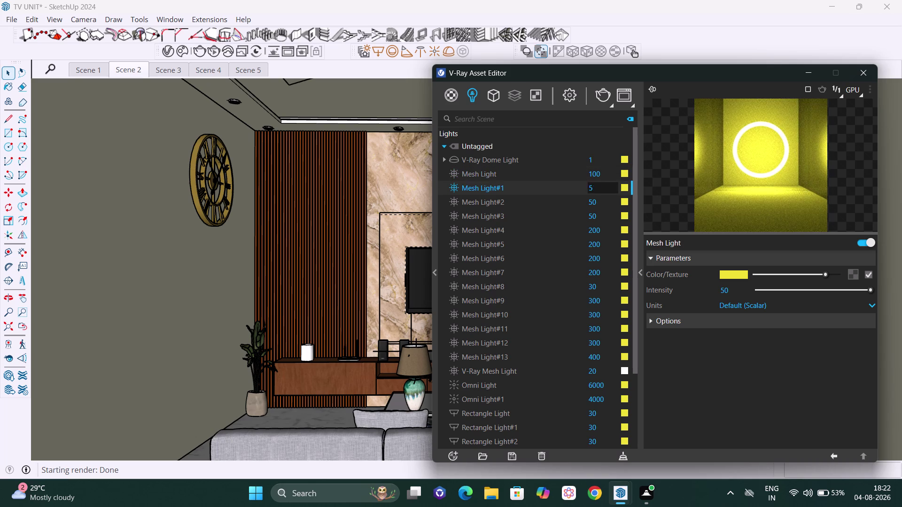
key(BackSpace)
text(100)
key(Return)
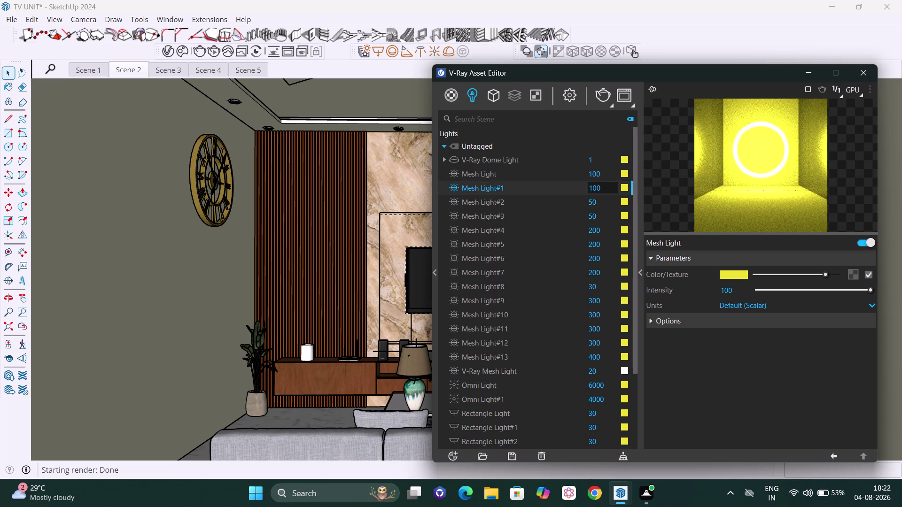
Change the intensity of Mesh Light#2 and Mesh Light#3 to 100 as well.
click(609, 199)
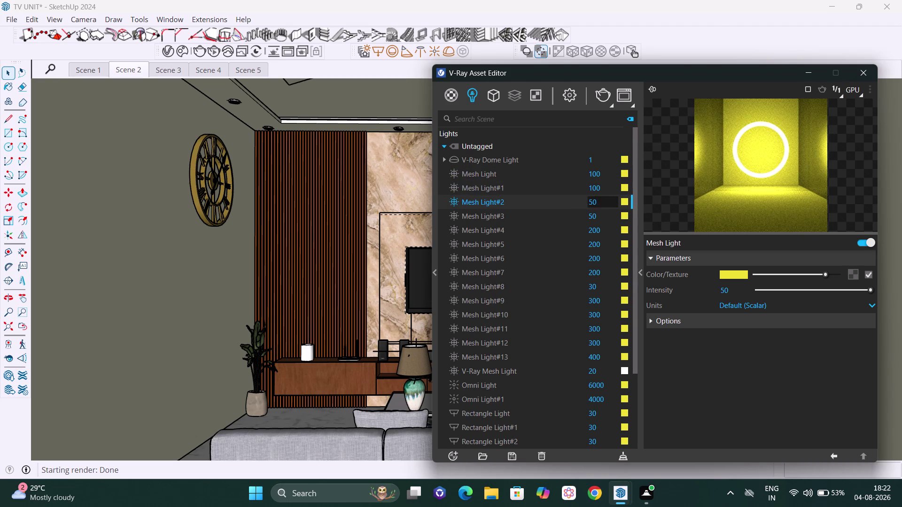
key(BackSpace)
key(BackSpace)
text(100)
key(Return)
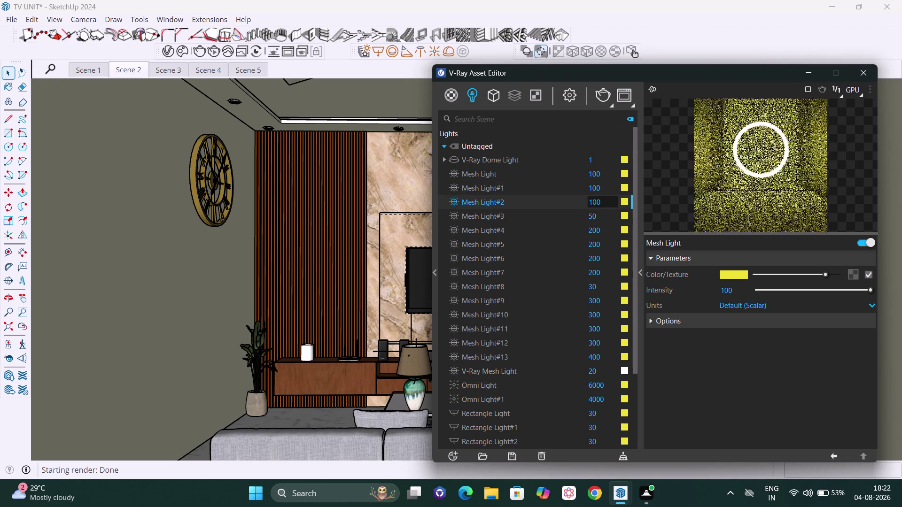
click(607, 218)
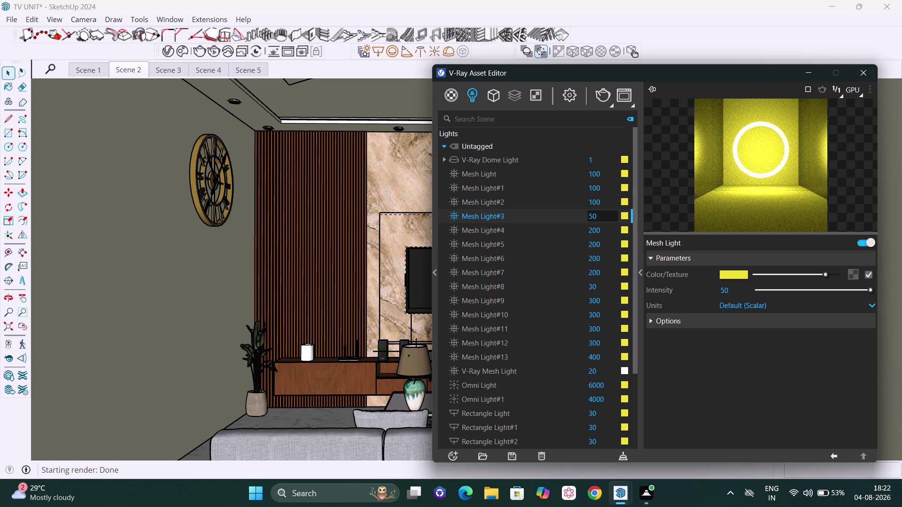
key(BackSpace)
key(BackSpace)
text(100)
key(Return)
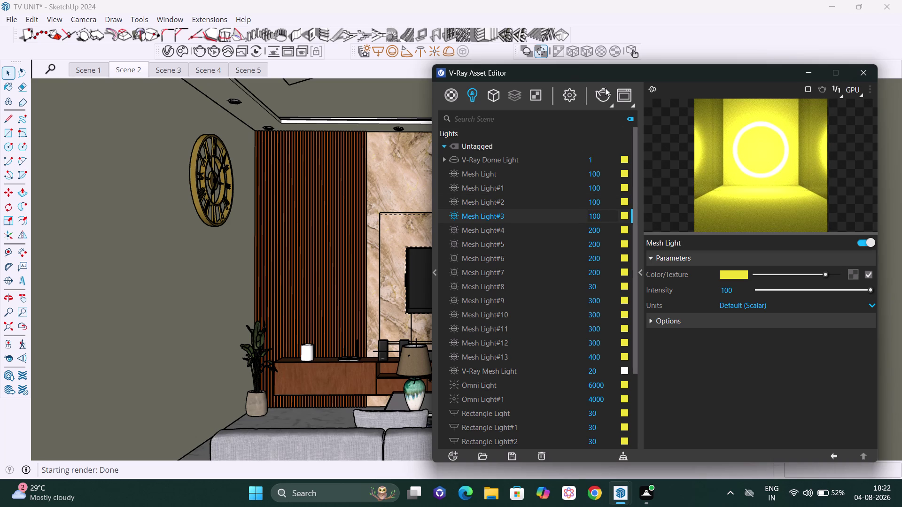
click(604, 90)
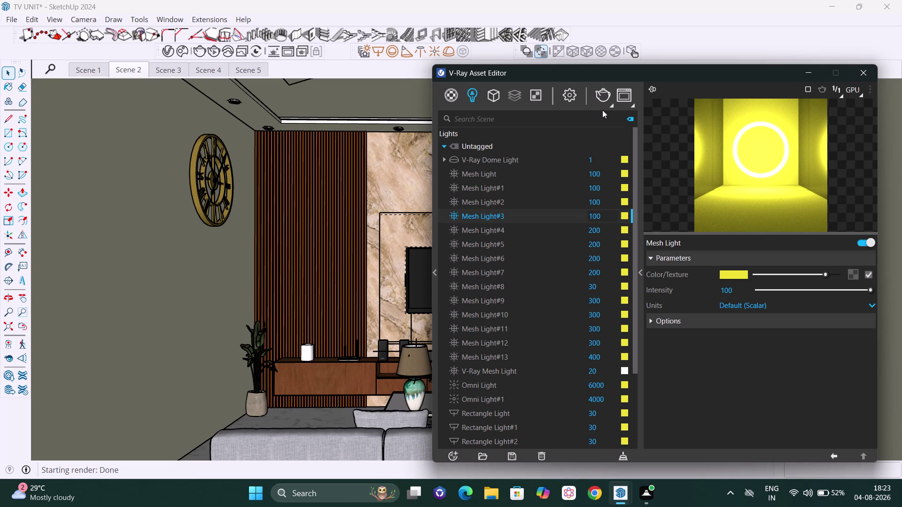